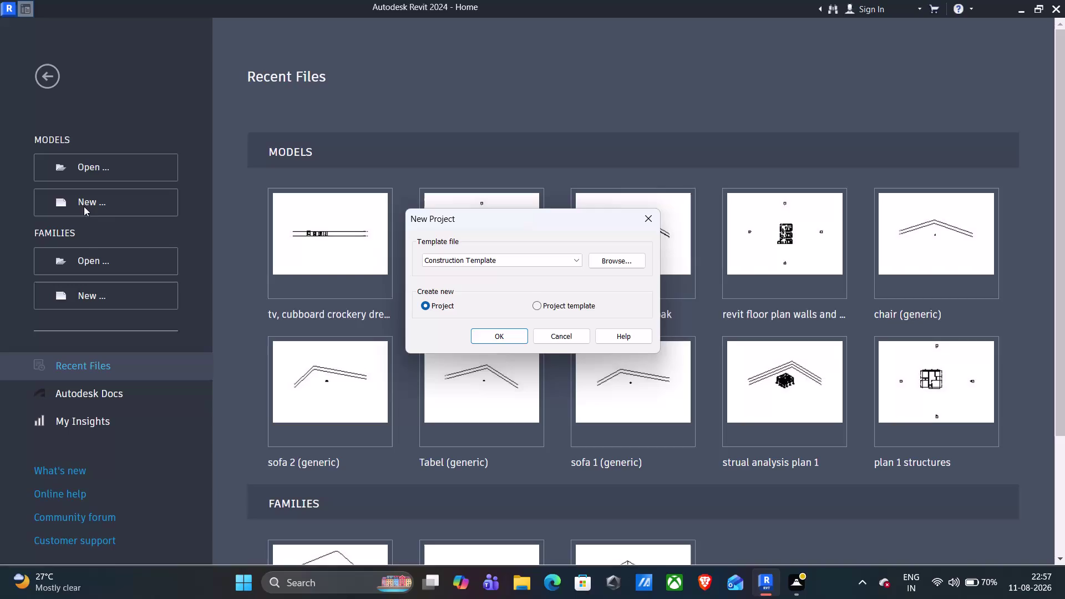
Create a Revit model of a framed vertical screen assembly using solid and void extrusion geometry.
Create a new project from the default template on the Level 1 plan.
click(551, 257)
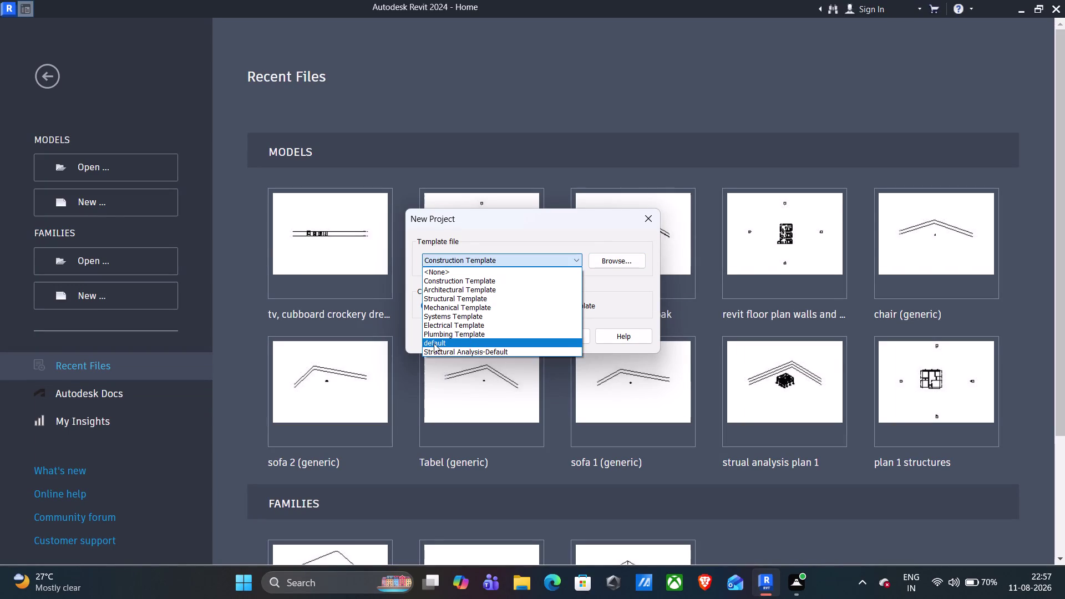
click(434, 344)
click(513, 337)
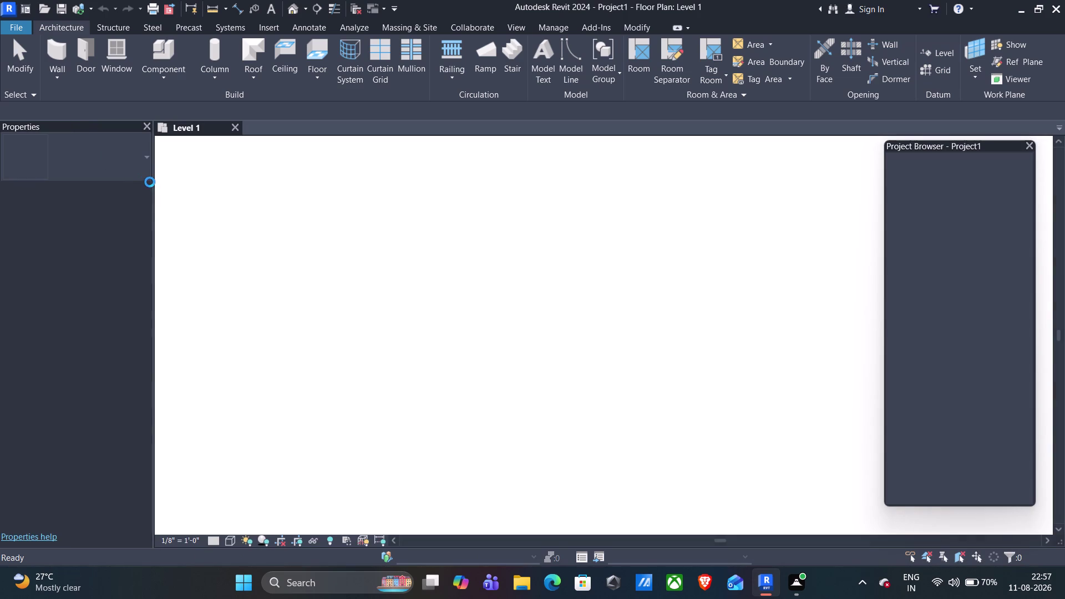
click(171, 73)
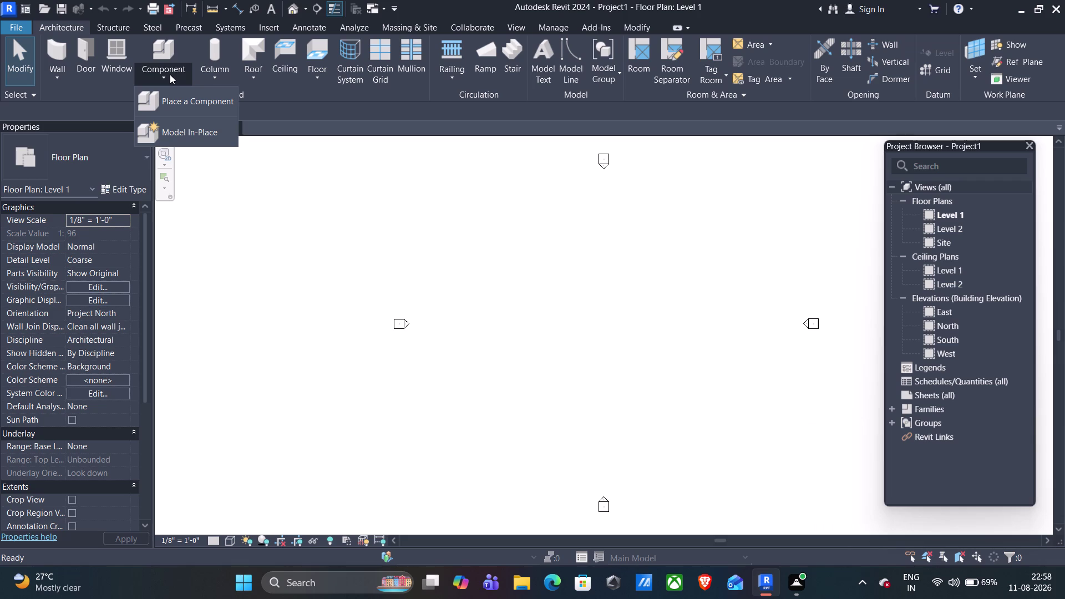
Start a Model In-Place component in Generic Models named 'frame'.
click(184, 138)
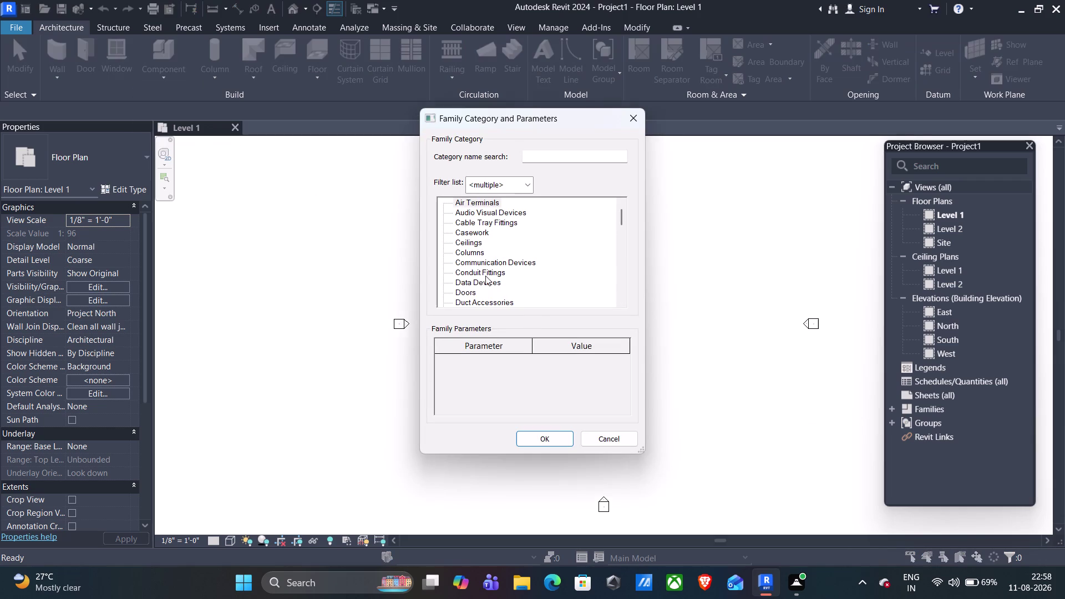
click(559, 156)
key(g)
key(e)
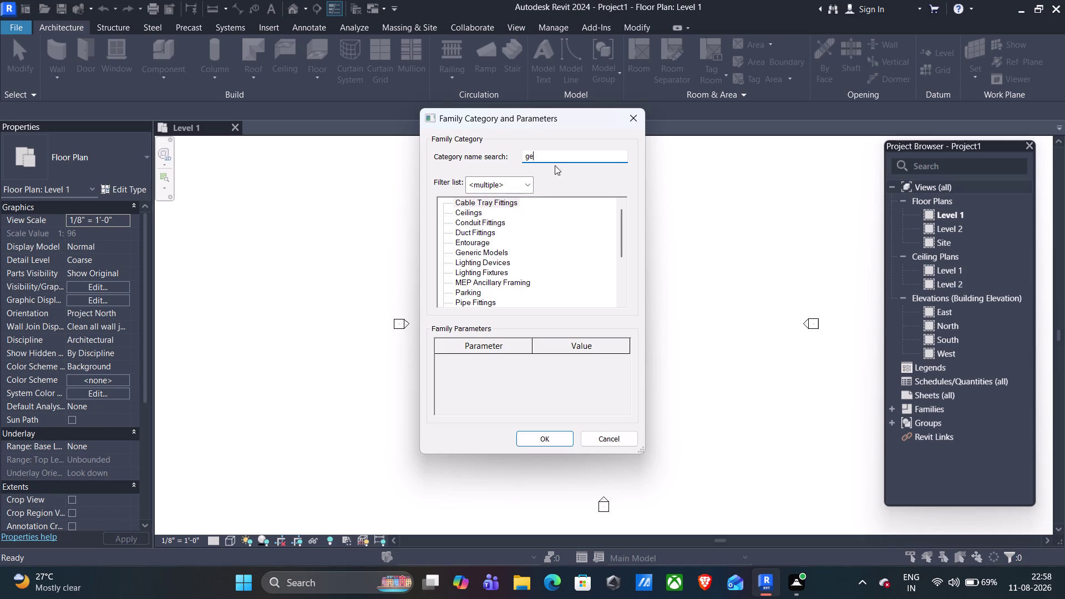
click(500, 213)
click(549, 430)
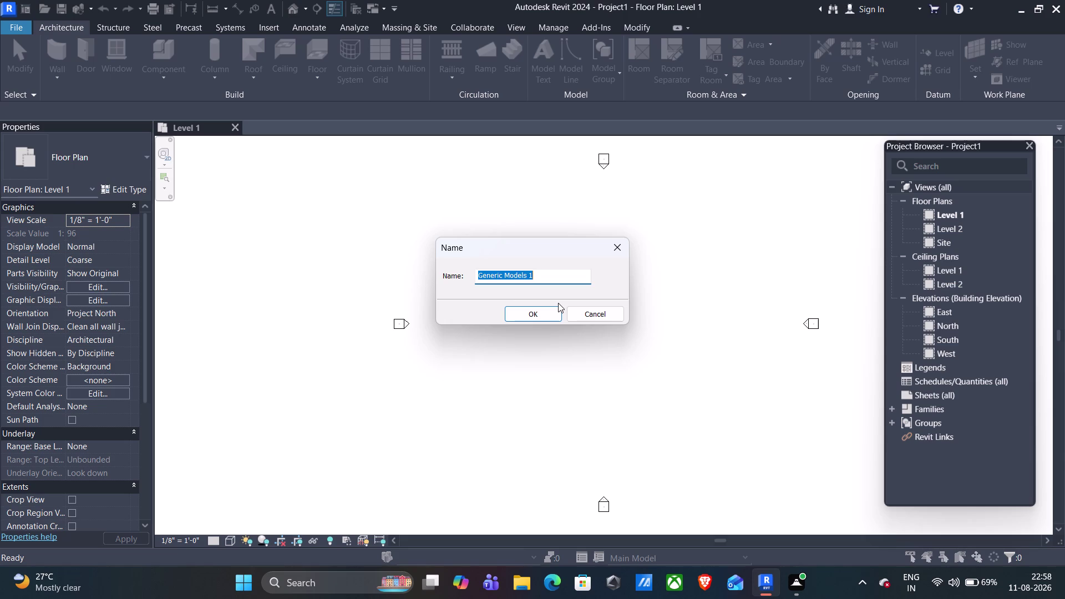
text(frame)
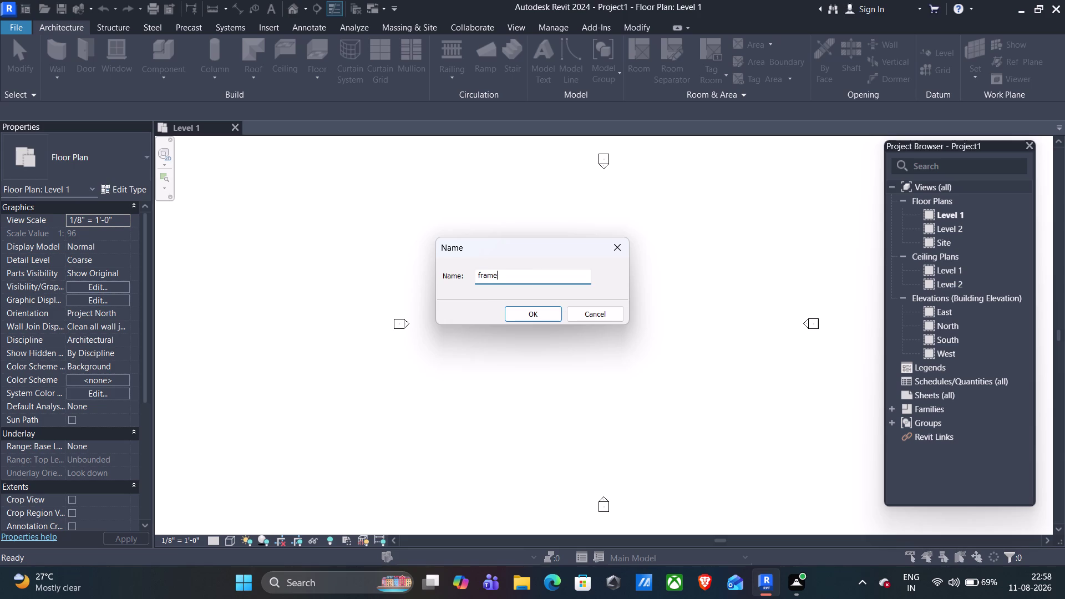
click(544, 320)
click(546, 317)
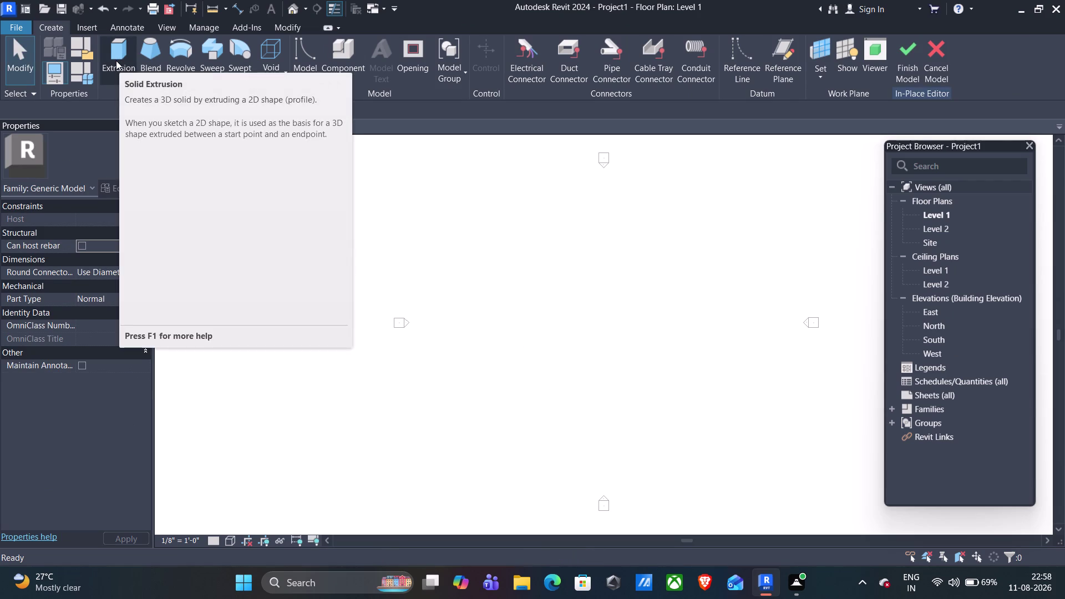
Sketch a 5" by 4" rectangular post profile for a new extrusion.
click(116, 61)
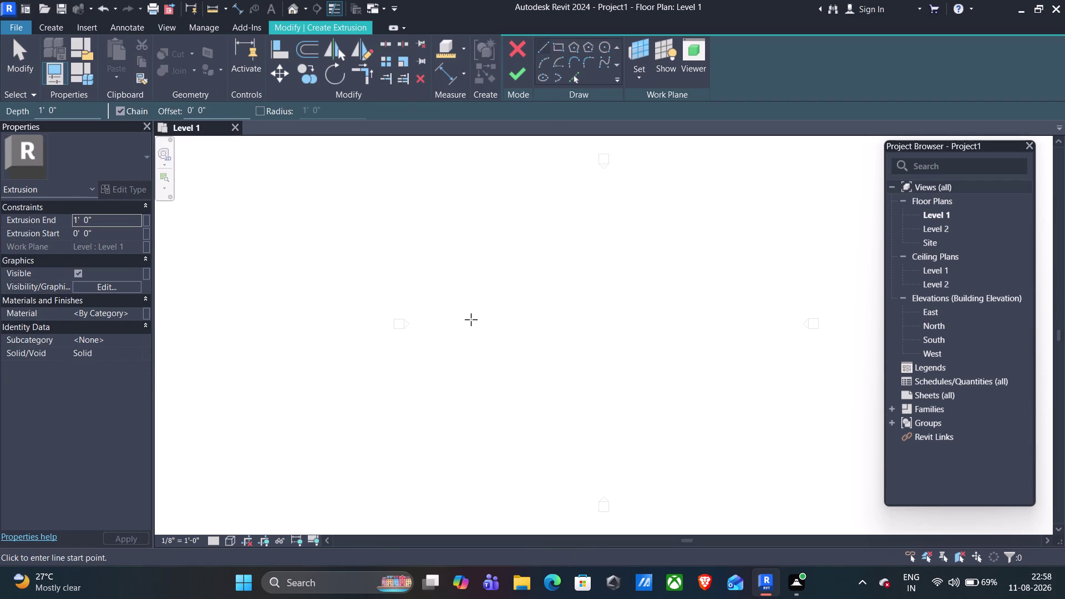
scroll(up, 3)
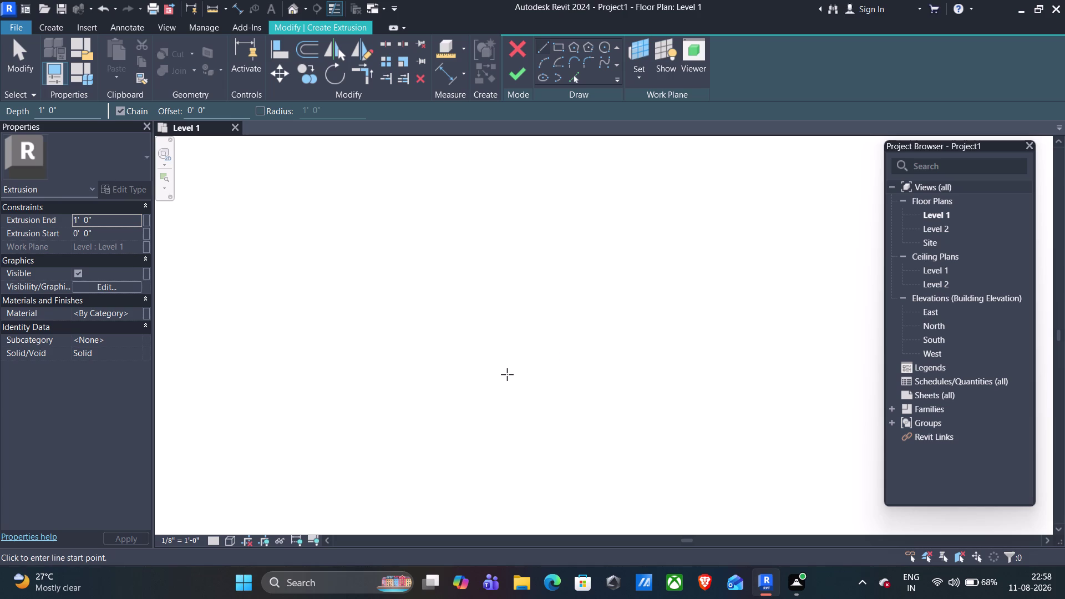
click(509, 373)
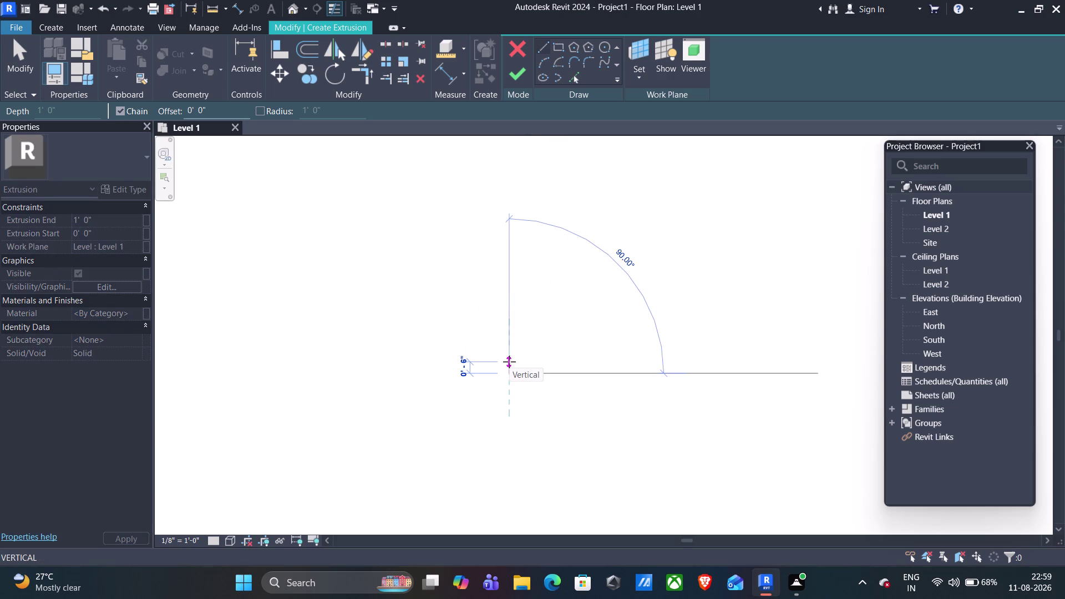
text(5")
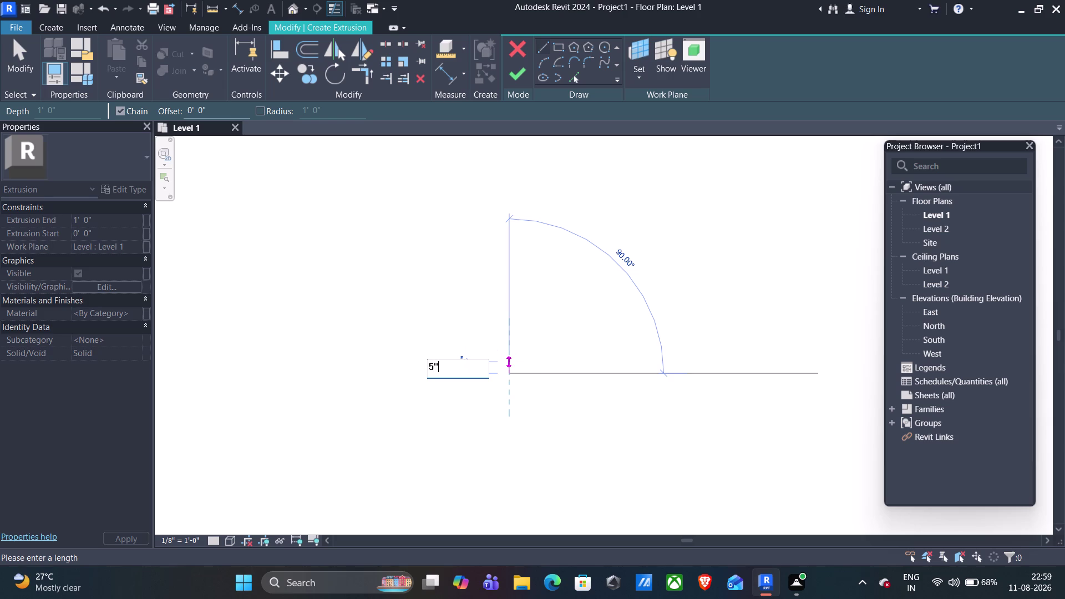
key(Return)
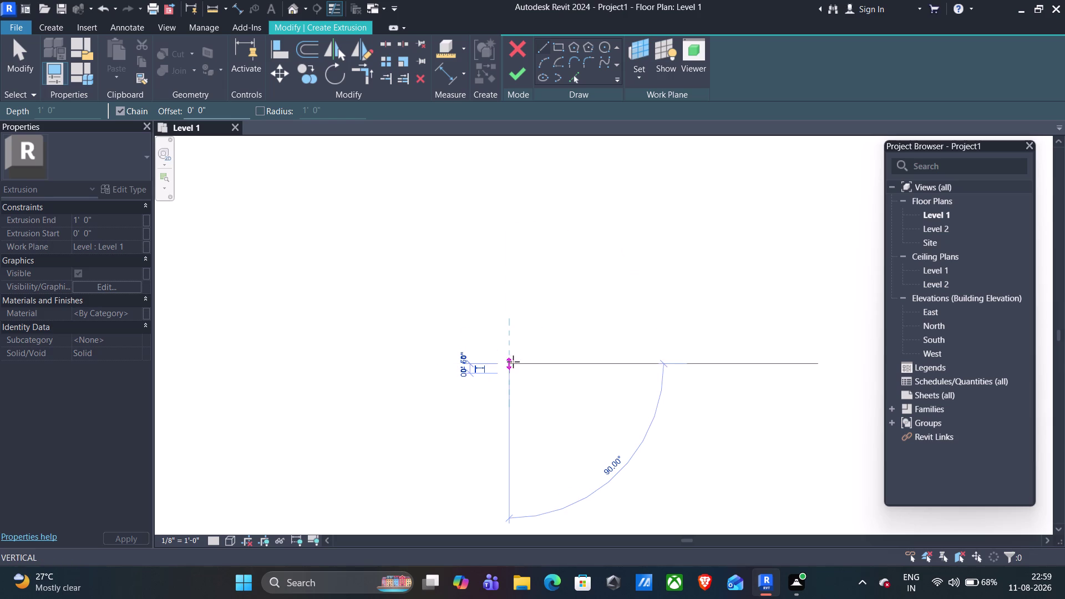
scroll(up, 3)
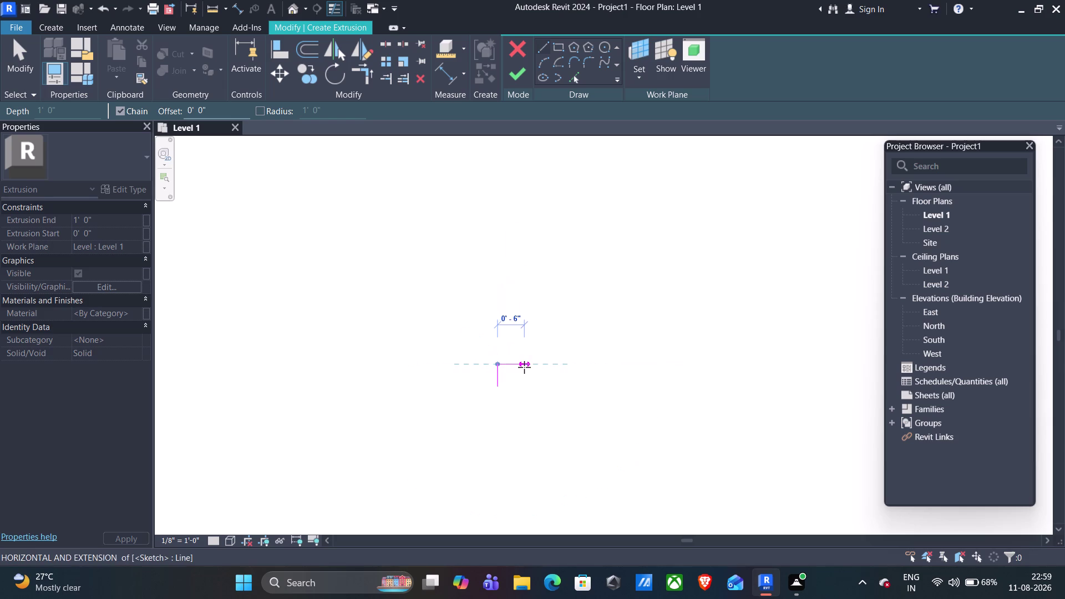
text(4")
key(Return)
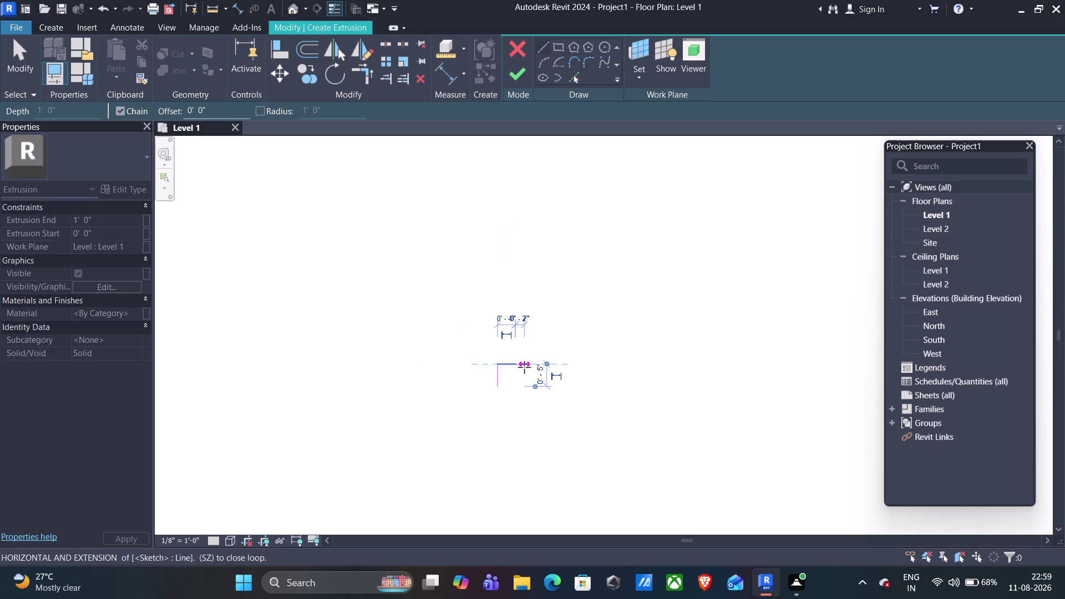
click(516, 386)
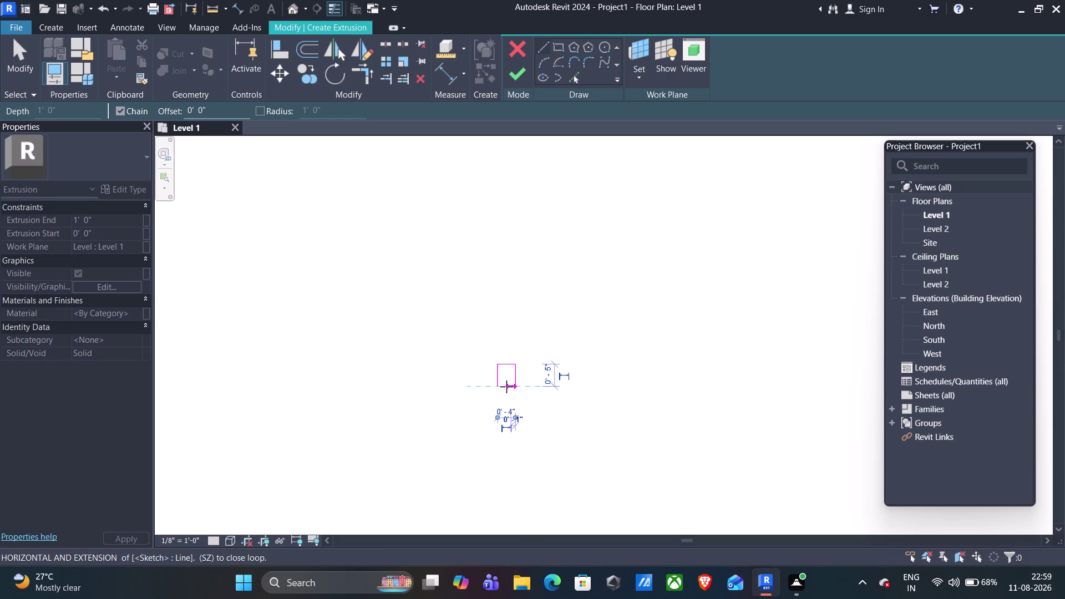
click(502, 387)
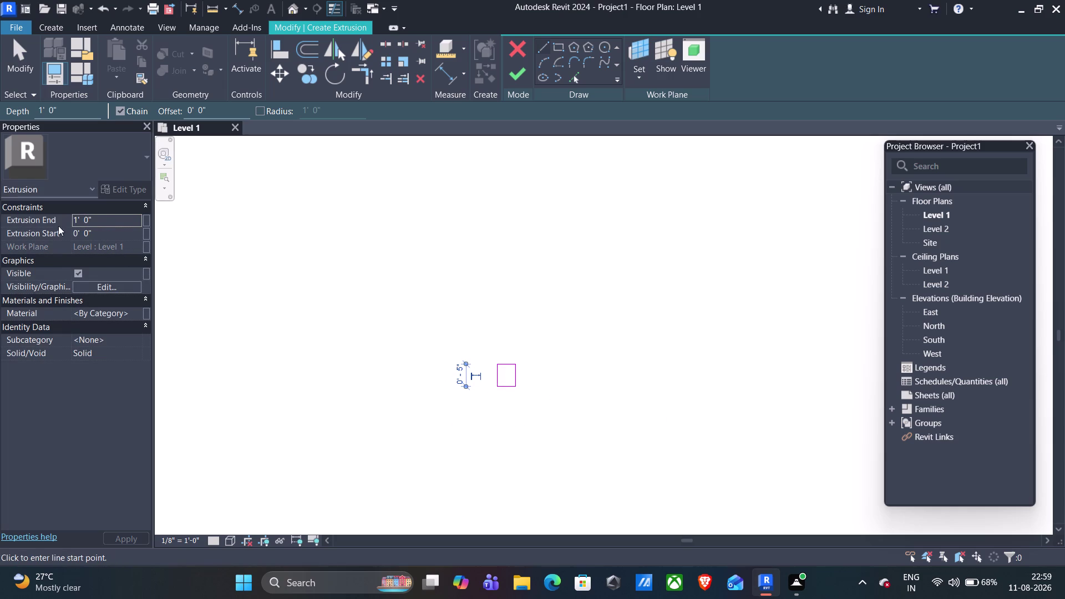
Set Extrusion End to 10' 0" and finish the post extrusion.
click(77, 219)
click(77, 221)
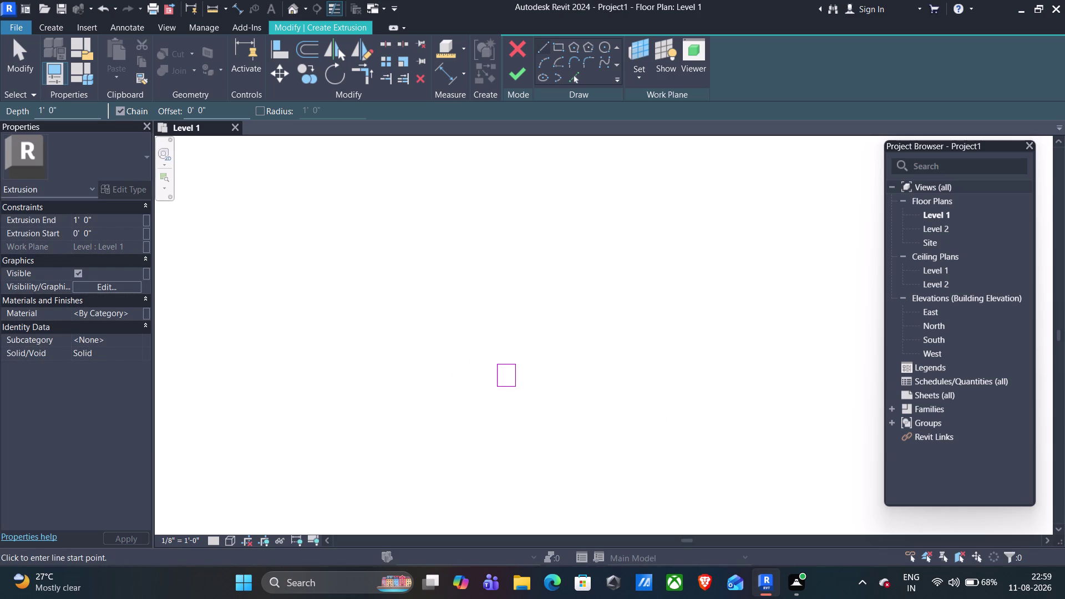
key(0)
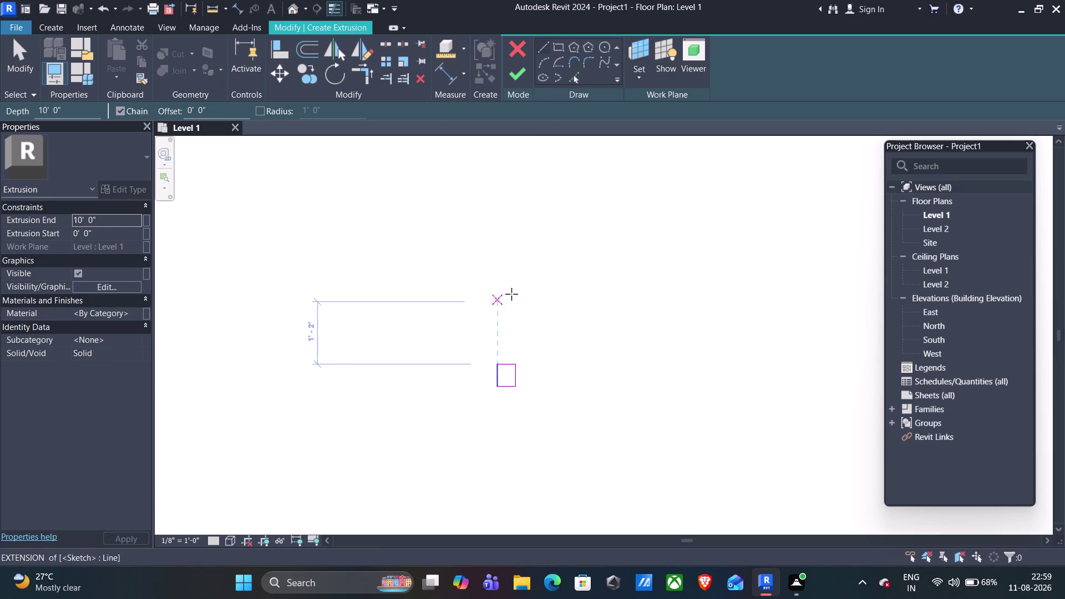
click(523, 78)
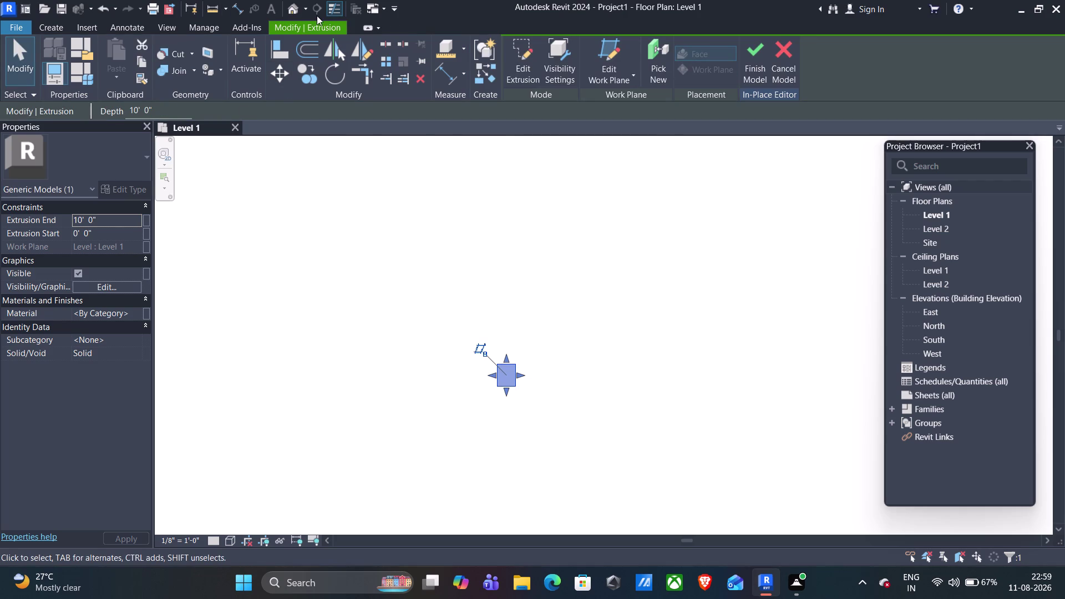
click(293, 12)
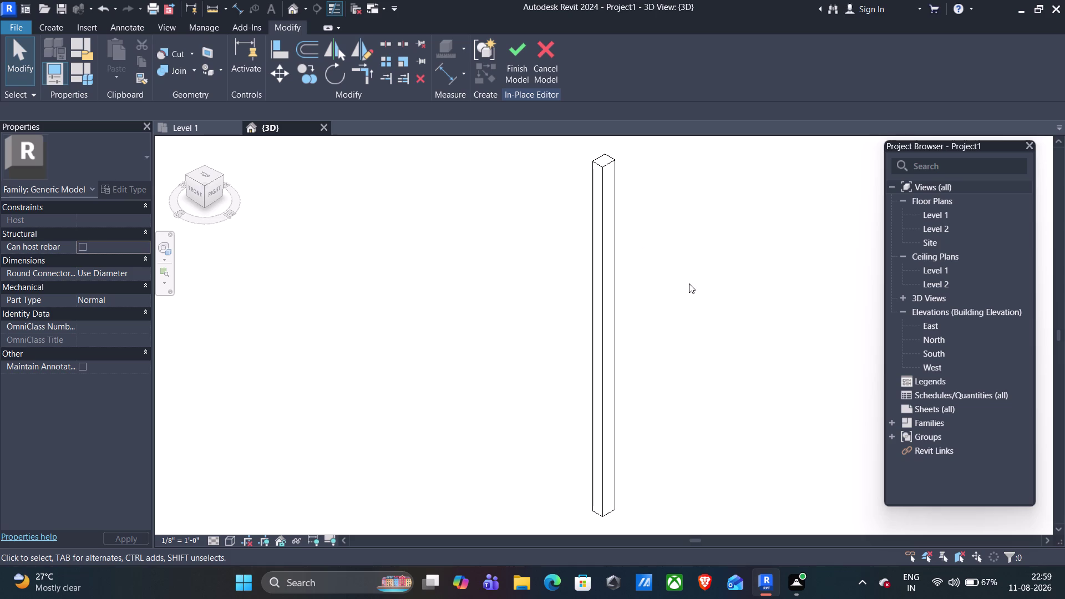
Open the South and then East elevations and zoom in on the post.
middle_drag(702, 327, 689, 332)
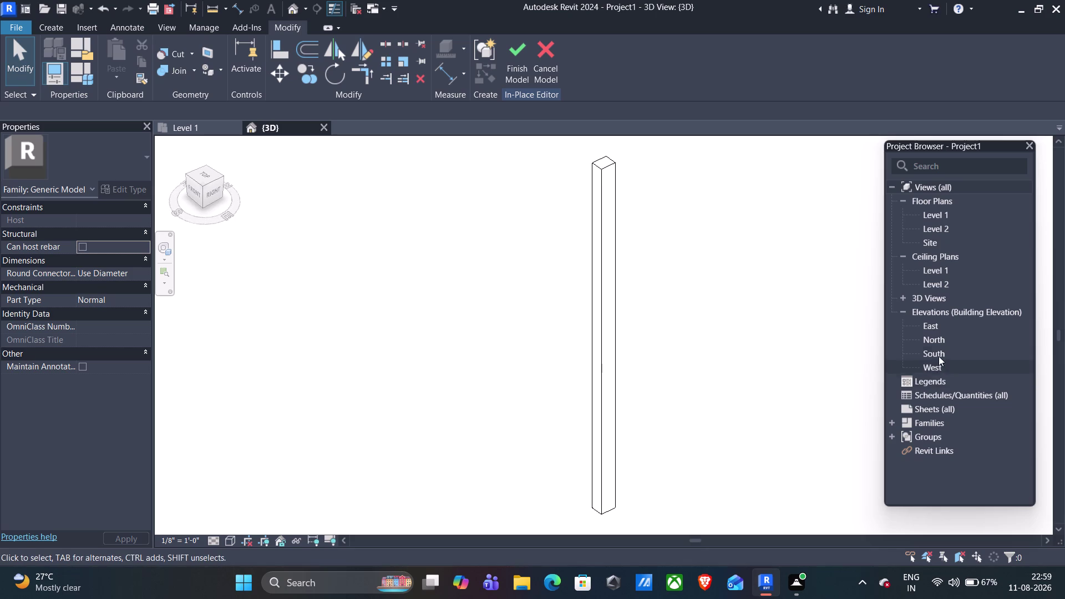
double_click(937, 356)
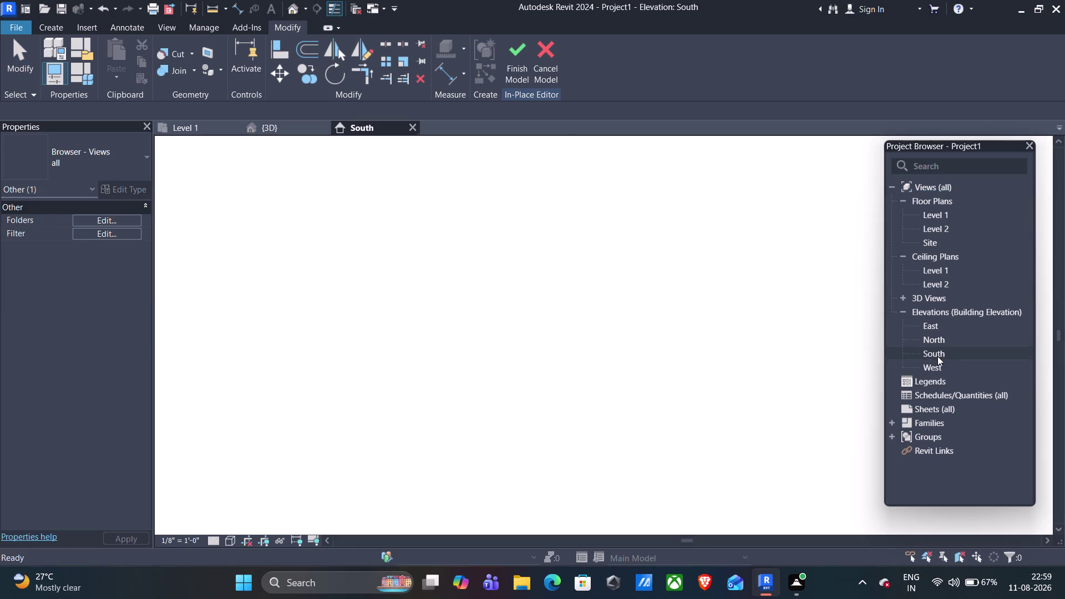
scroll(up, 3)
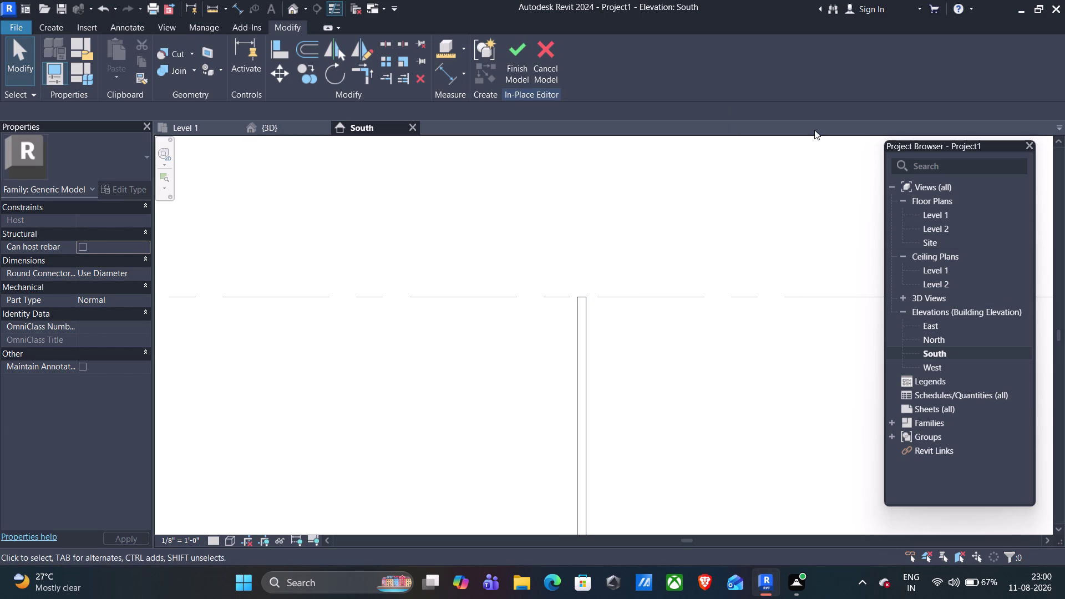
double_click(938, 324)
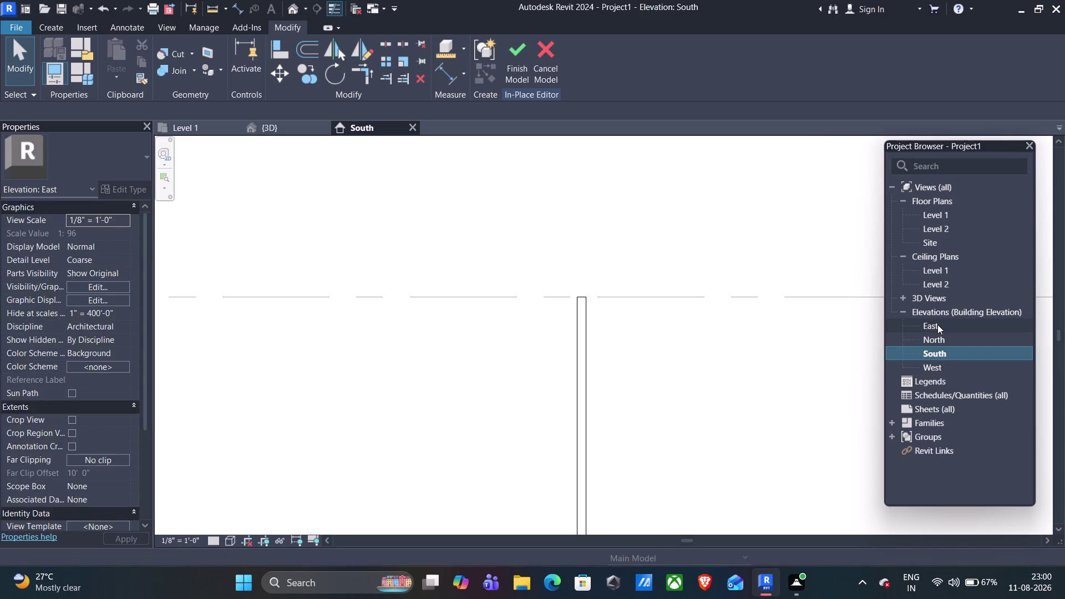
scroll(up, 3)
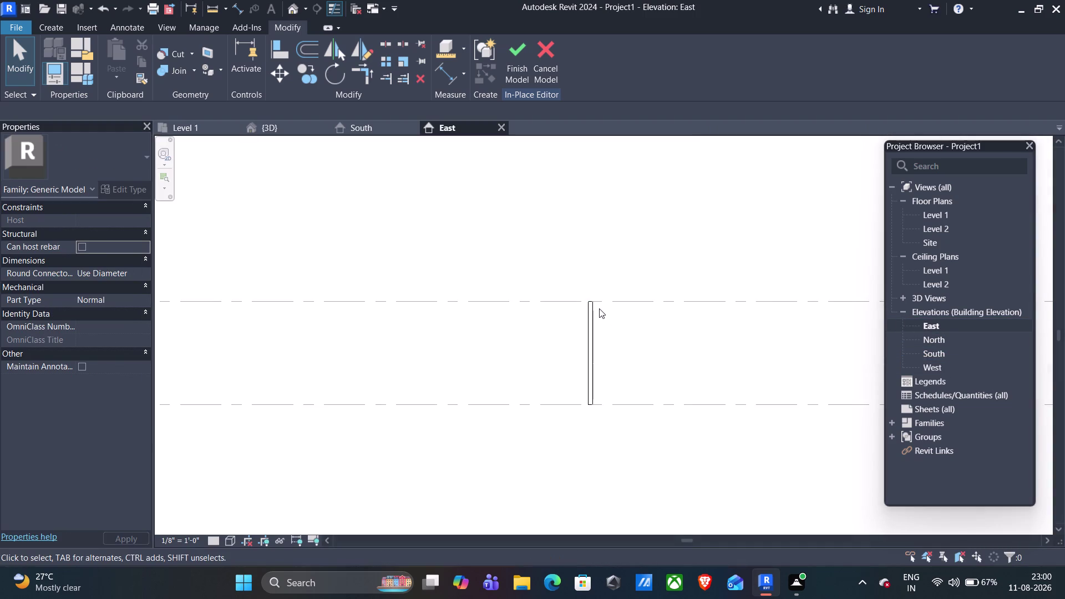
scroll(up, 3)
scroll(up, 3)
scroll(up, 3)
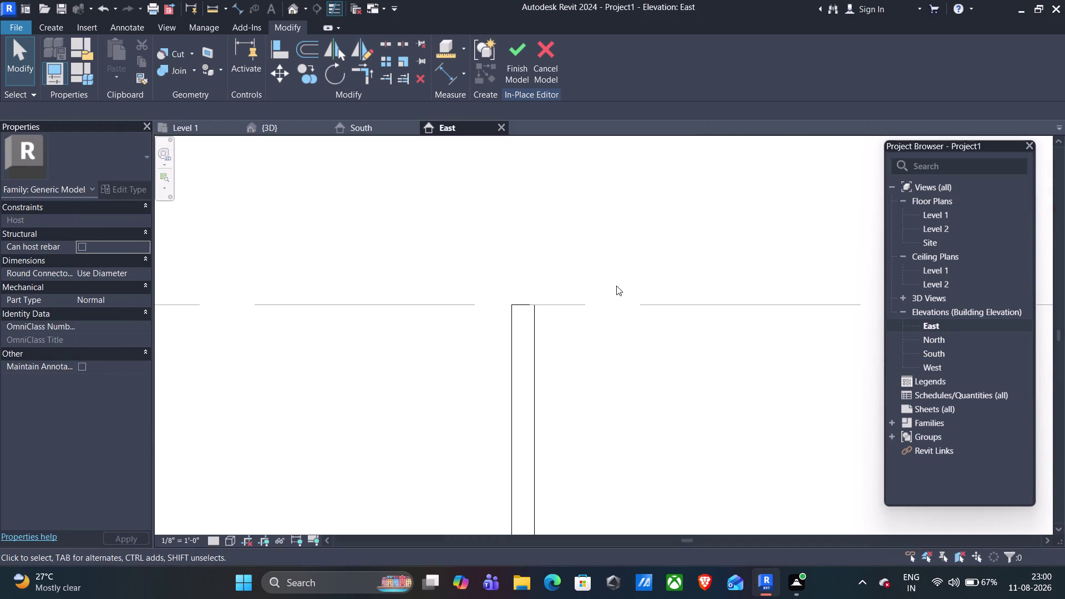
scroll(up, 3)
click(46, 24)
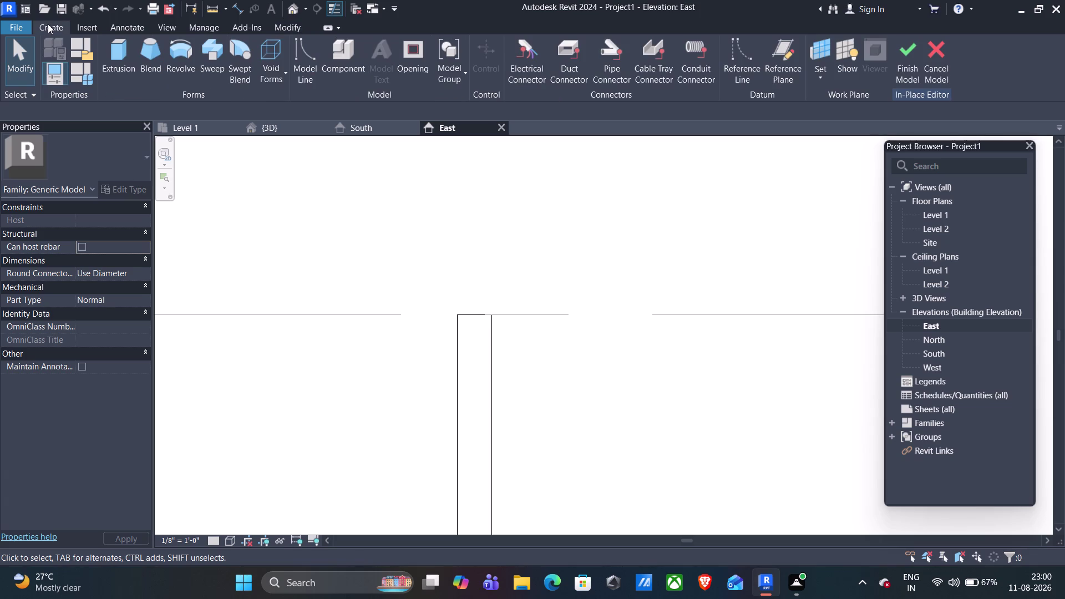
Start a new extrusion with the post's face picked as the work plane.
click(121, 62)
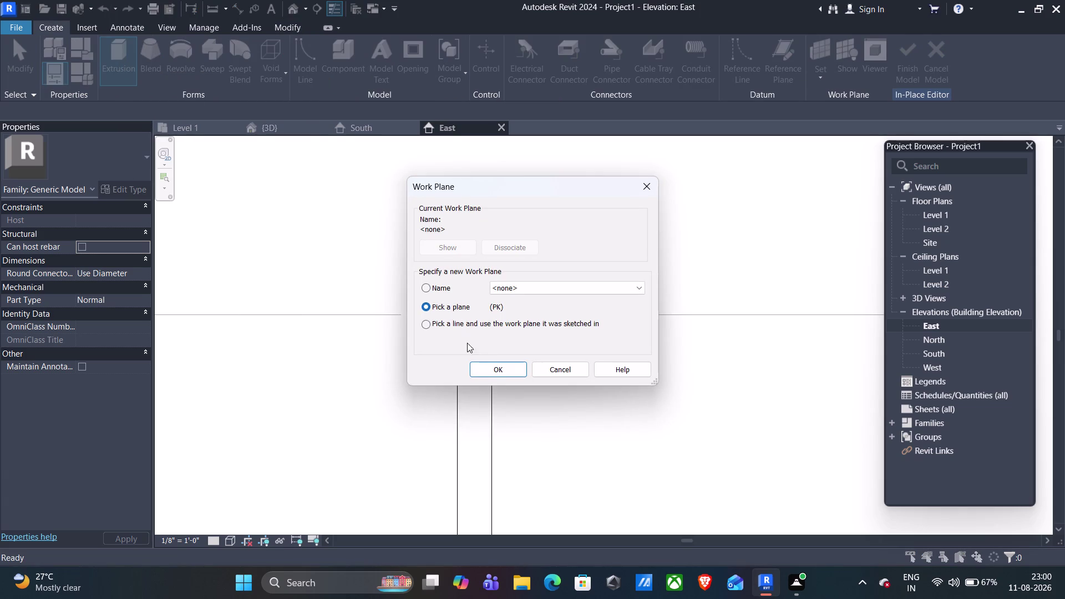
click(492, 369)
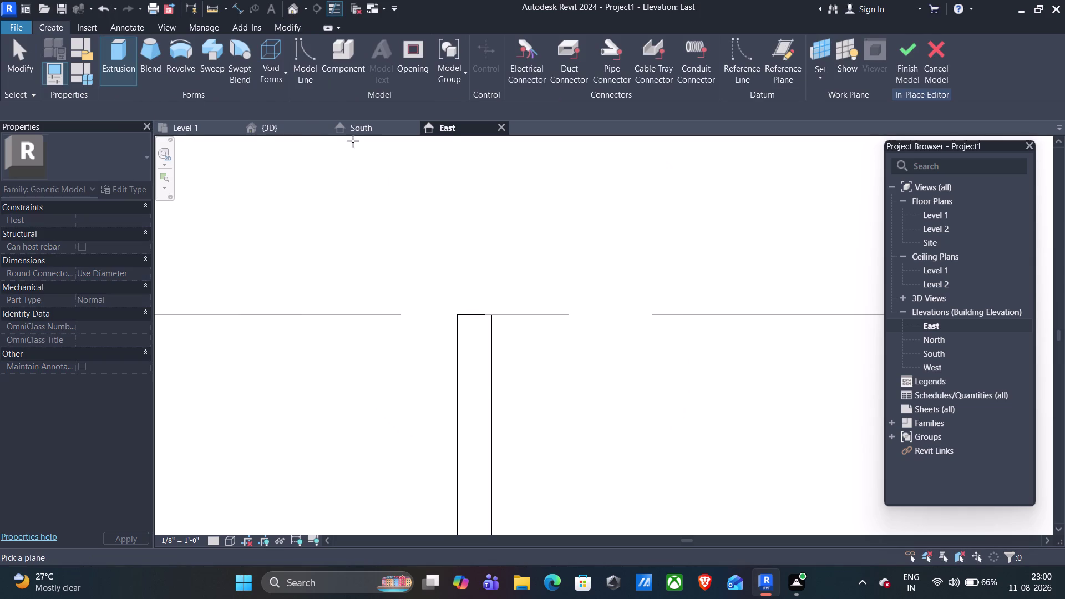
click(275, 128)
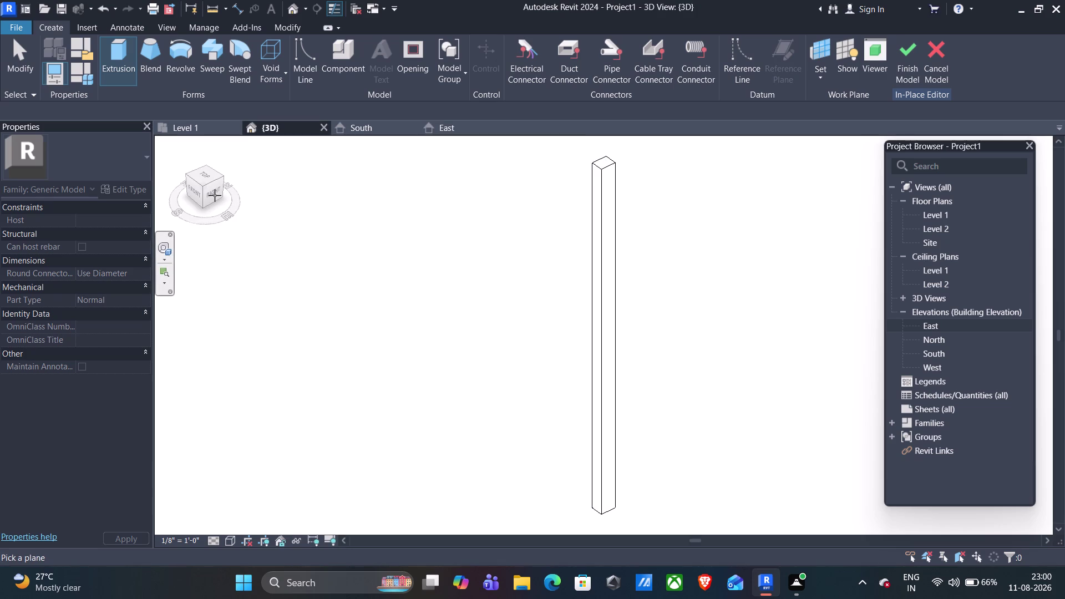
click(229, 216)
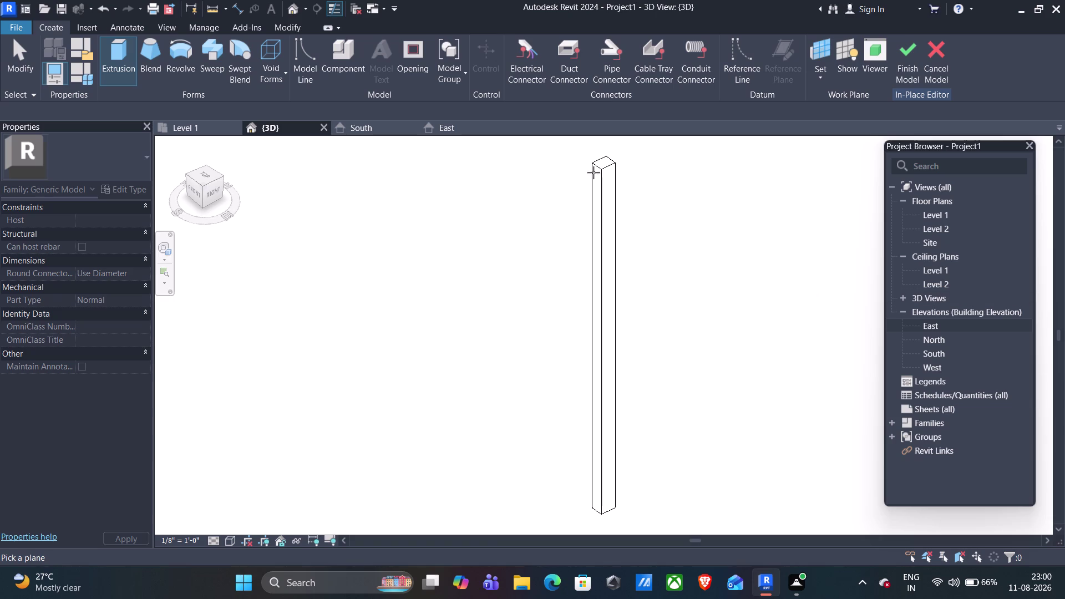
scroll(up, 3)
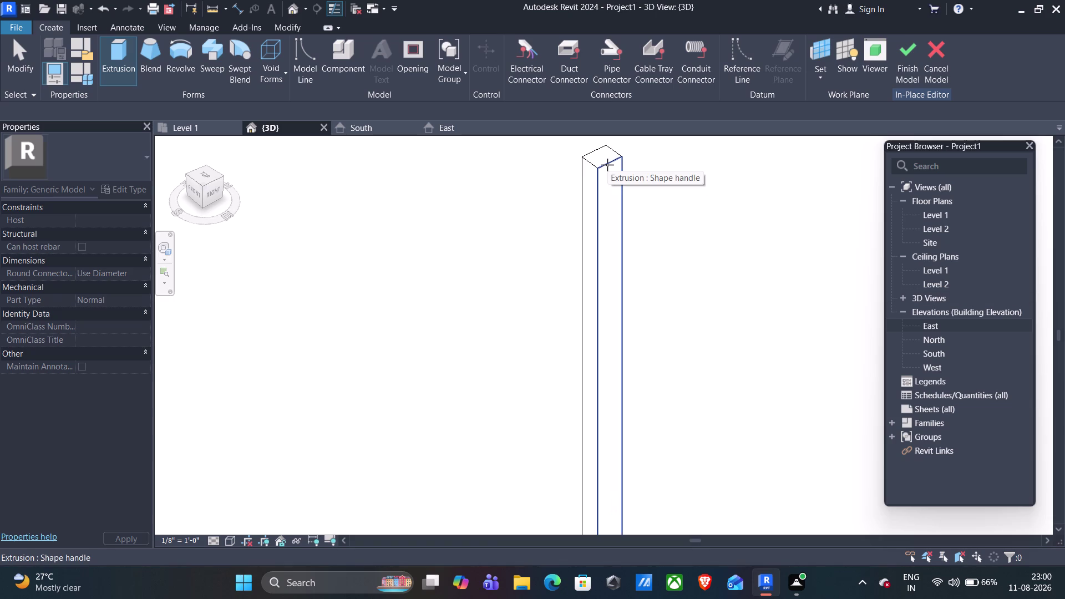
click(607, 165)
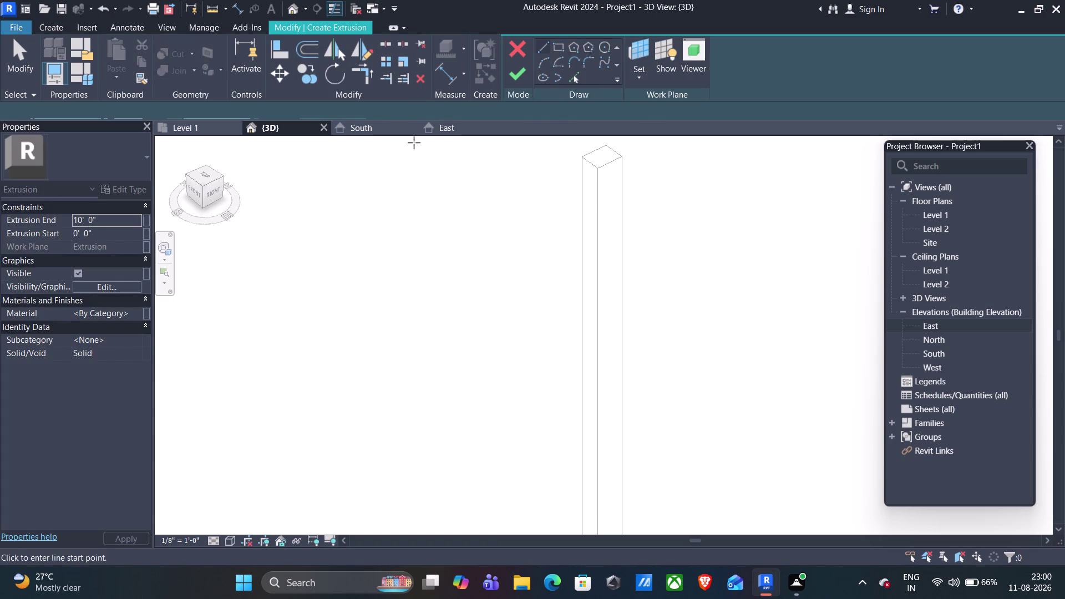
In the East elevation, draw a rectangle at the post top with 6" height.
click(456, 121)
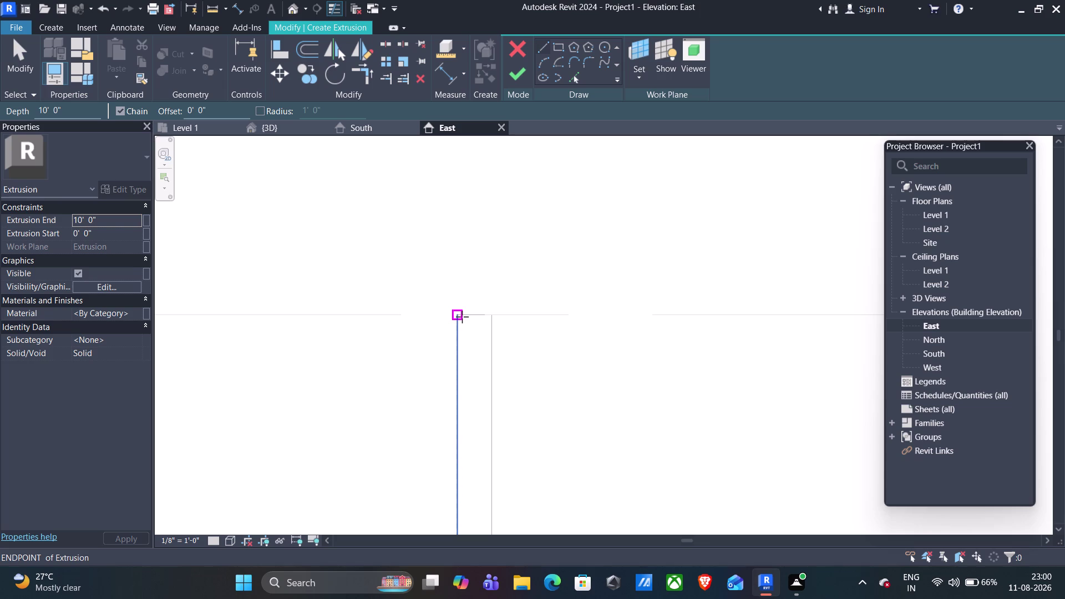
click(558, 46)
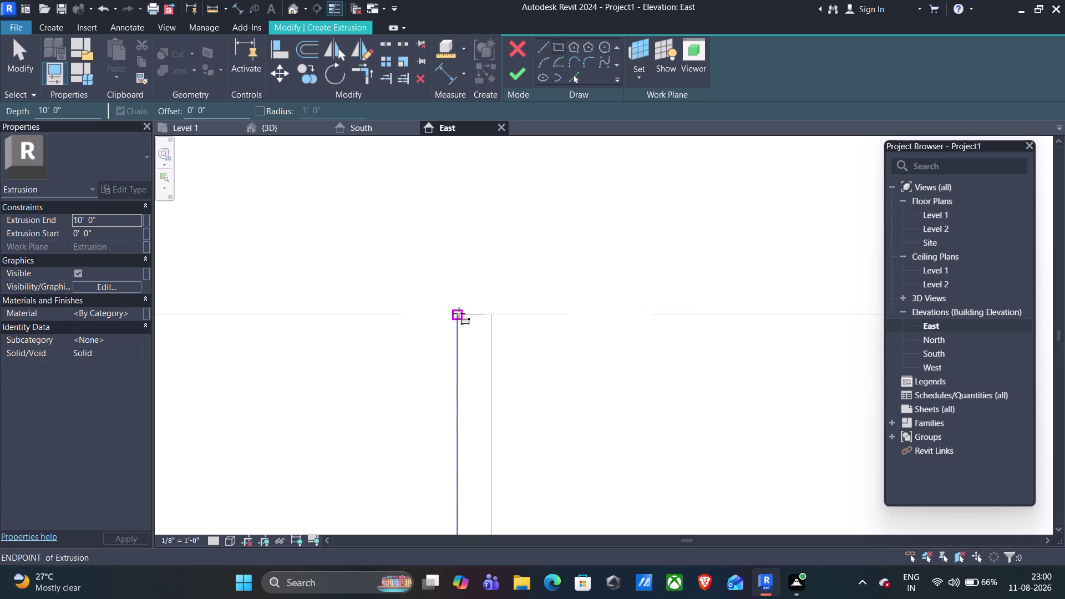
click(458, 315)
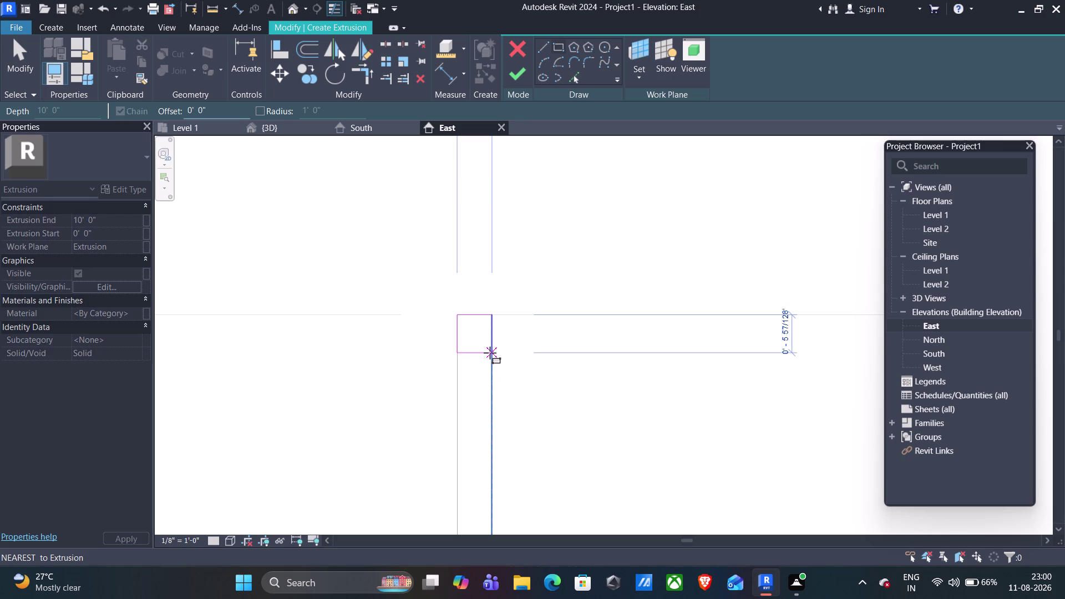
click(490, 353)
click(518, 330)
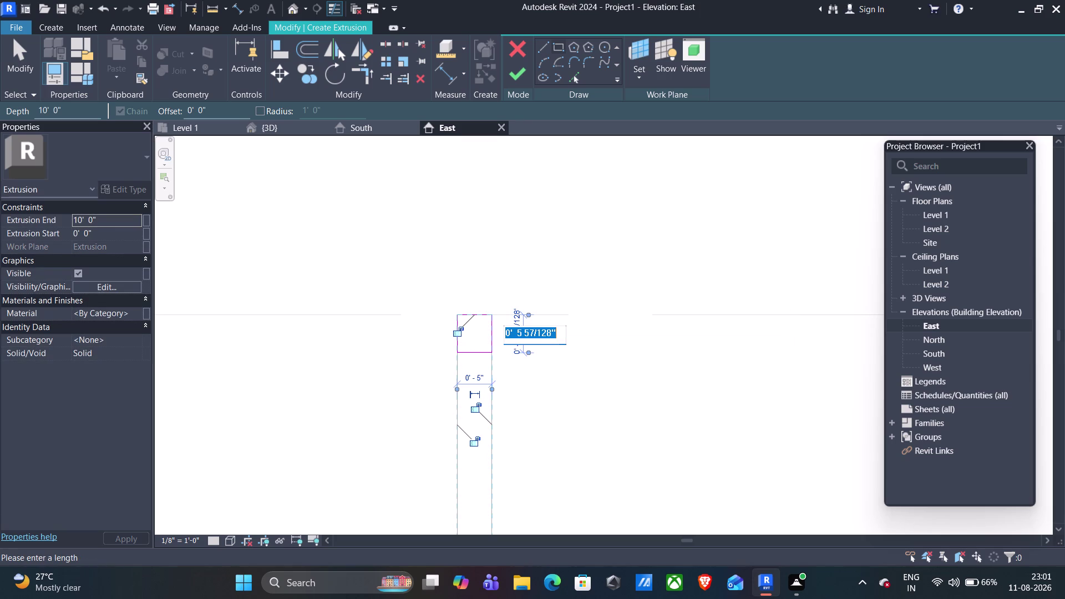
text(6")
key(Return)
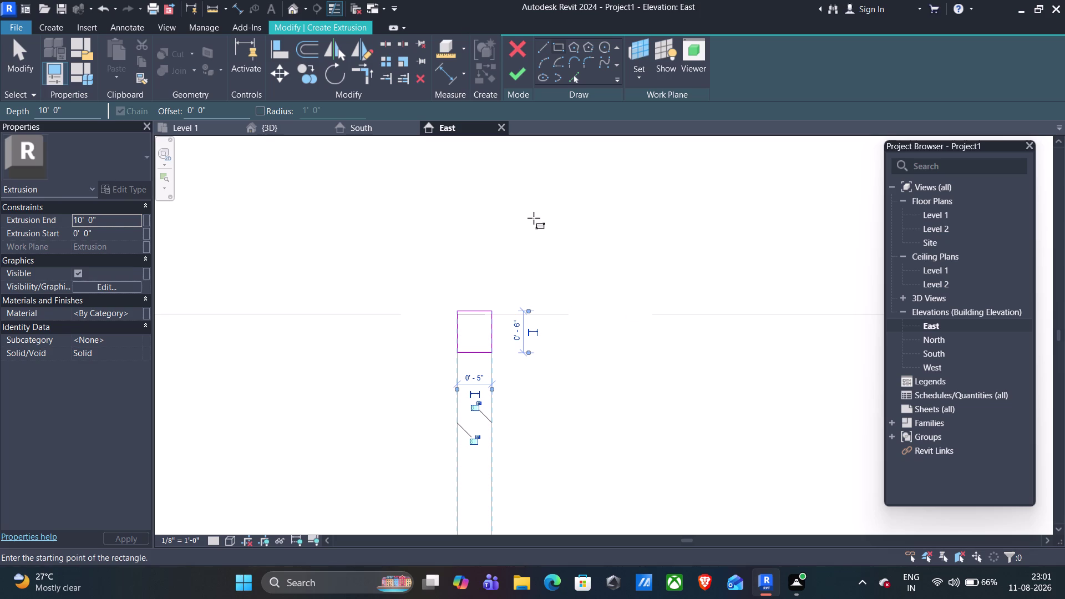
Select the four profile lines and move them flush with the post's top.
key(Escape)
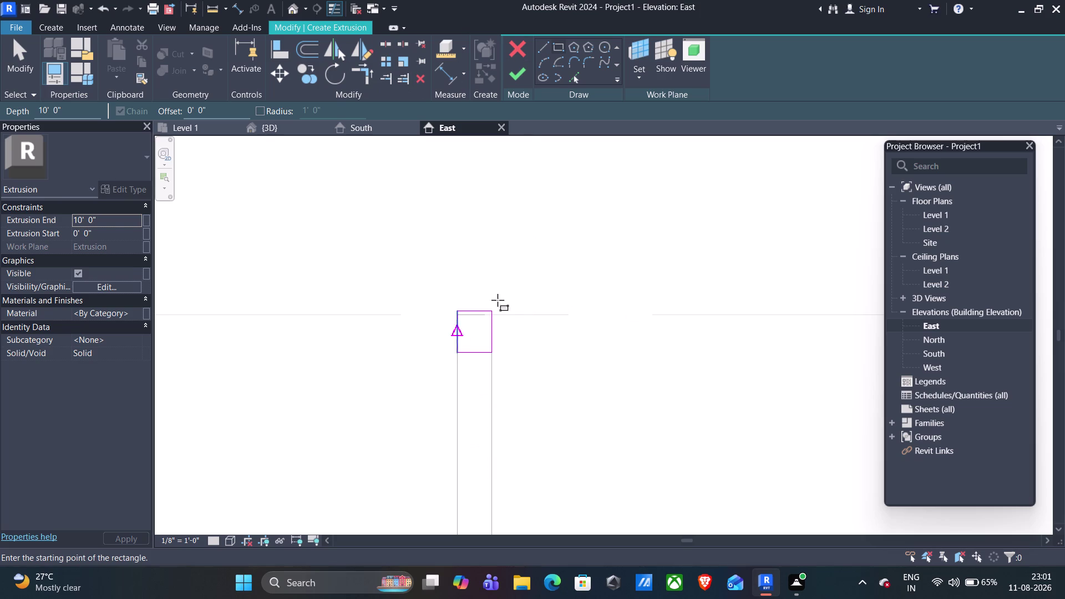
key(Escape)
drag(521, 289, 491, 326)
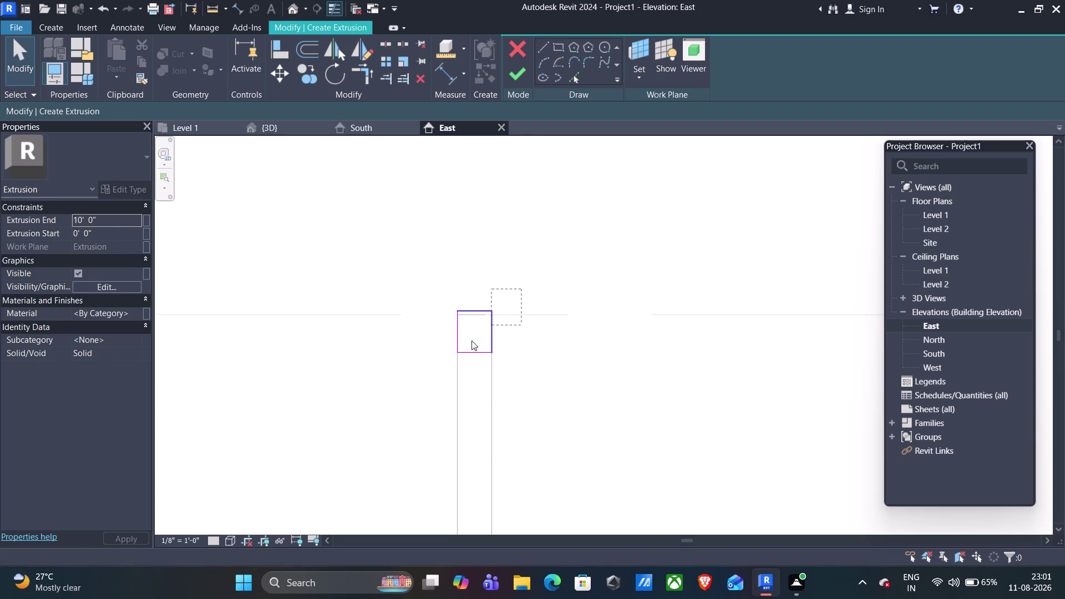
drag(491, 326, 431, 361)
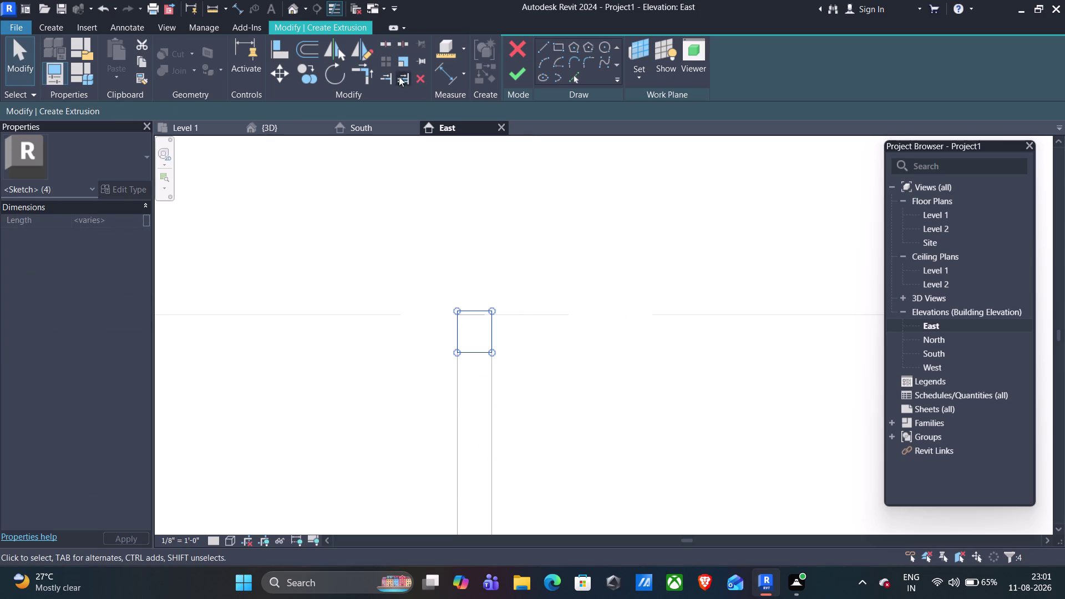
click(276, 73)
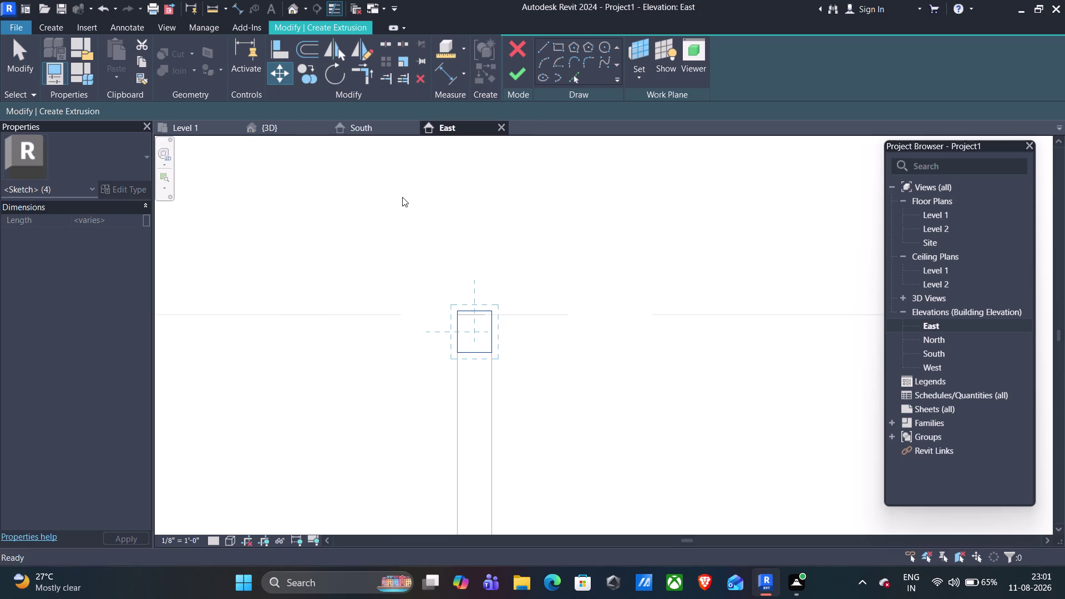
scroll(up, 3)
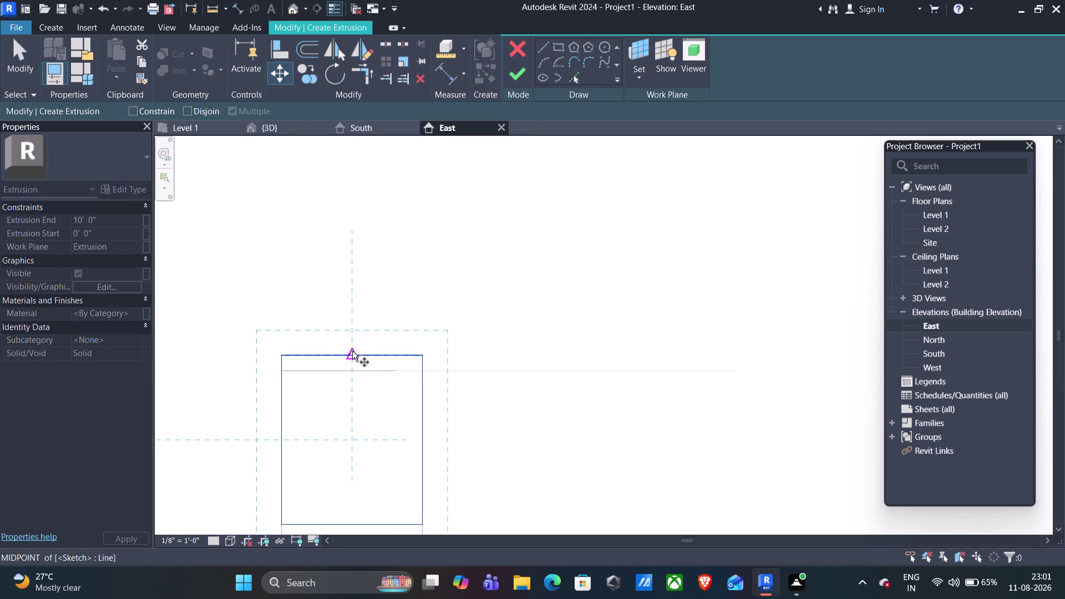
click(351, 351)
click(350, 370)
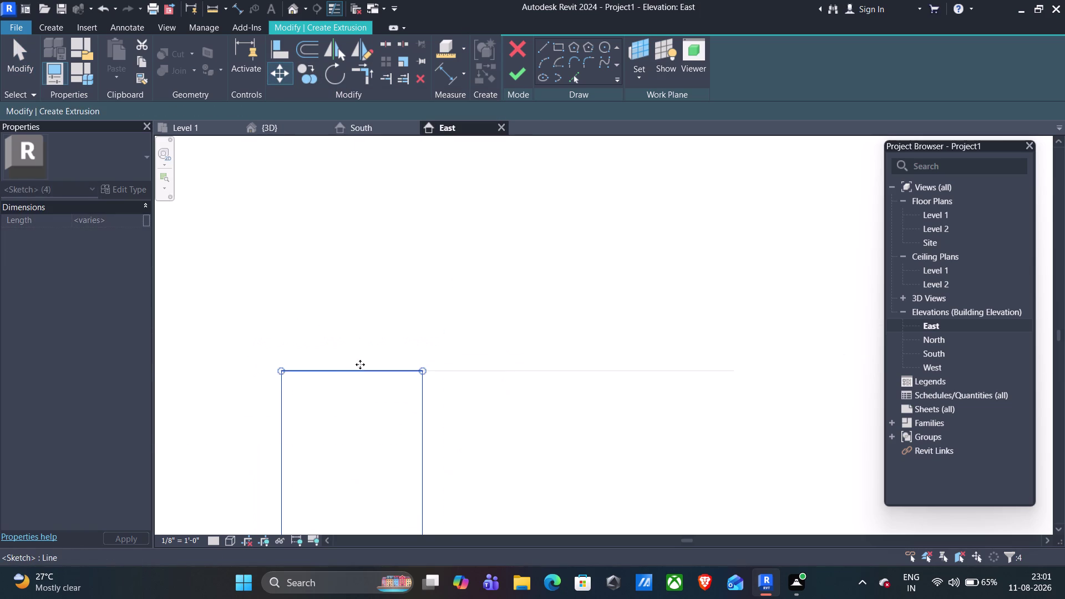
key(Escape)
scroll(down, 3)
scroll(down, 3)
scroll(down, 3)
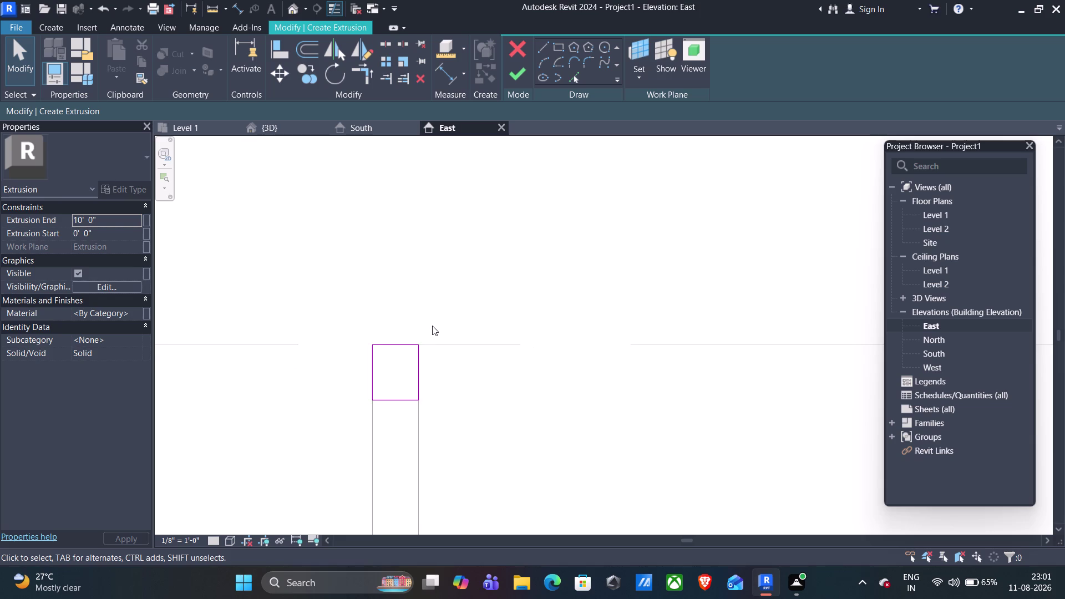
scroll(down, 3)
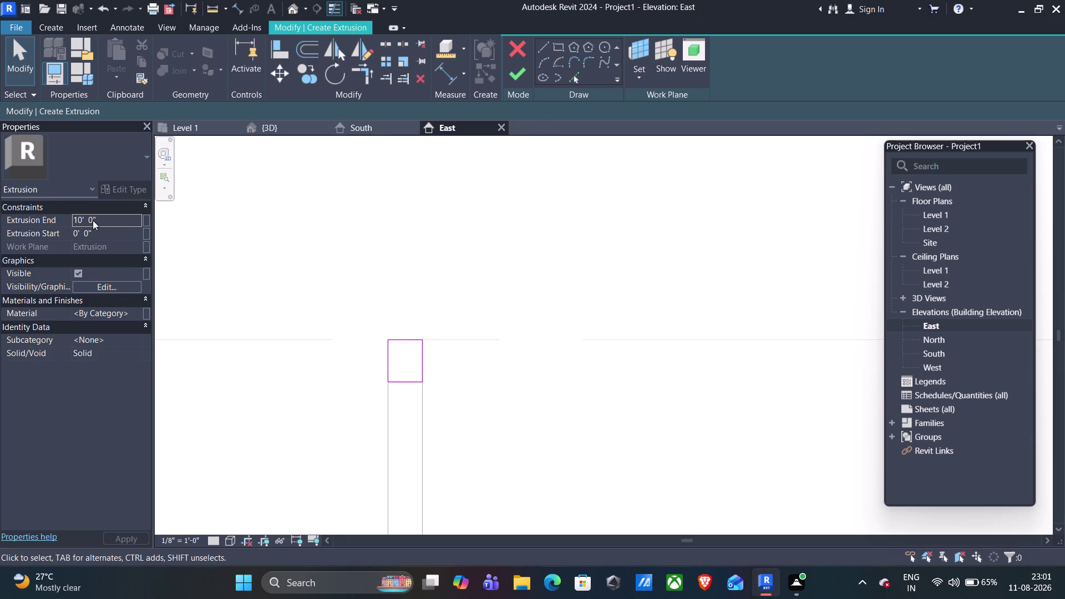
Set Extrusion End to 16' 0" and finish the rail extrusion in 3D.
click(81, 217)
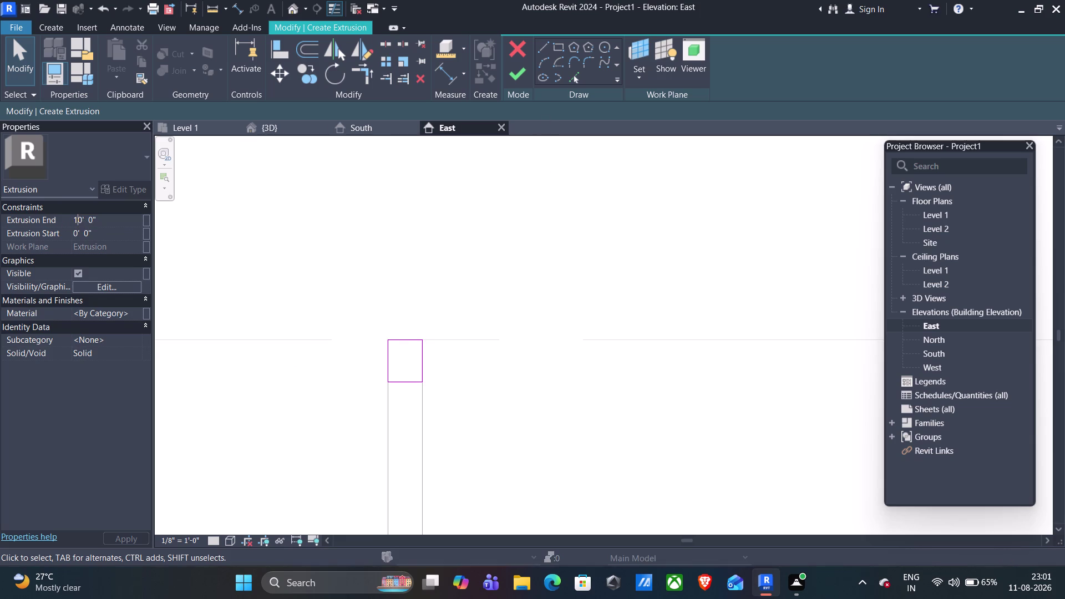
key(Right)
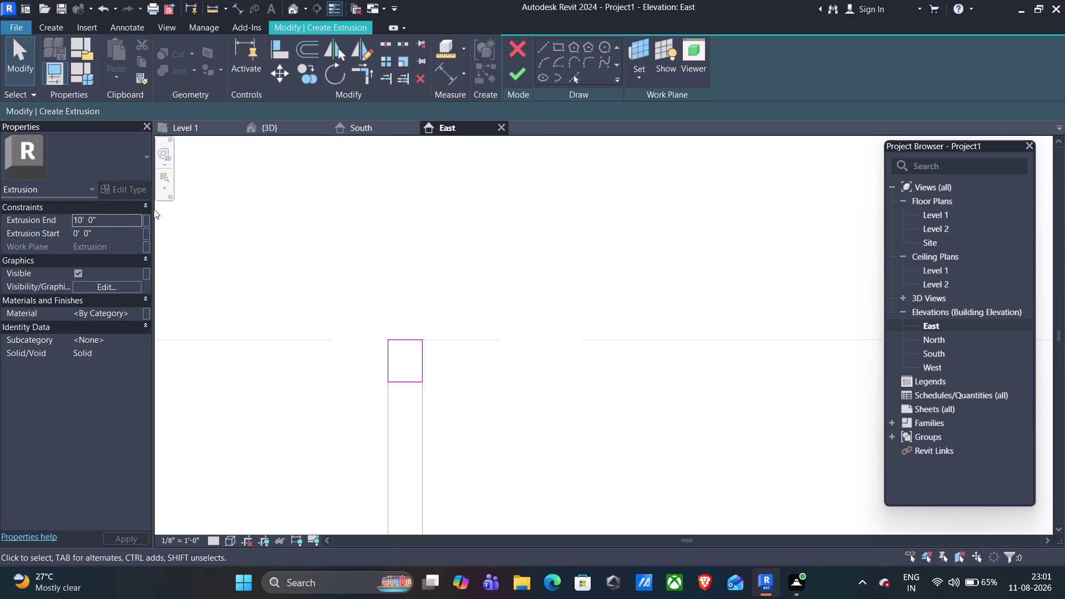
key(BackSpace)
key(6)
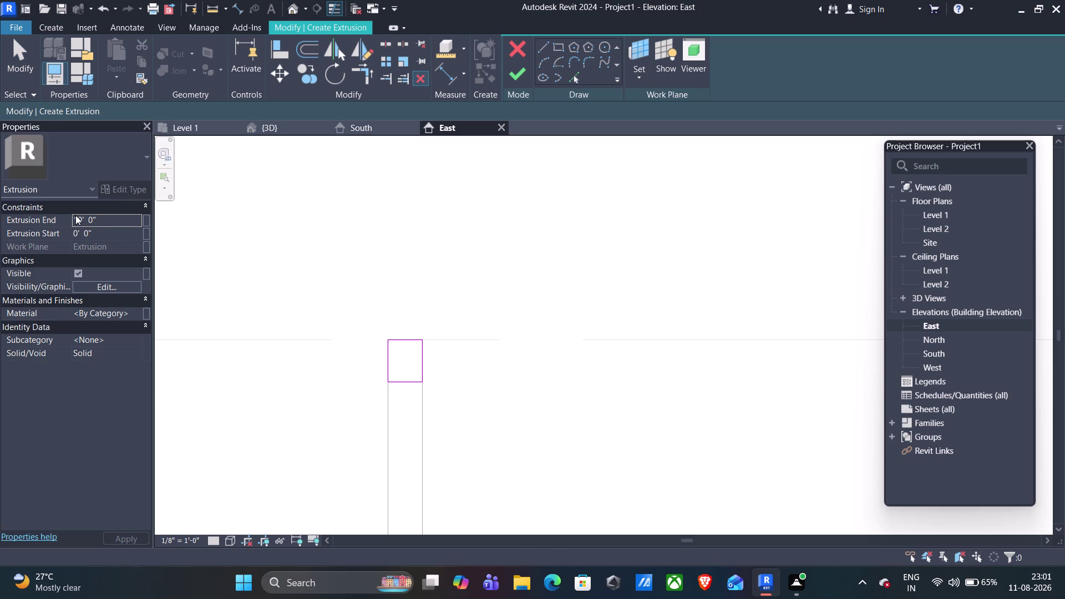
click(80, 217)
key(Right)
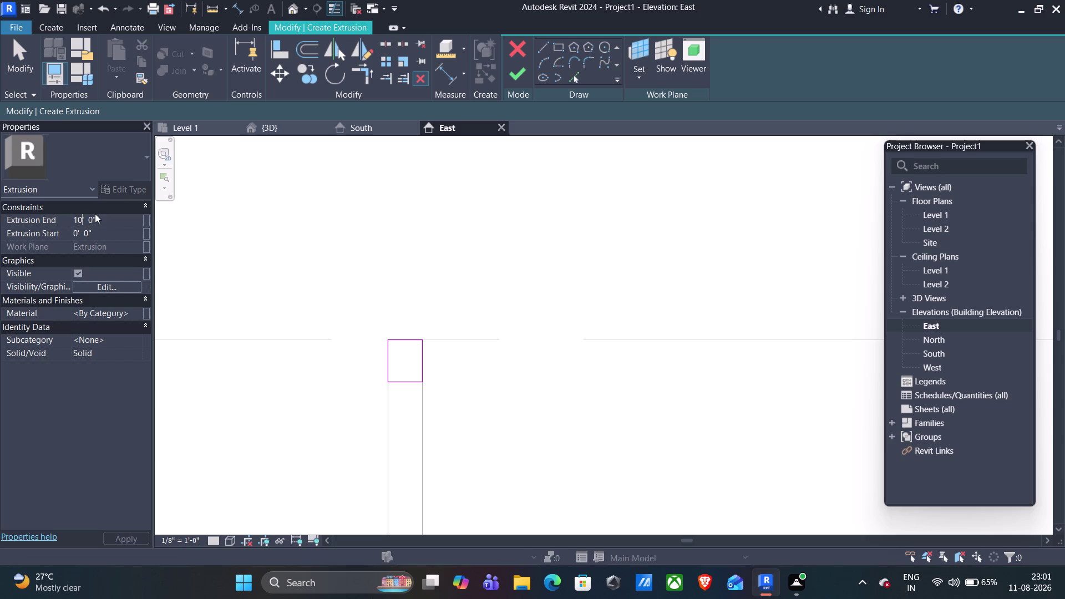
key(BackSpace)
key(6)
click(139, 538)
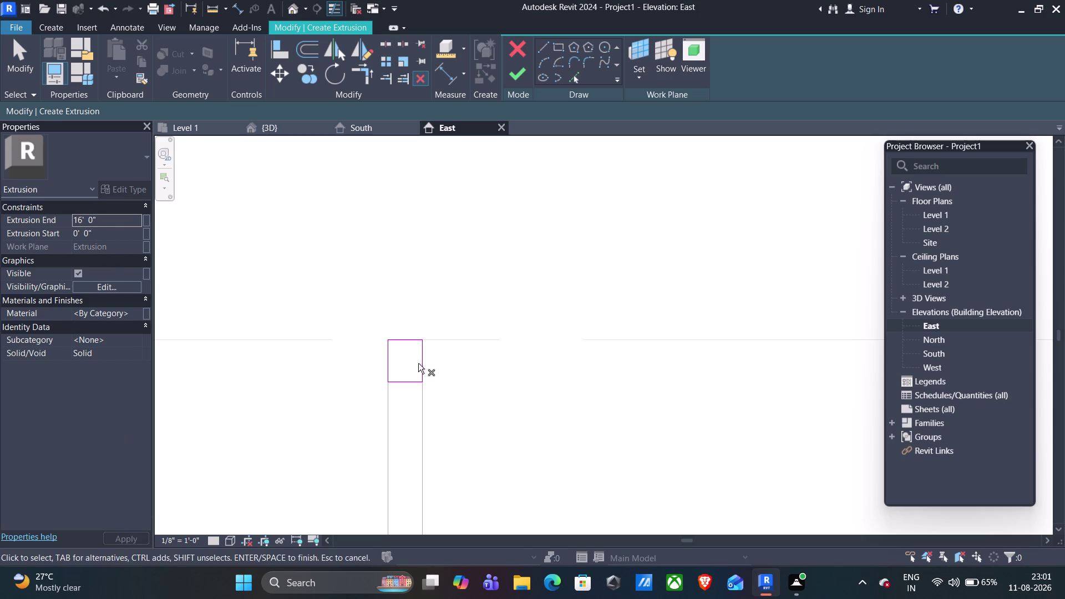
click(288, 135)
click(285, 129)
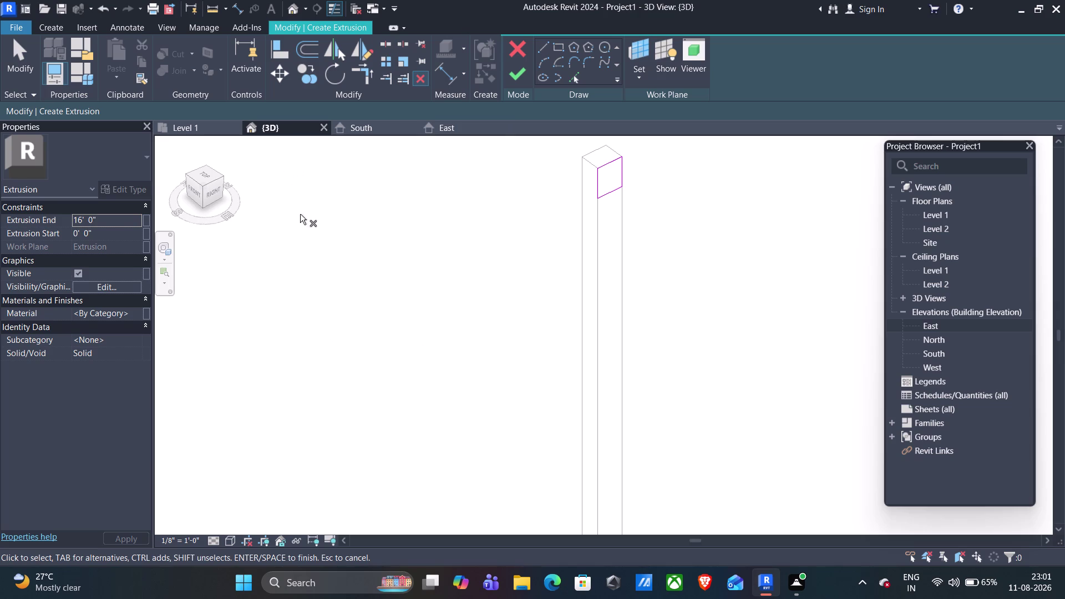
click(515, 71)
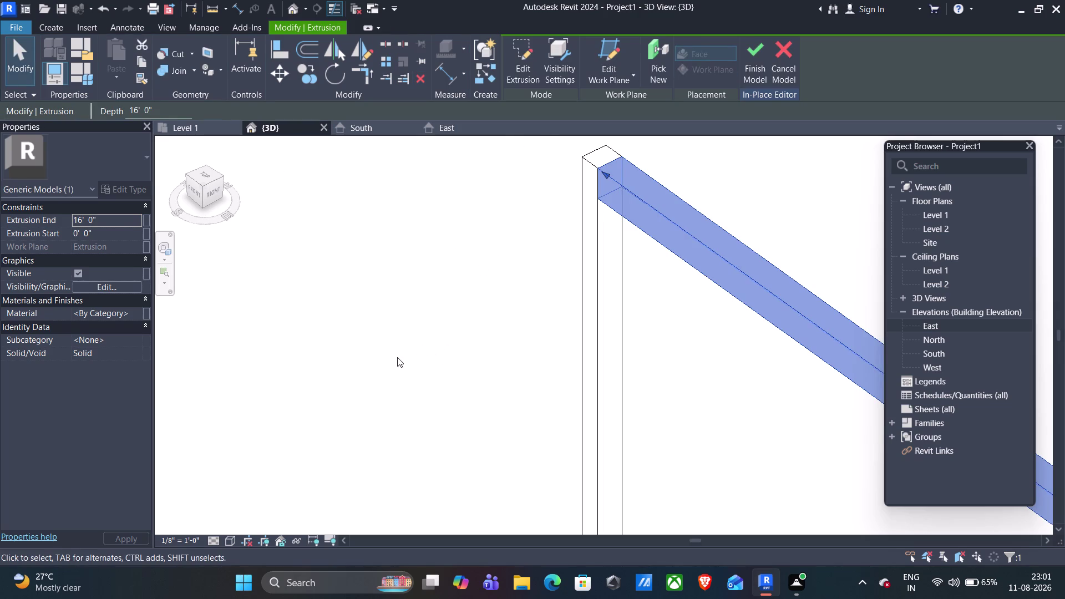
Pan and zoom the 3D view to see the whole rail, then deselect it.
middle_drag(398, 357, 438, 332)
scroll(down, 3)
middle_drag(612, 456, 611, 454)
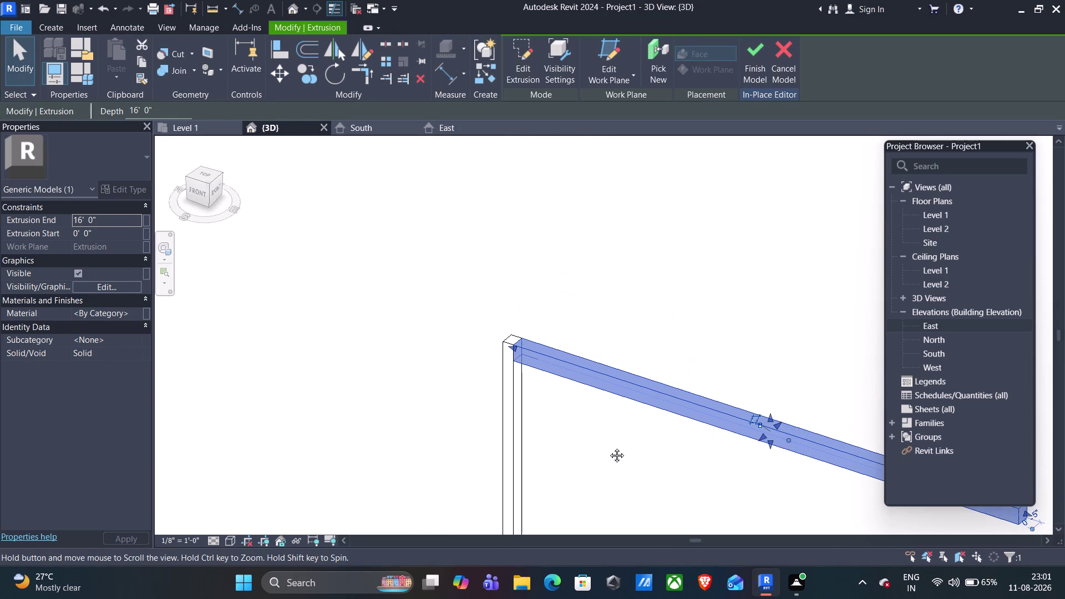
middle_drag(611, 454, 493, 325)
scroll(down, 3)
middle_drag(641, 456, 530, 437)
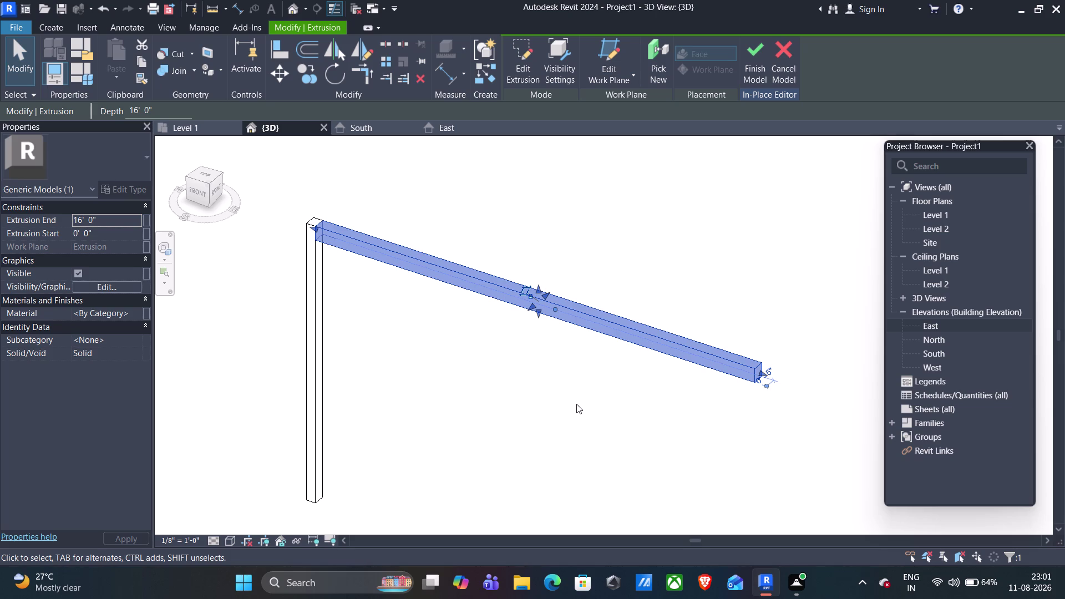
key(Escape)
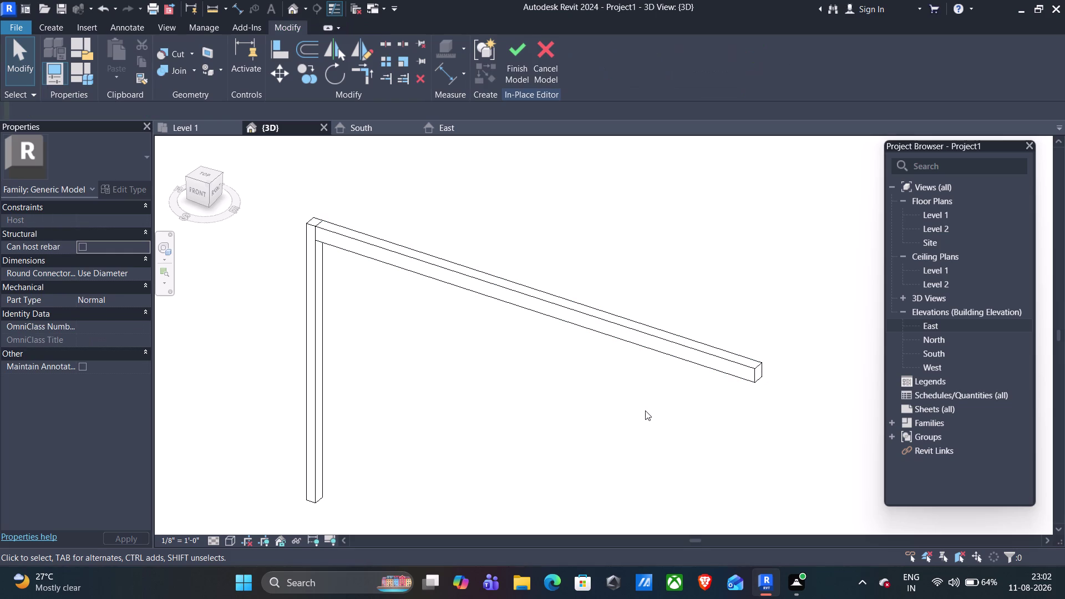
Orbit toward the front of the frame and open the South elevation.
drag(617, 447, 624, 440)
drag(624, 441, 647, 425)
middle_drag(382, 381, 383, 382)
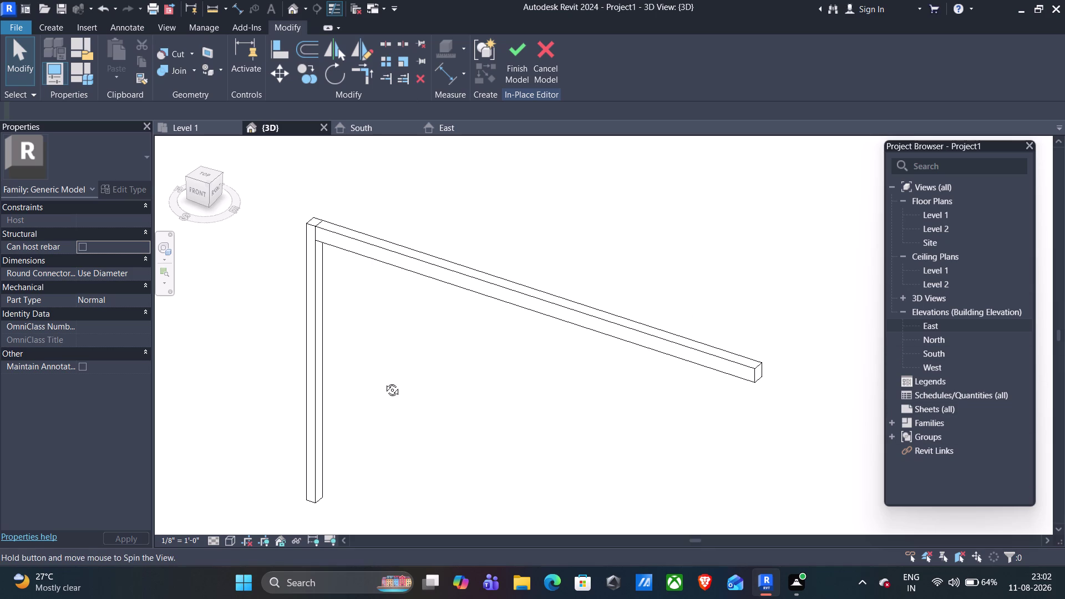
middle_drag(382, 381, 410, 296)
scroll(down, 3)
middle_drag(463, 403, 472, 357)
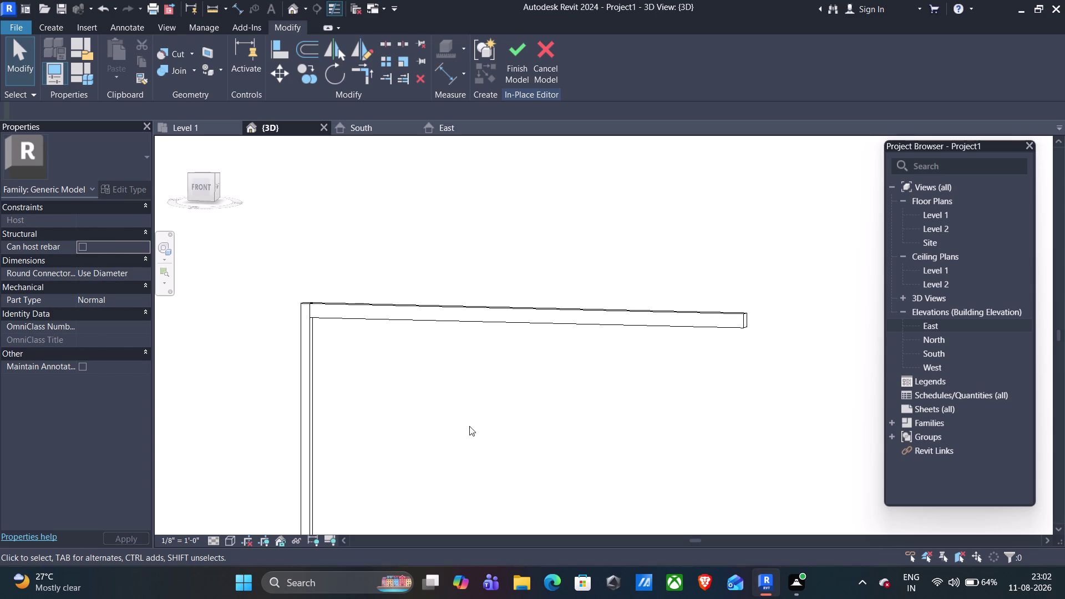
click(380, 127)
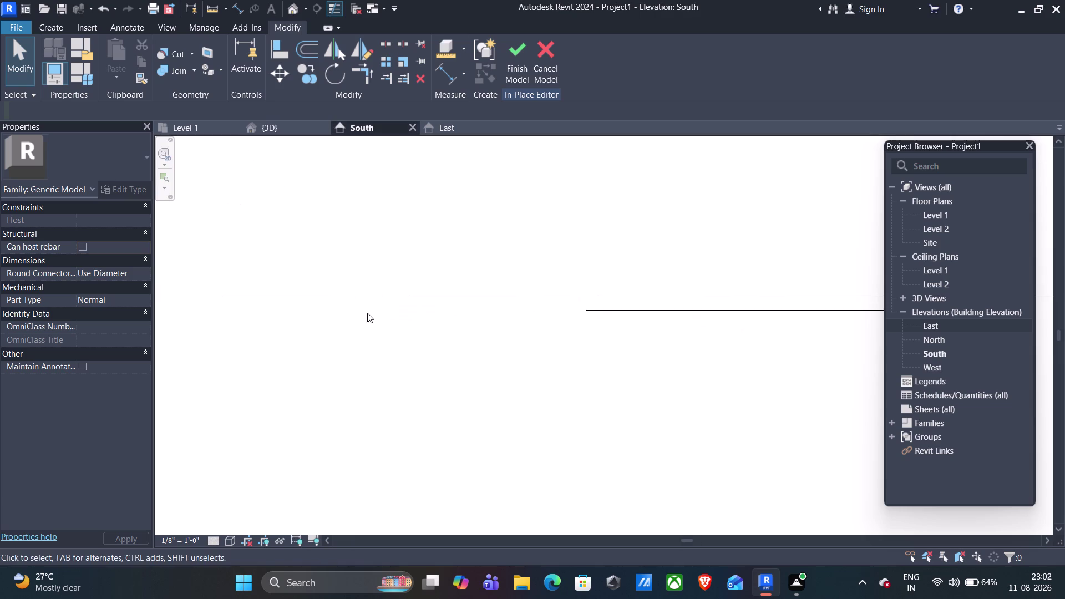
middle_drag(665, 382, 624, 375)
scroll(down, 3)
middle_drag(645, 376, 489, 374)
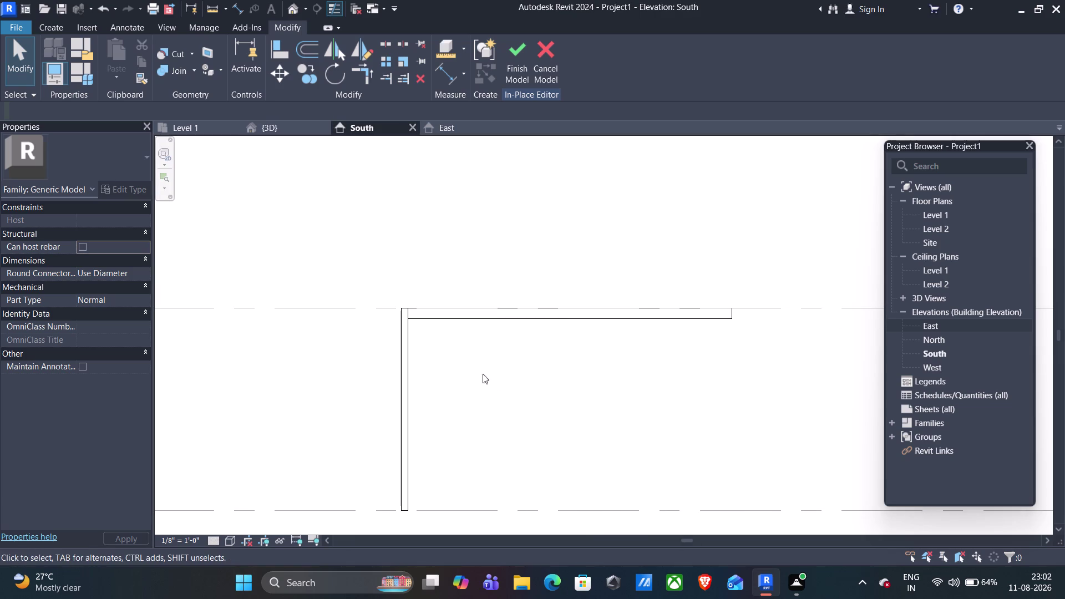
scroll(up, 3)
scroll(up, 3)
scroll(up, 3)
middle_drag(391, 265, 375, 316)
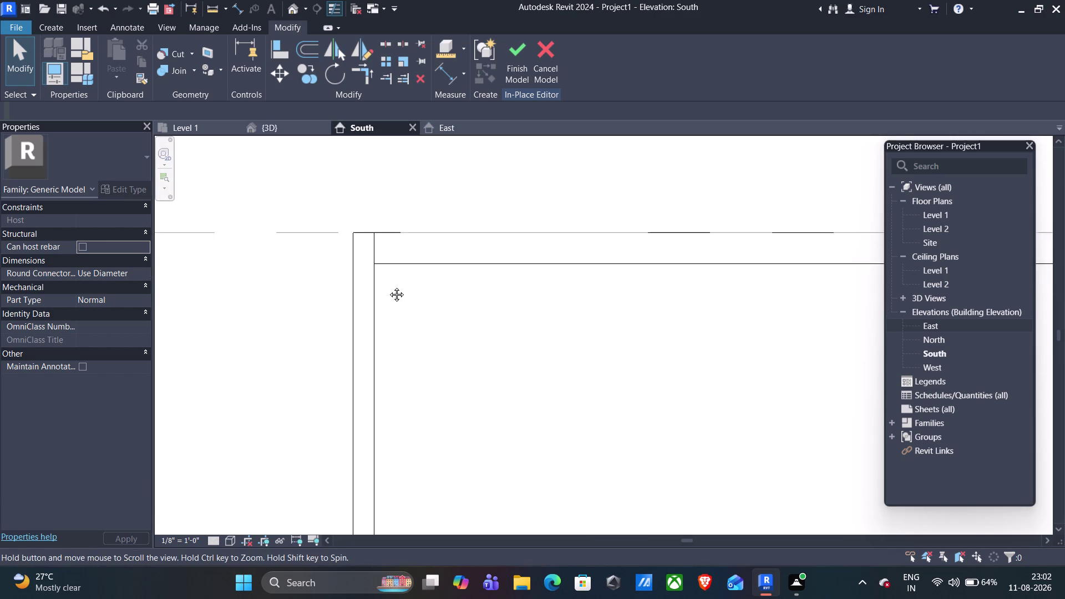
middle_drag(375, 316, 372, 322)
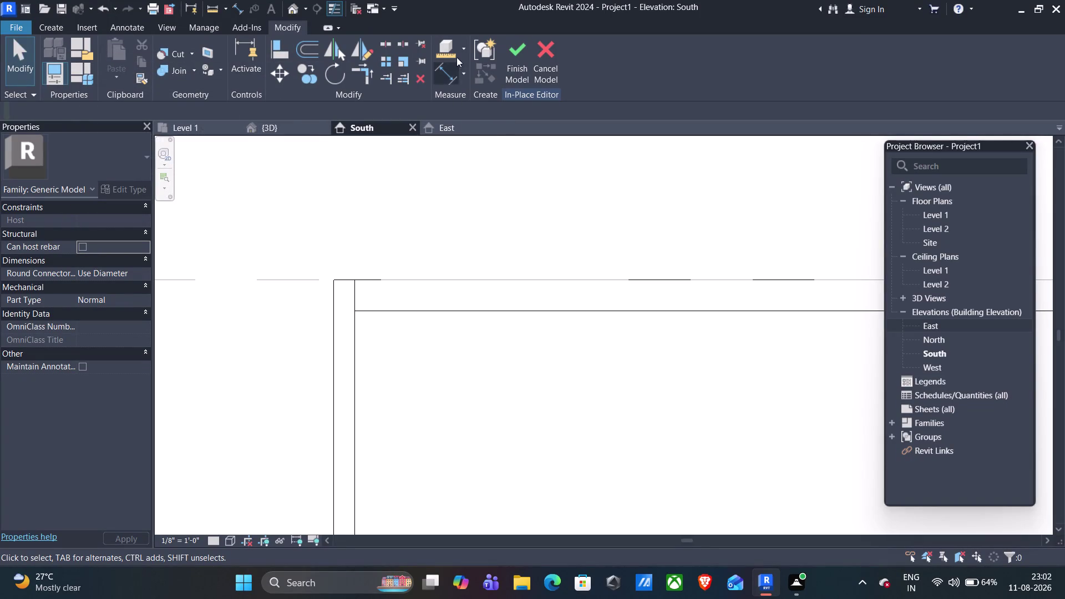
click(61, 25)
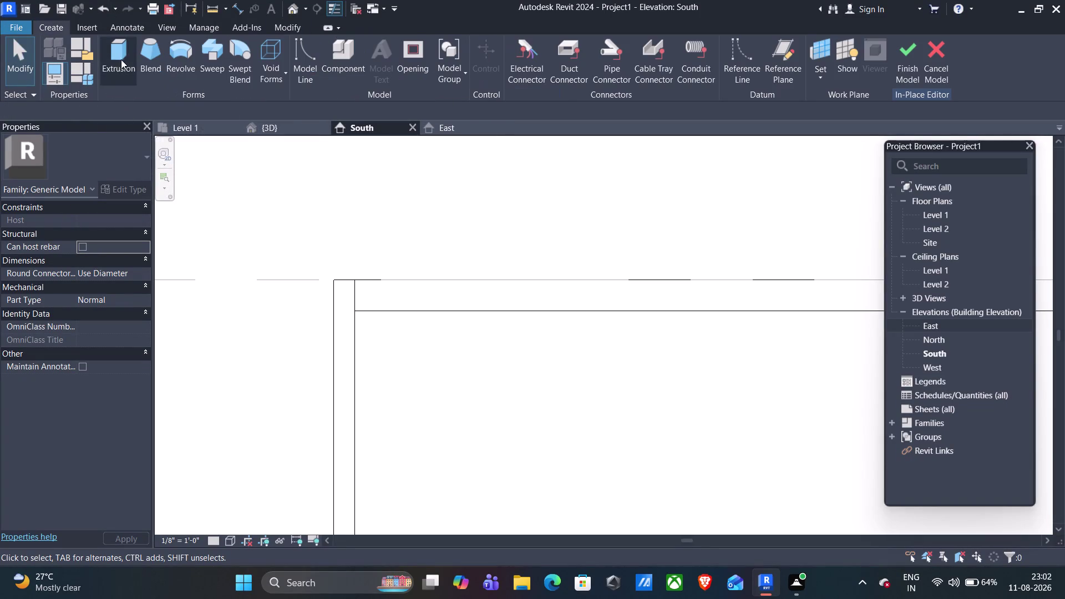
Start a new extrusion, picking the existing frame's face in 3D as the plane.
click(120, 55)
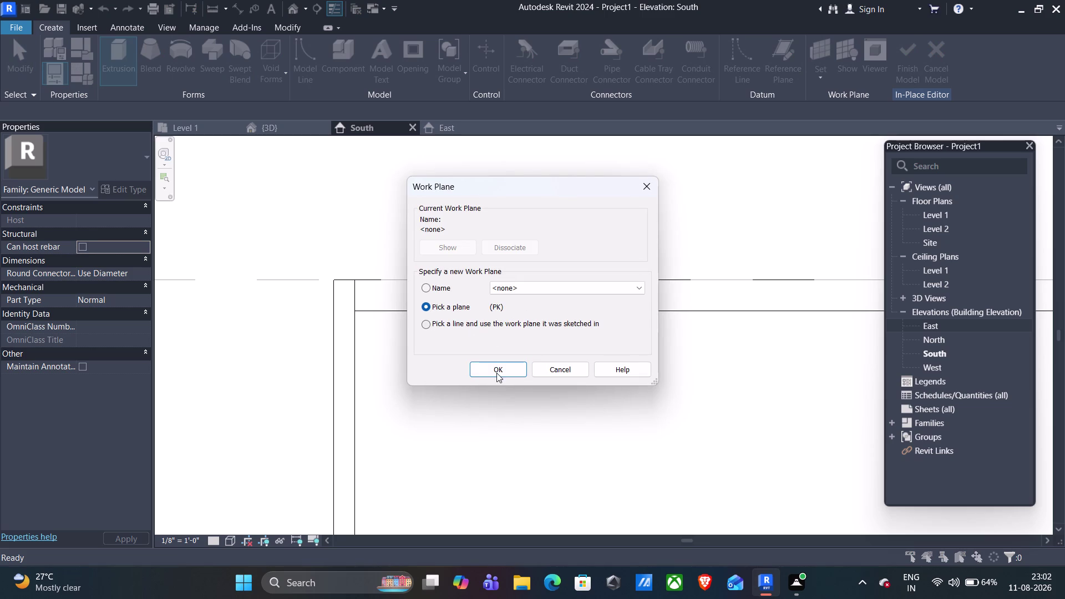
click(496, 372)
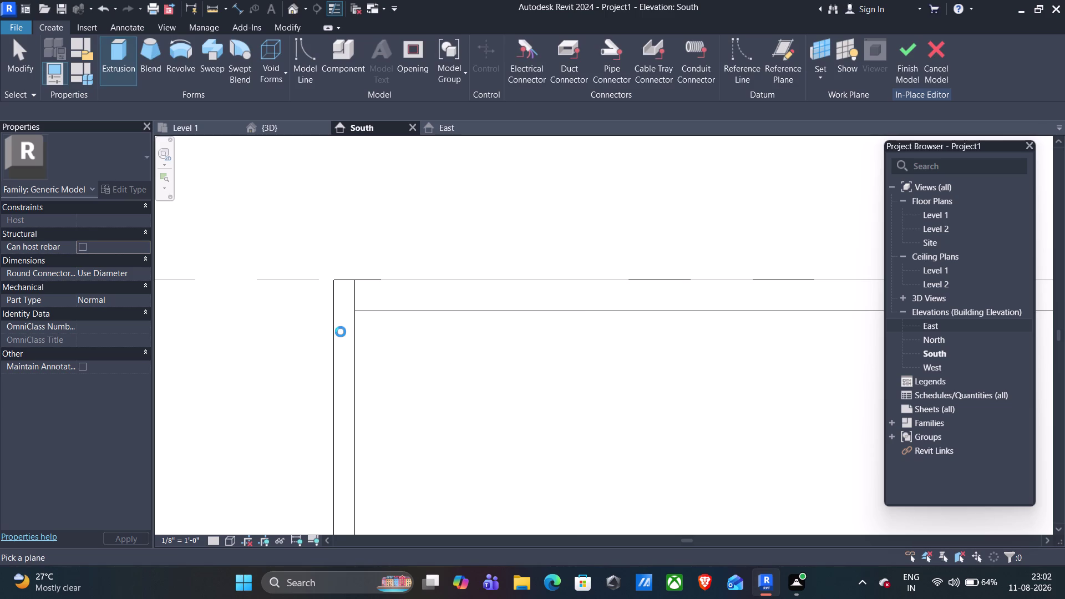
click(274, 131)
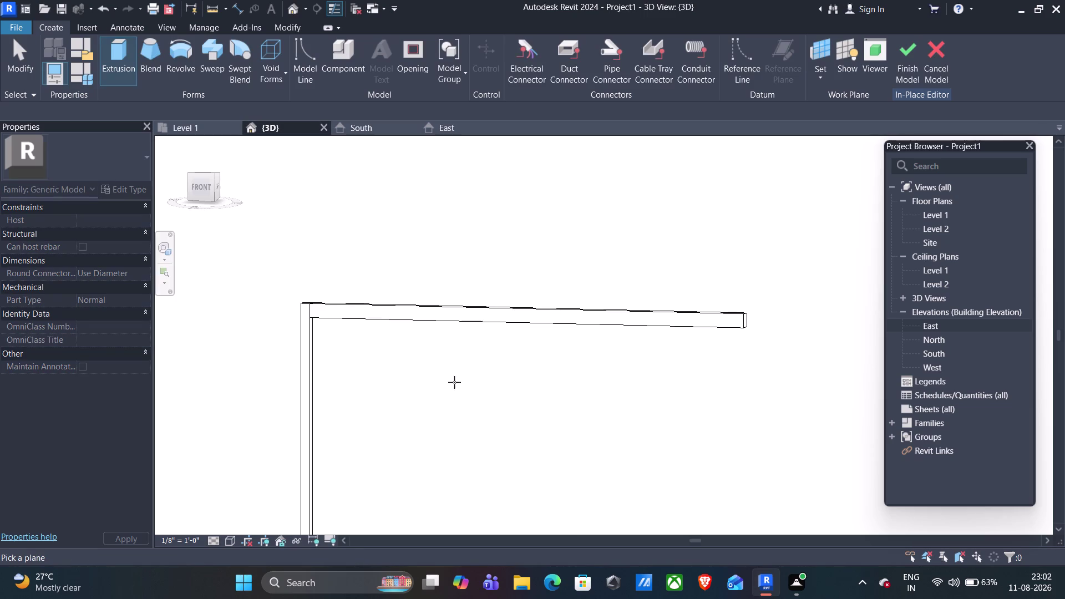
scroll(up, 3)
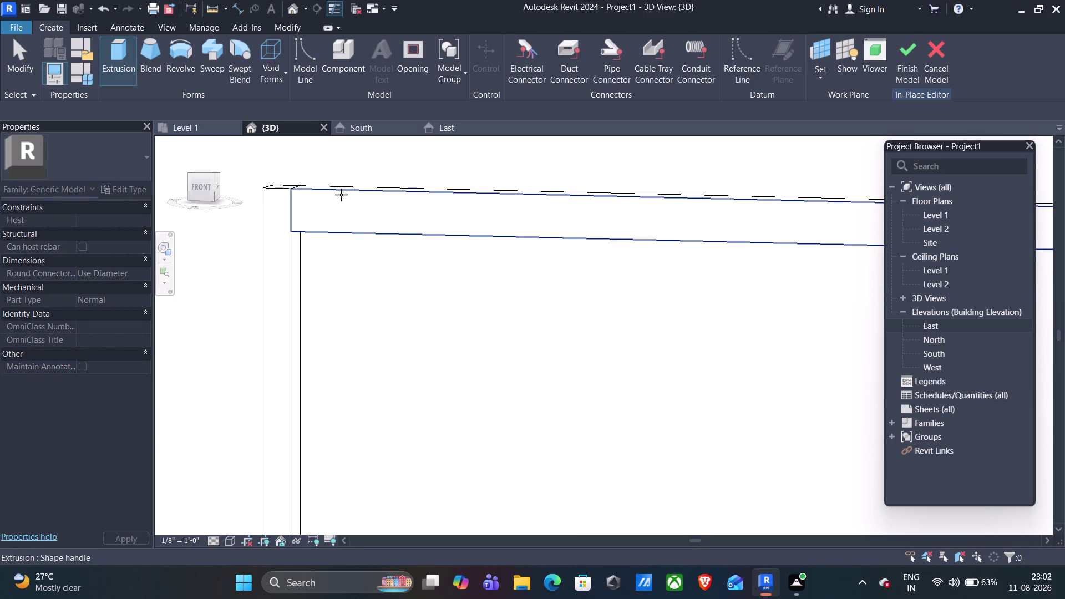
click(341, 194)
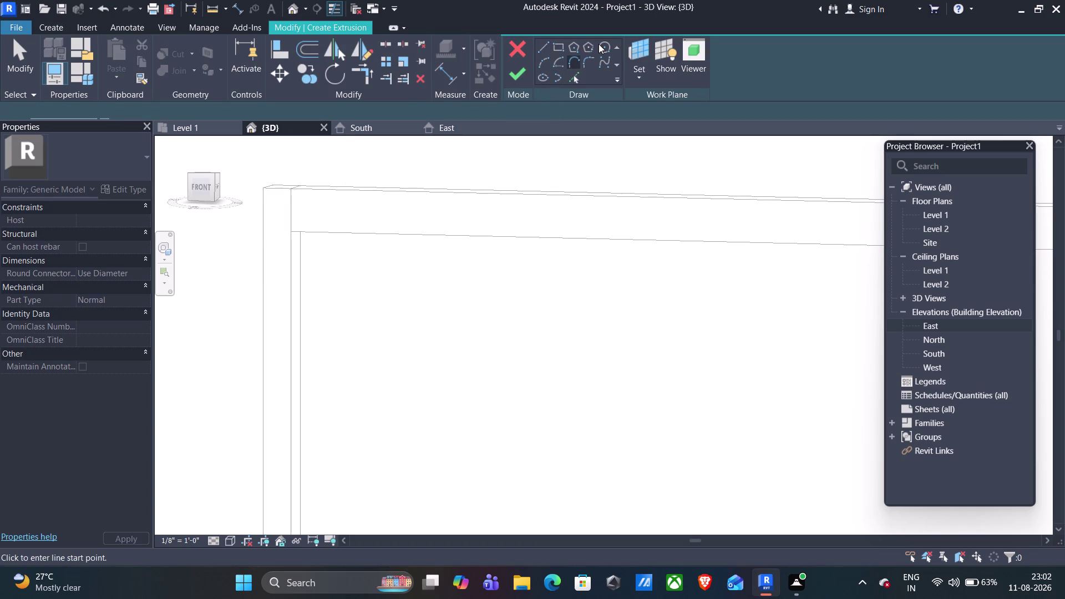
Choose straight-line sketching and return to the South elevation.
click(657, 59)
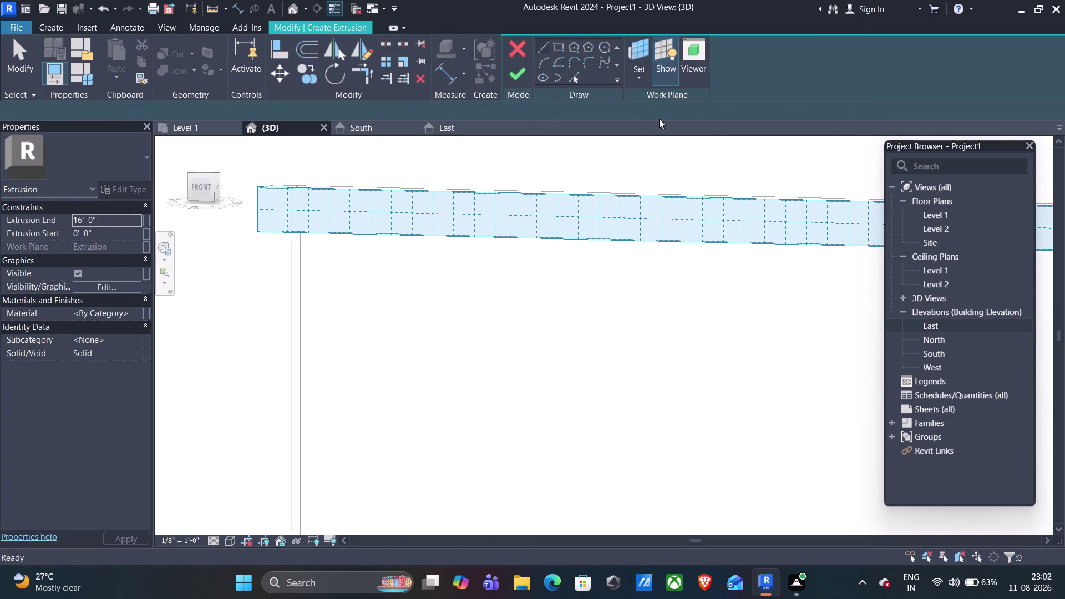
scroll(down, 3)
scroll(down, 3)
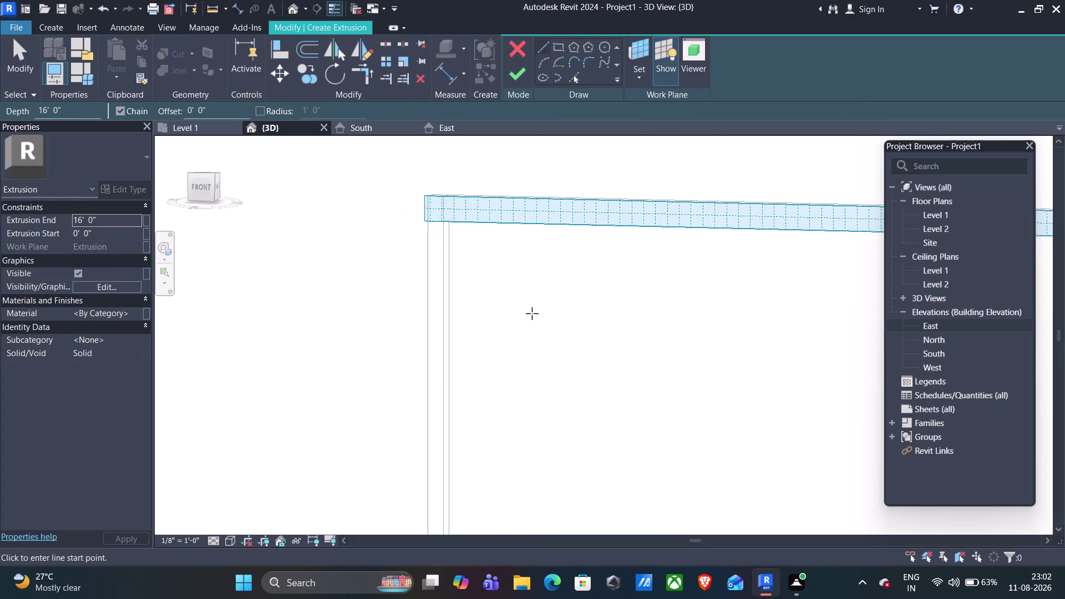
middle_drag(532, 313, 554, 315)
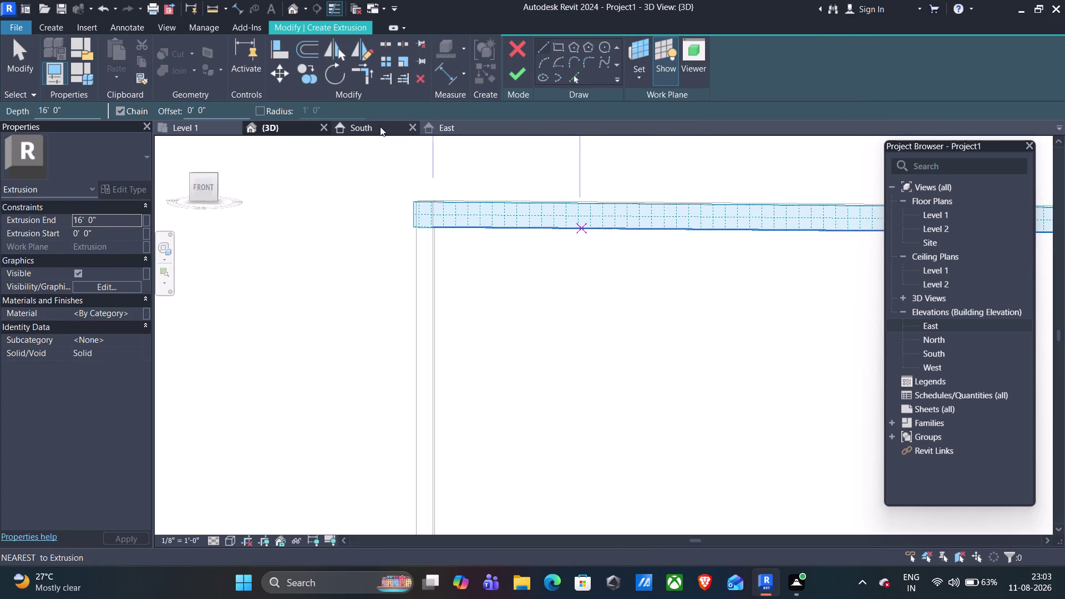
click(378, 126)
click(499, 126)
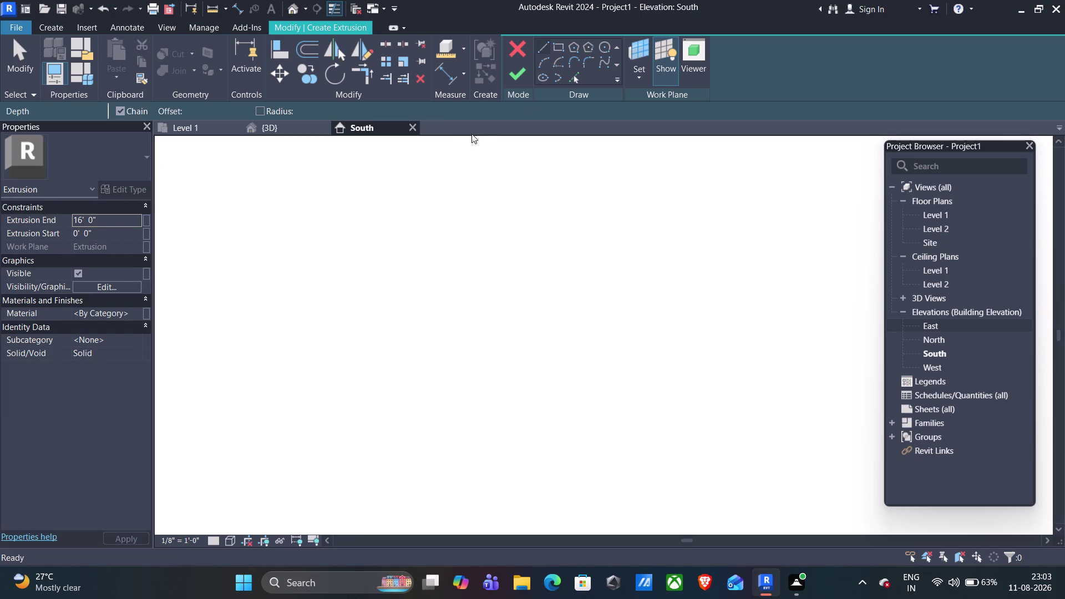
click(658, 59)
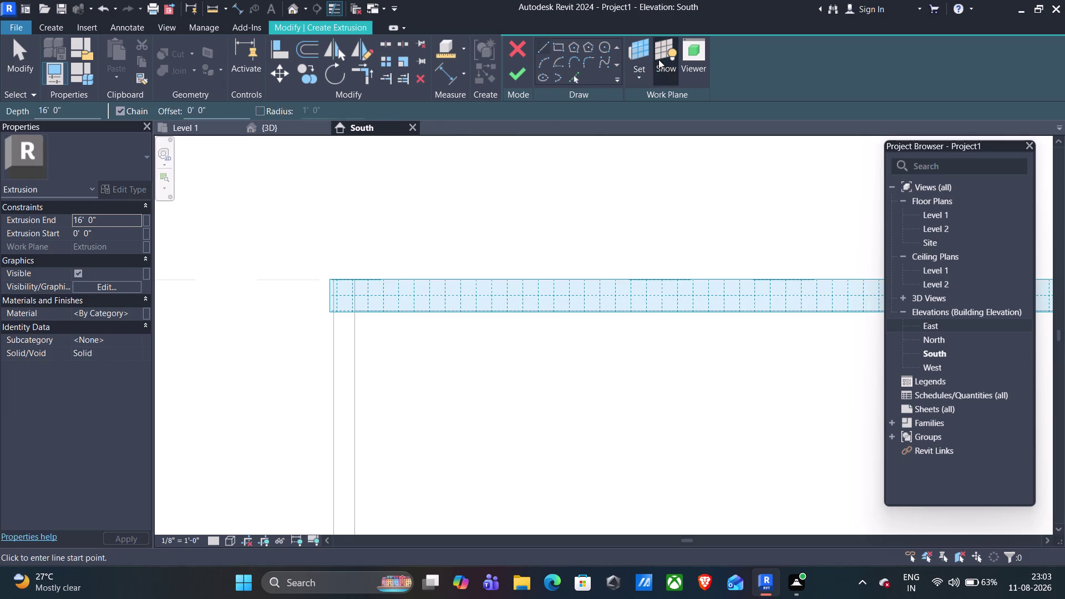
scroll(down, 3)
scroll(down, 3)
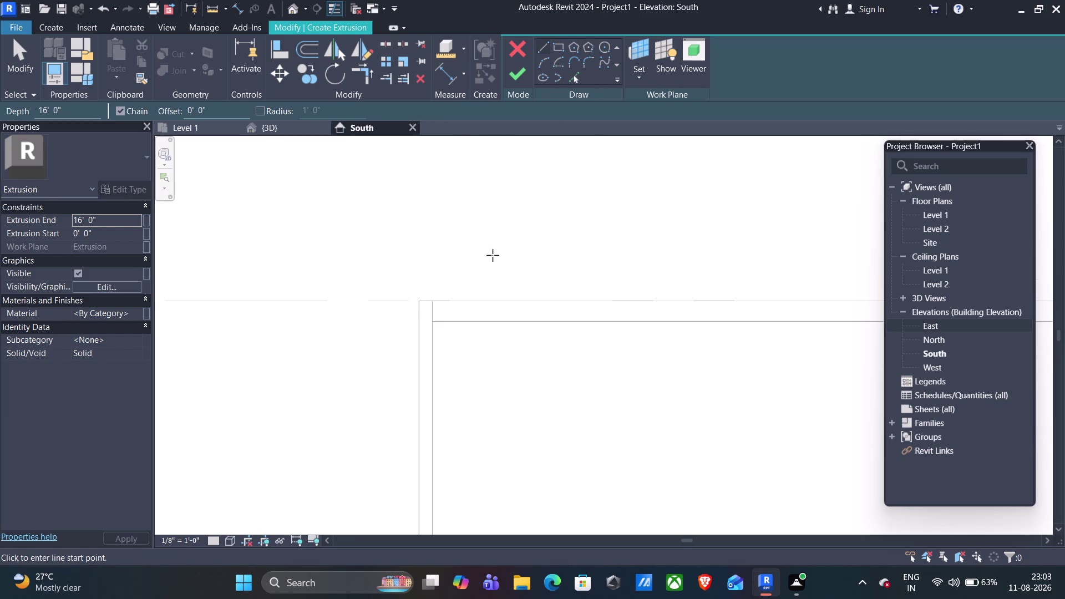
click(542, 46)
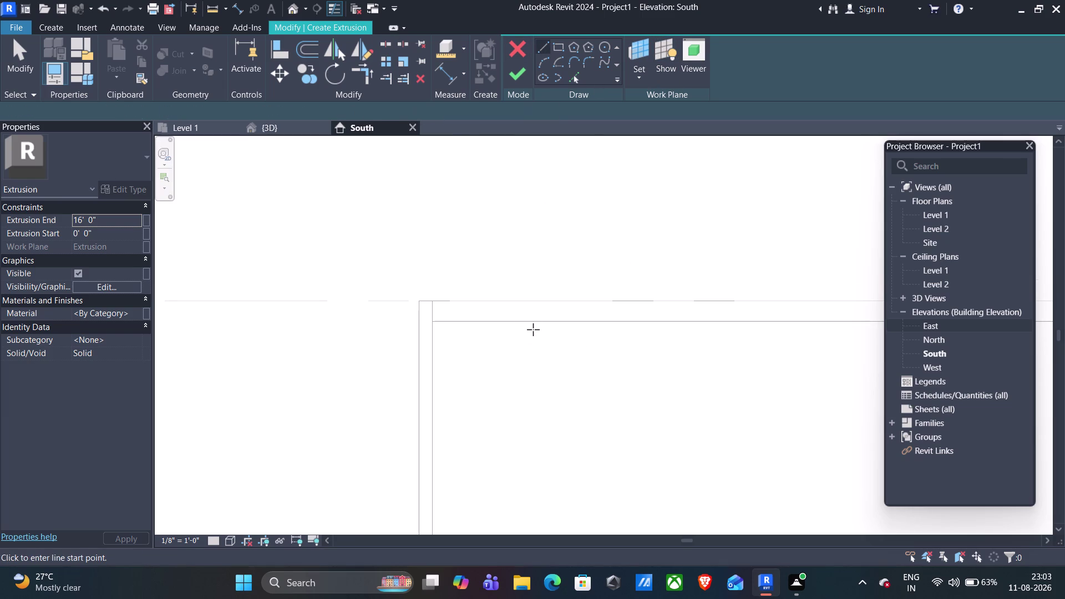
Sketch a 6' rail from the left post and a 6'6" vertical line.
middle_drag(536, 391, 383, 326)
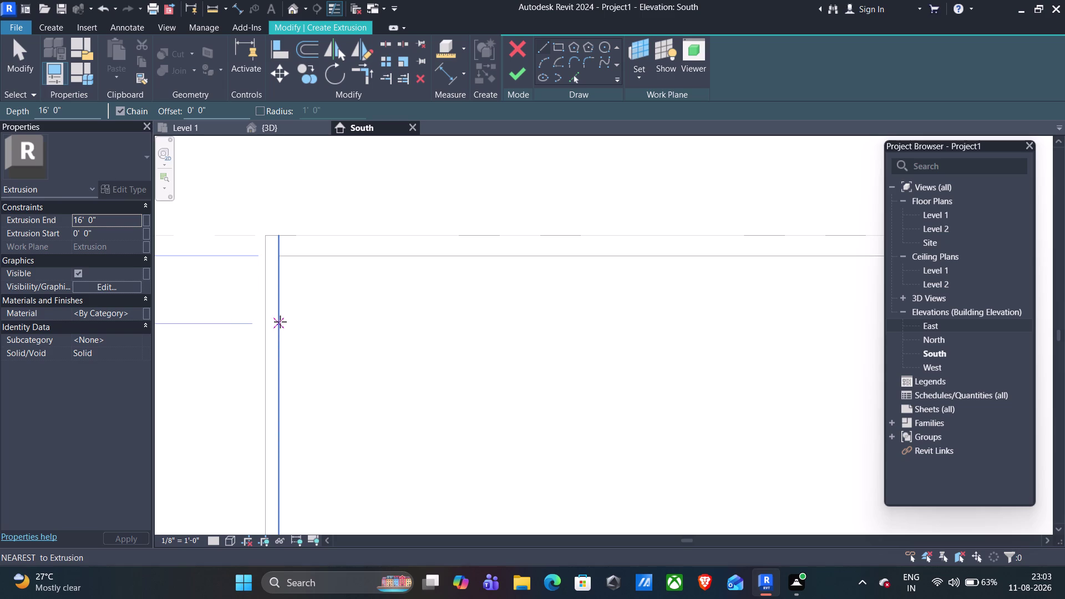
click(278, 321)
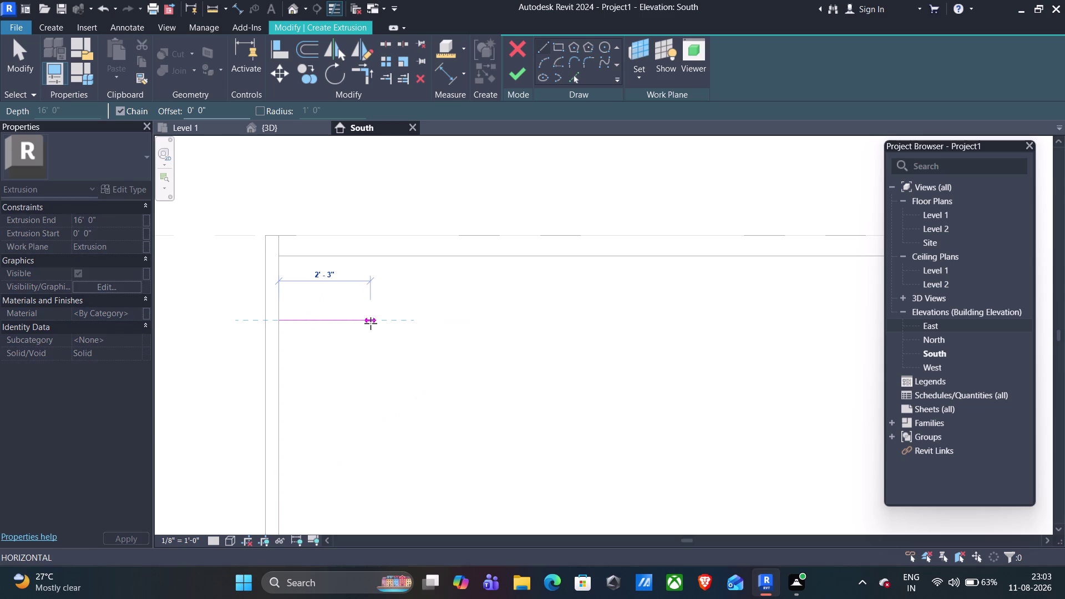
text(6')
key(Return)
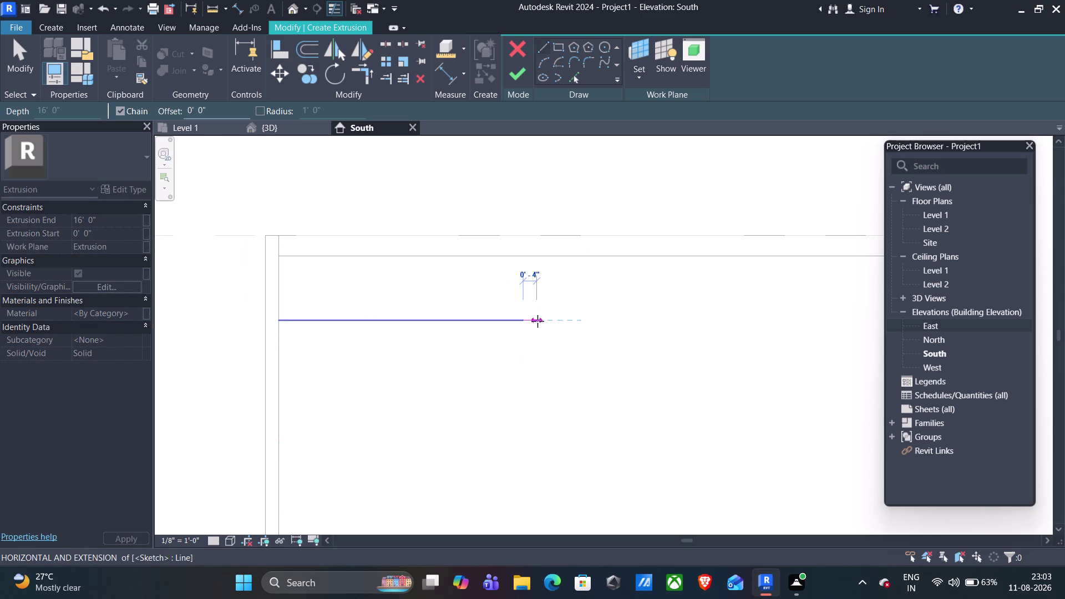
key(Escape)
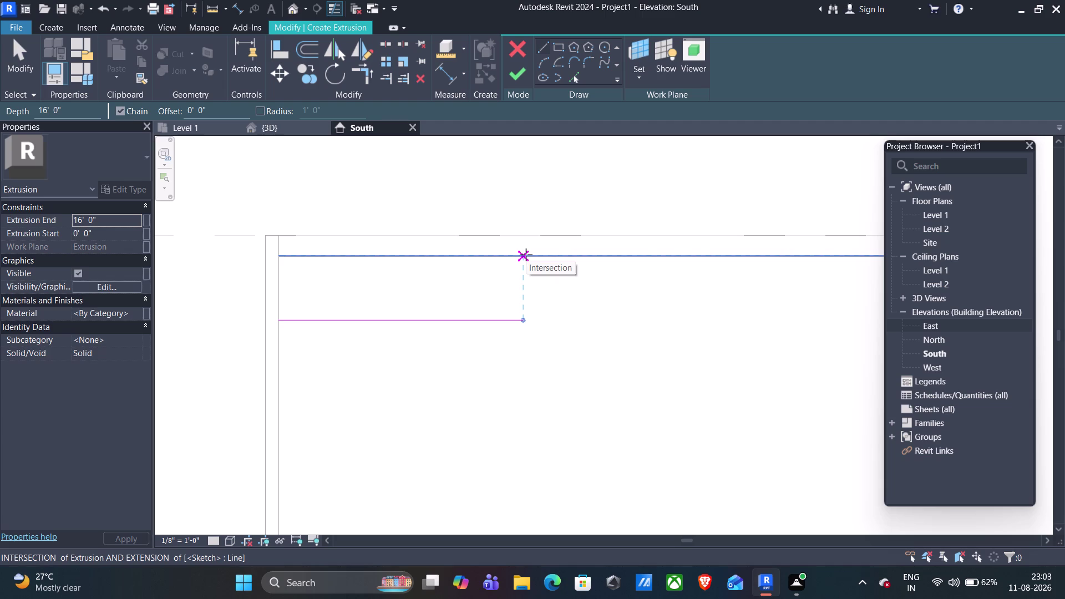
click(526, 255)
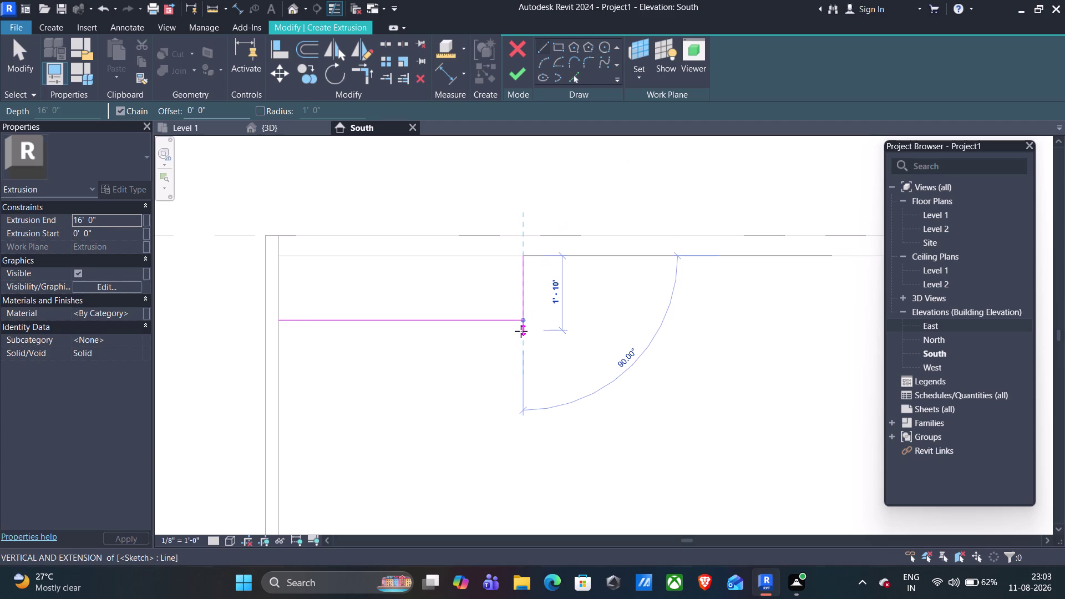
text(6'6)
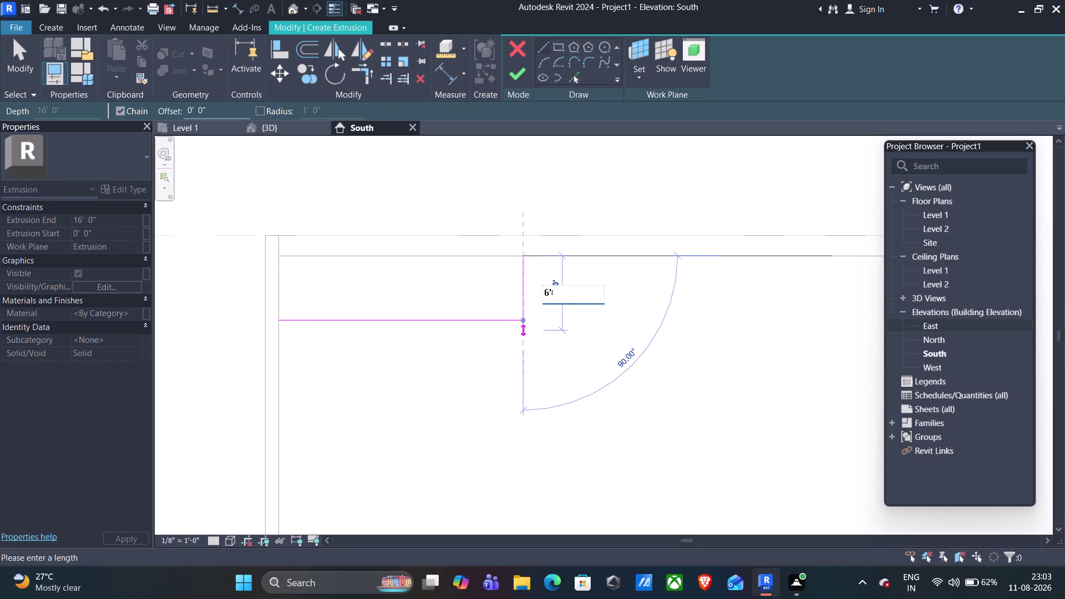
key(shift+quotedbl)
key(Return)
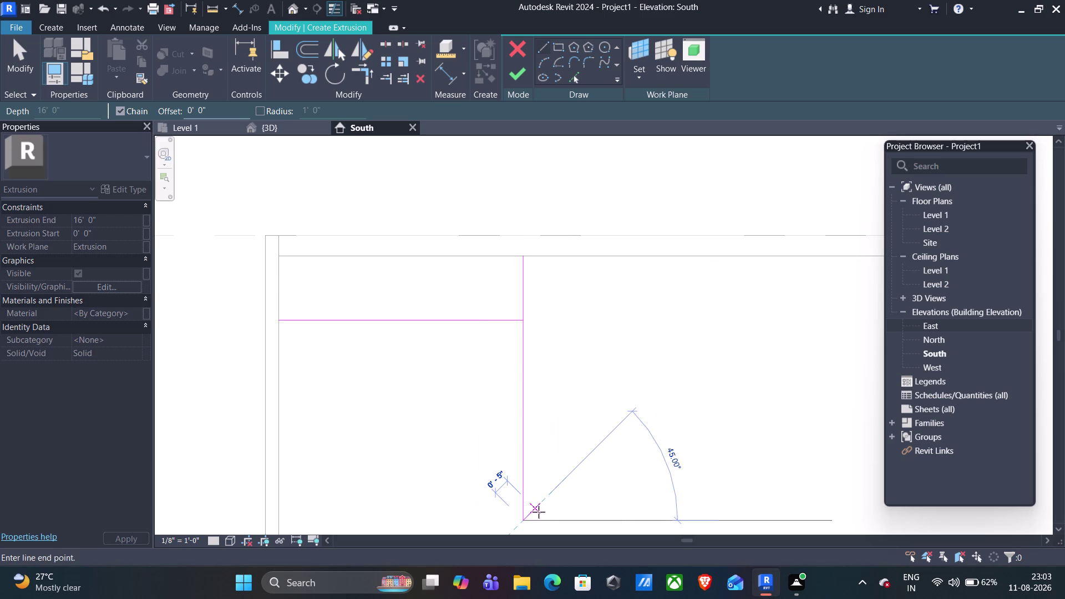
Draw the right vertical and the bottom line to close the bay outline.
scroll(down, 3)
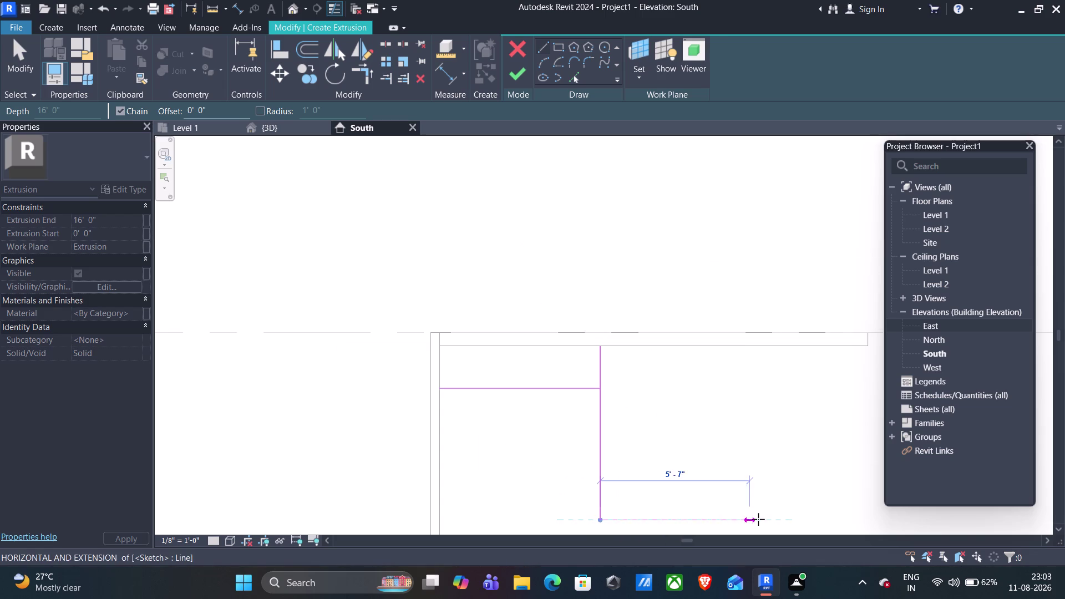
middle_drag(759, 519, 621, 511)
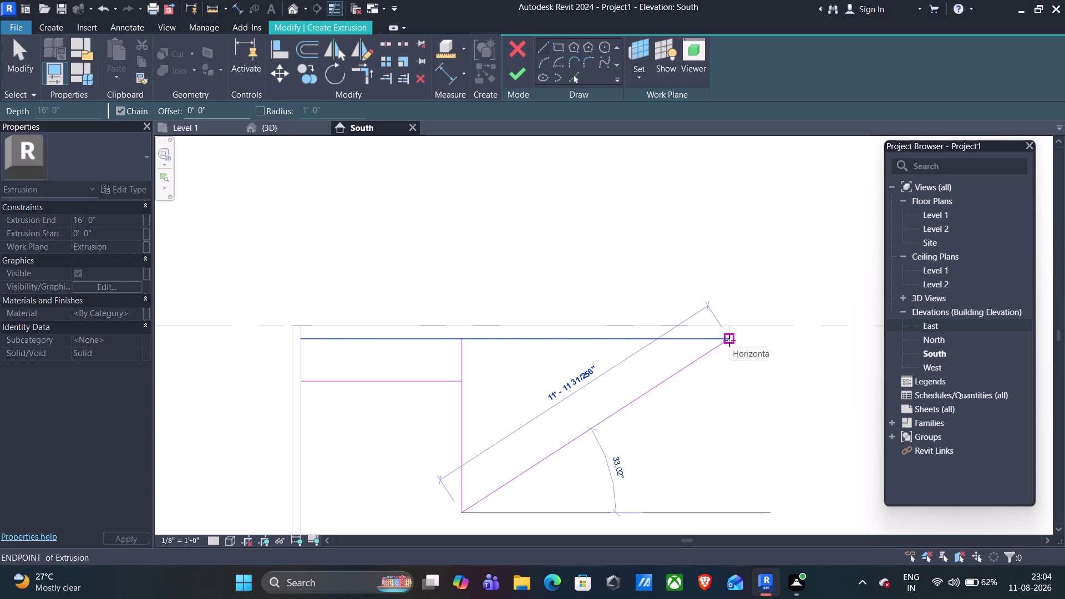
key(Escape)
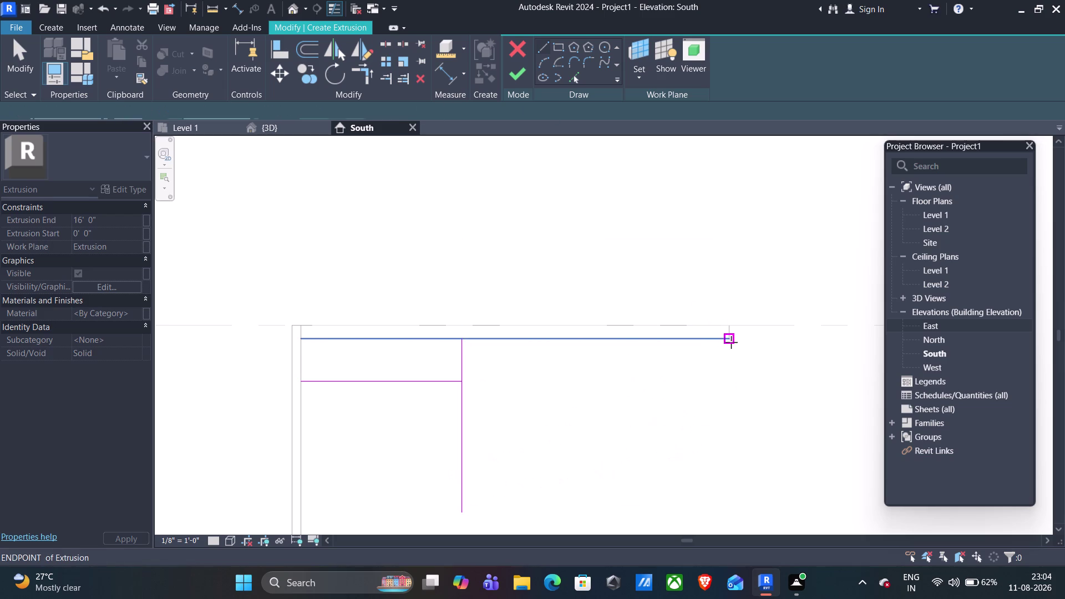
click(728, 340)
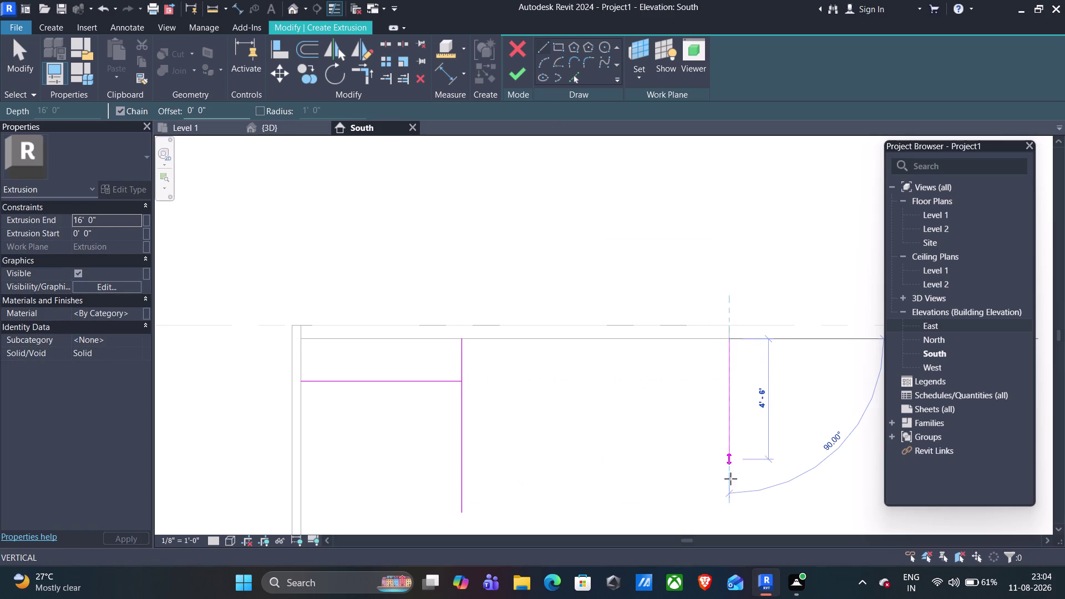
click(730, 513)
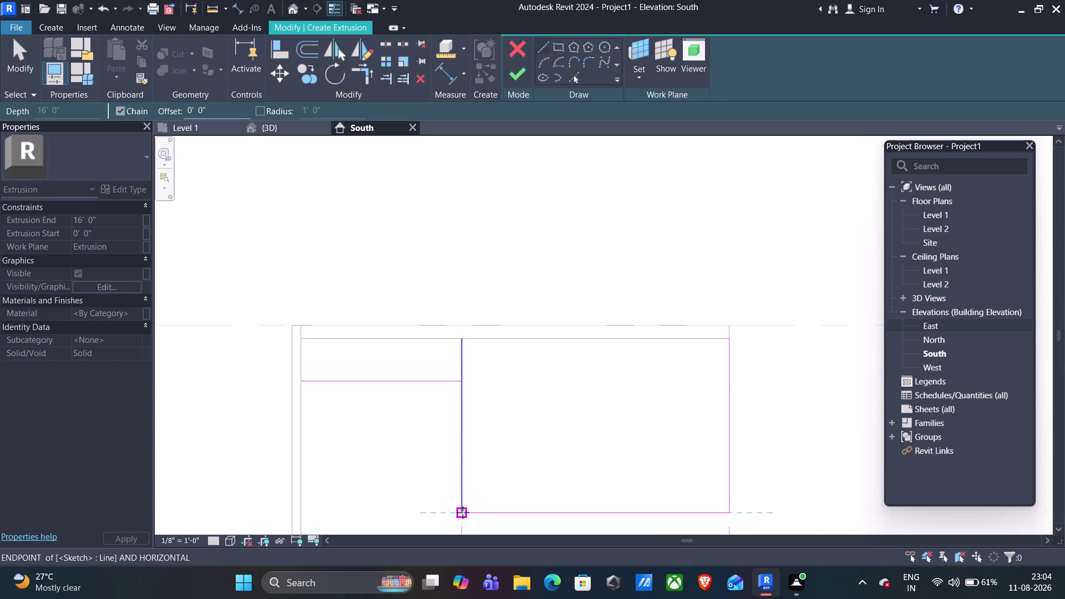
click(463, 512)
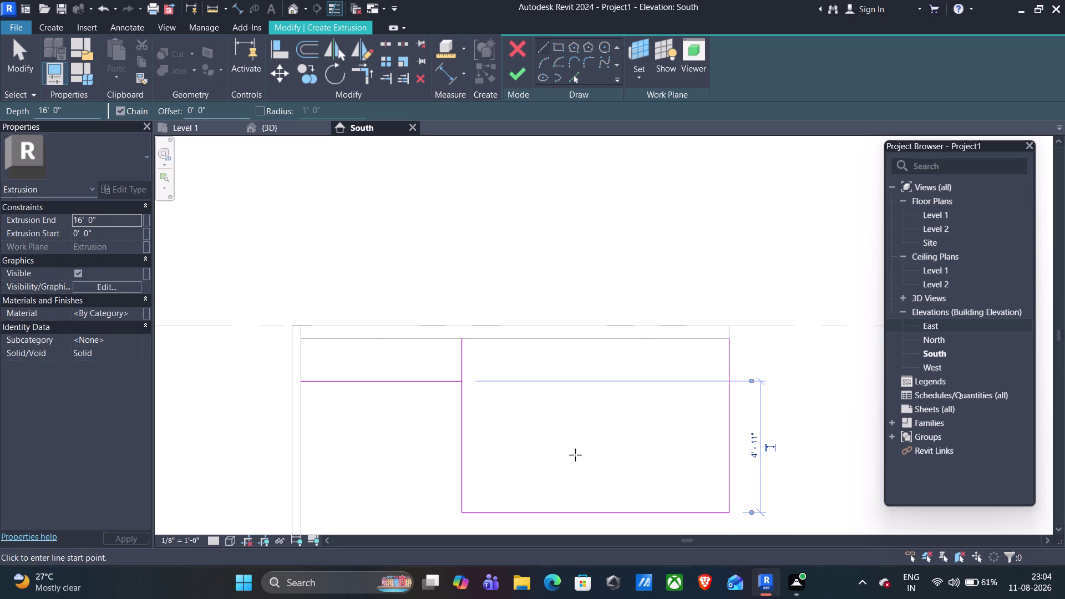
key(grave)
key(Escape)
key(Escape)
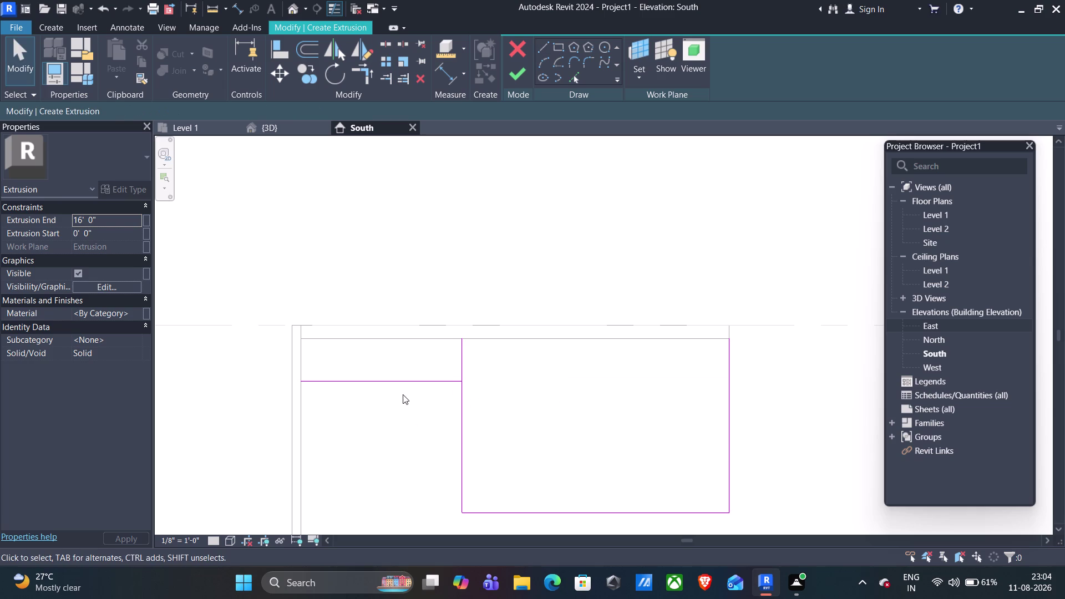
Delete the short mid-height rail line, leaving only the rectangular bay outline.
click(406, 383)
key(Delete)
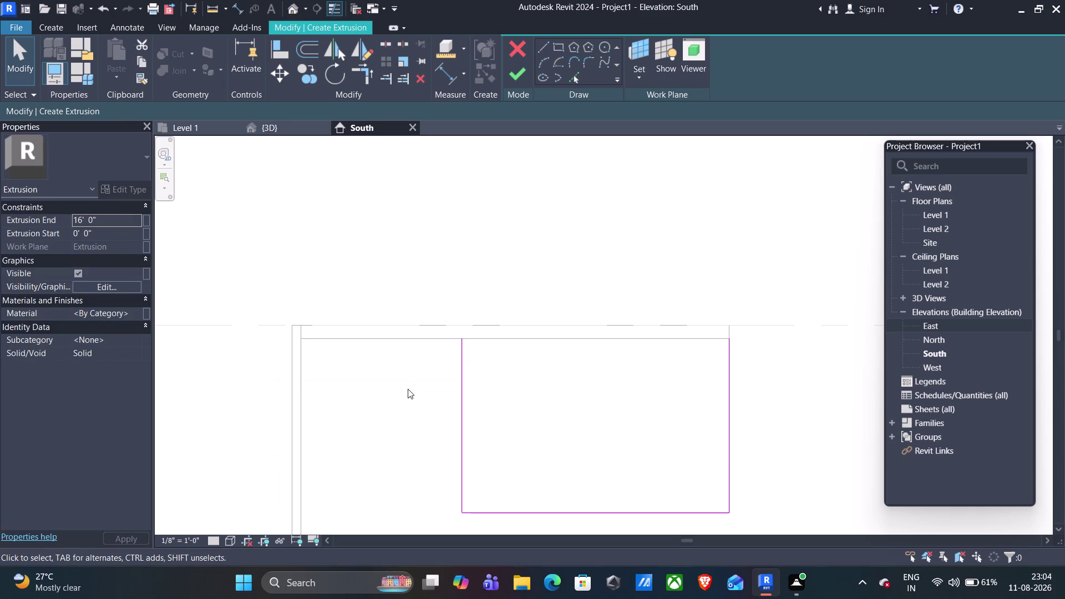
scroll(down, 3)
scroll(up, 3)
middle_drag(498, 403, 484, 360)
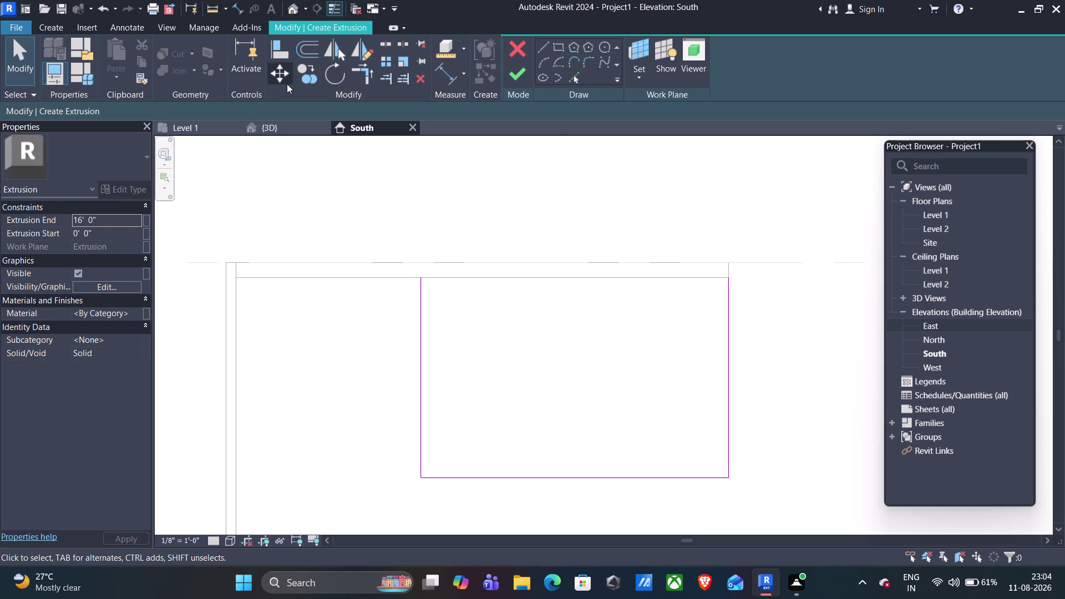
click(547, 47)
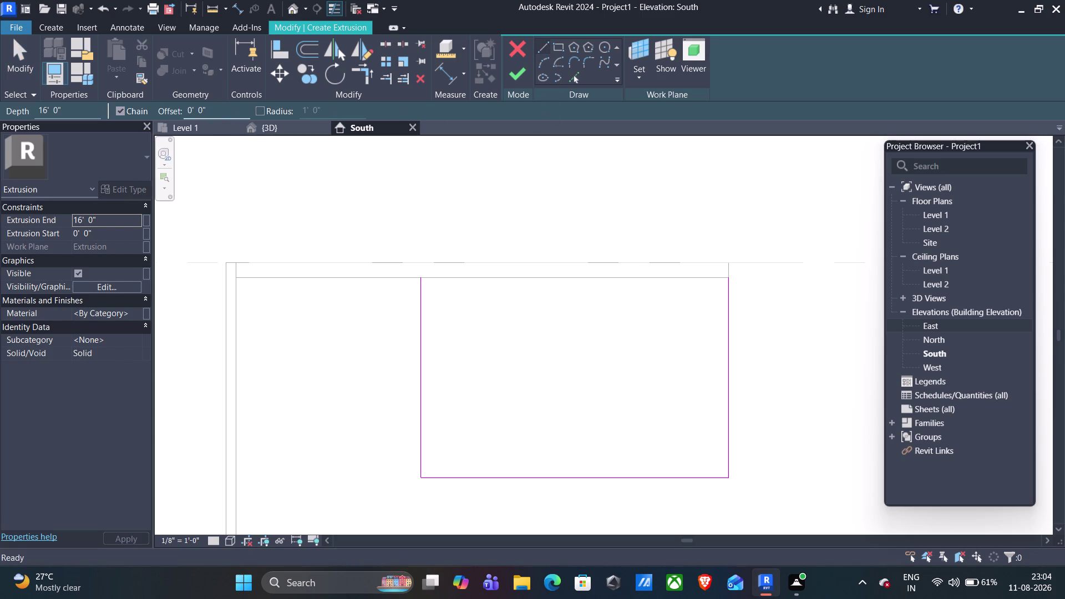
click(206, 108)
Trace the rectangle's left edge with a 5-inch offset, making a full-height vertical line.
key(Left)
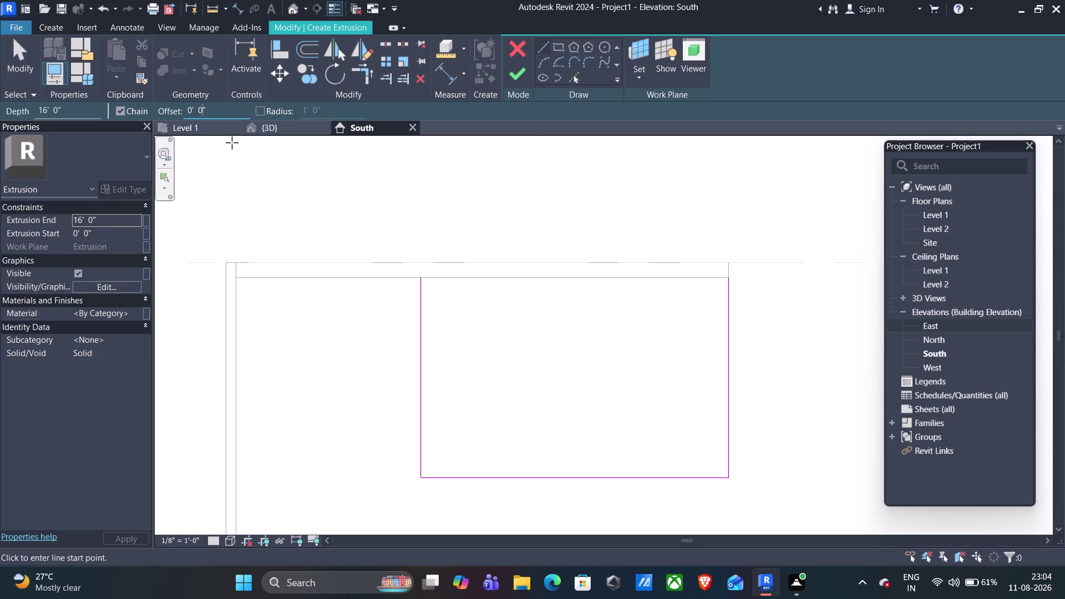
key(BackSpace)
key(5)
click(420, 280)
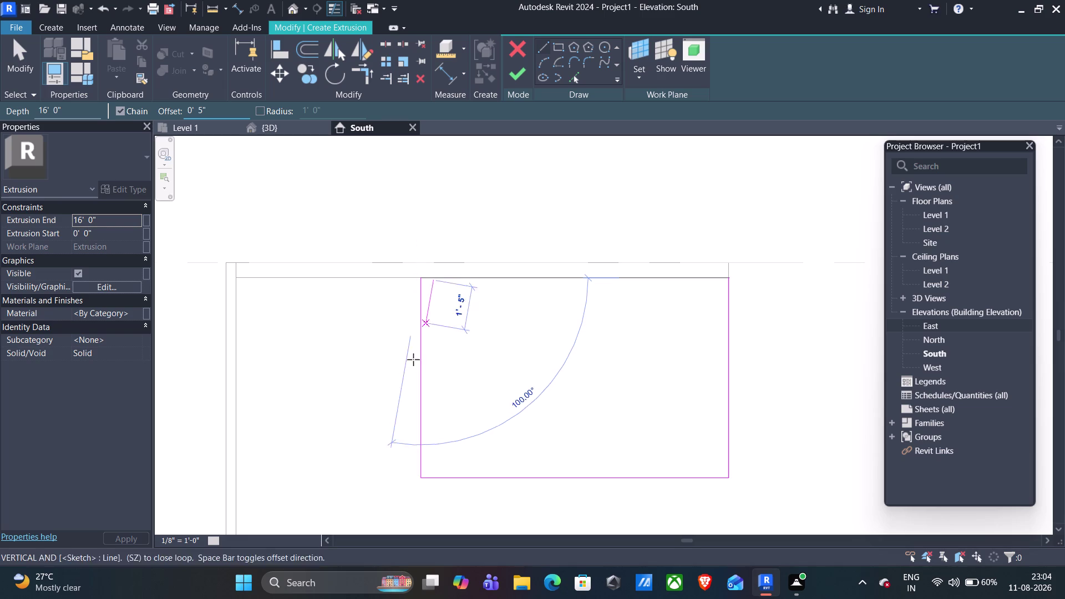
click(420, 476)
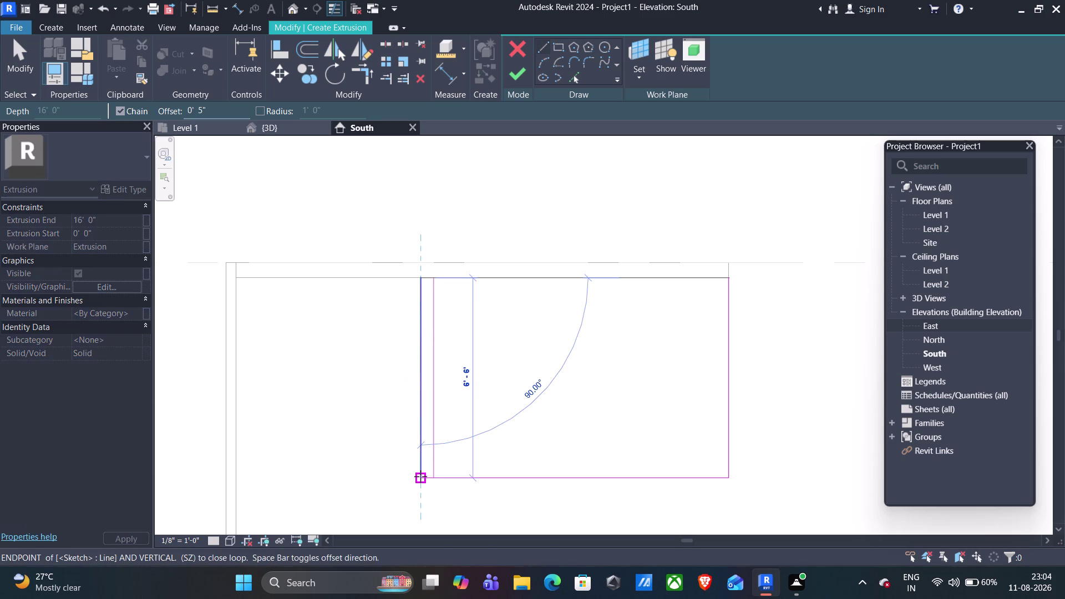
key(Escape)
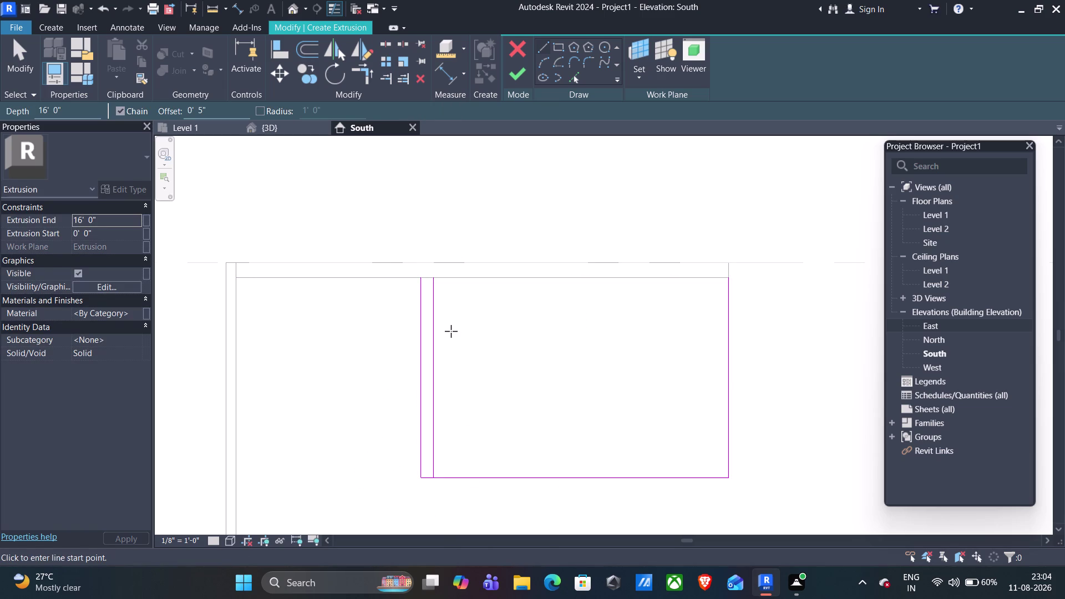
Set the offset to 7.5 inches and draw a second full-height vertical line.
click(205, 109)
key(Left)
key(BackSpace)
text(7)
text(.5)
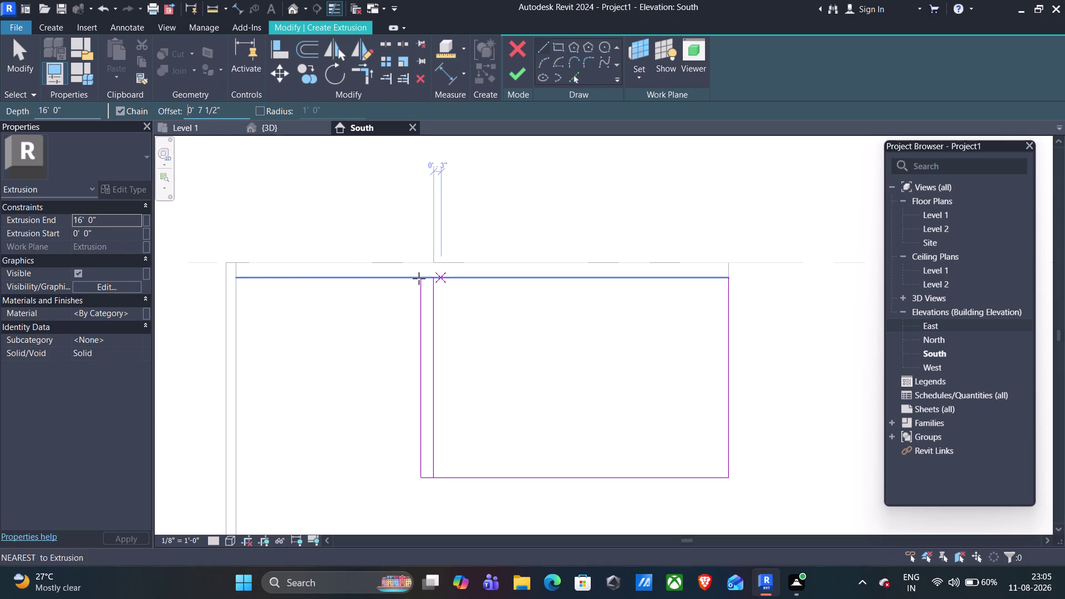
click(432, 278)
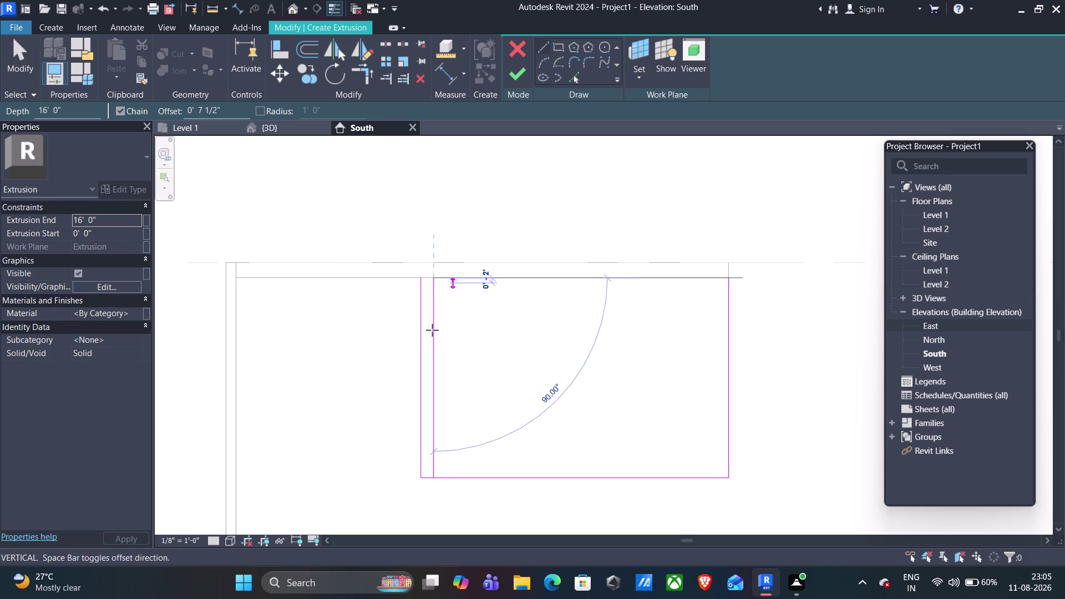
click(435, 472)
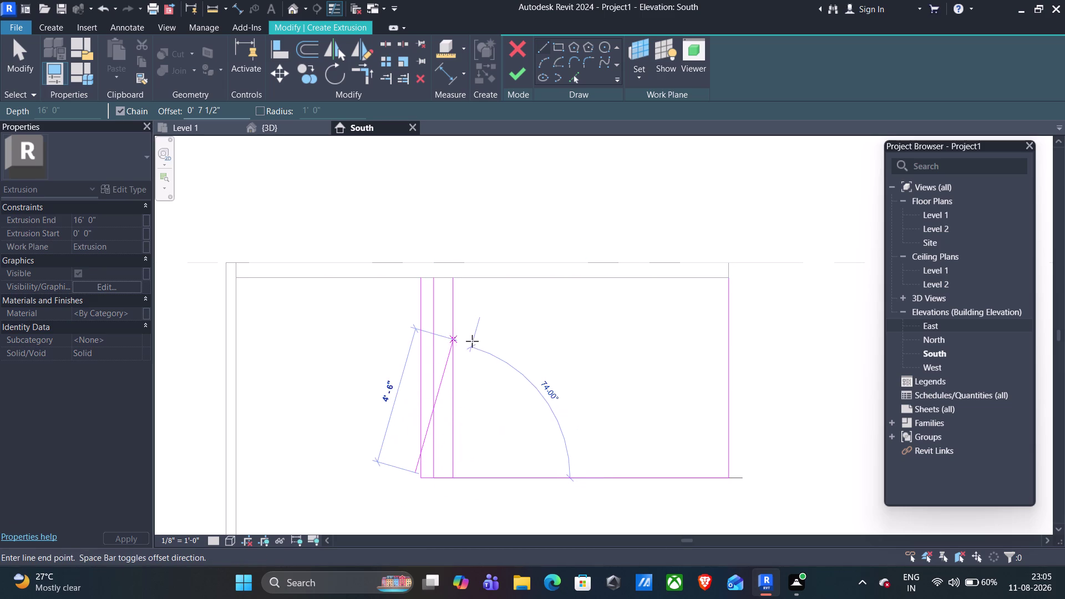
key(Escape)
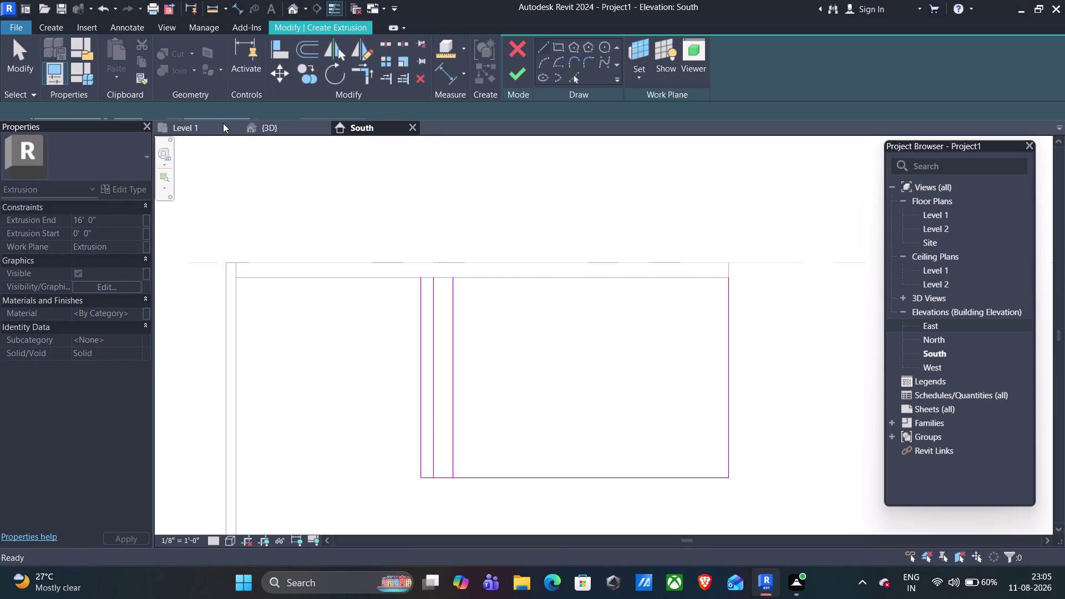
Change the Options Bar offset from 7½ inches back to 0' 5".
drag(220, 108, 214, 111)
drag(192, 114, 182, 114)
click(183, 114)
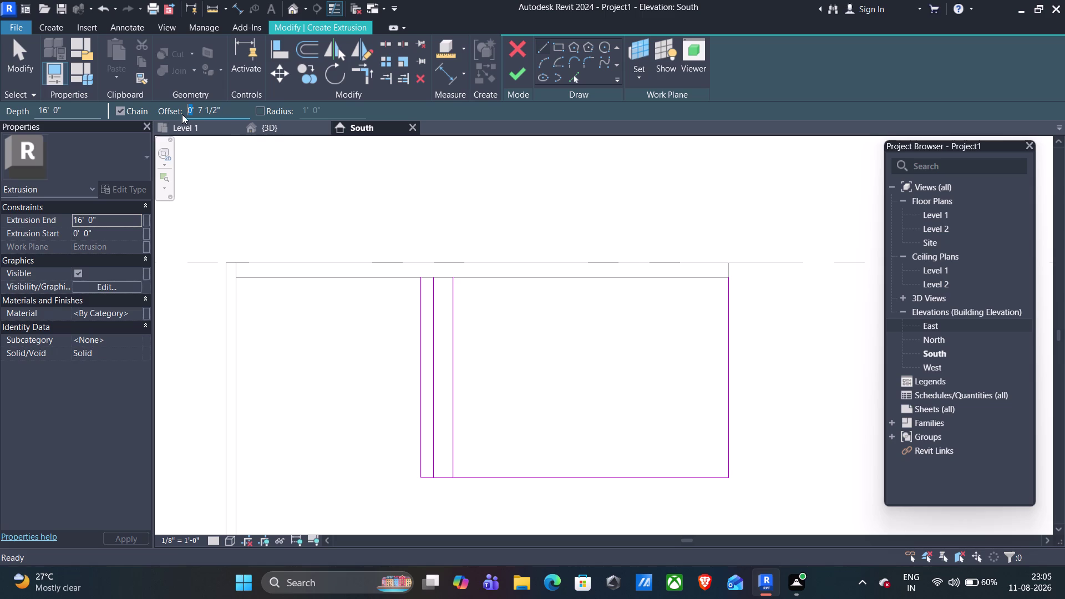
click(215, 110)
key(BackSpace)
key(BackSpace)
key(BackSpace)
key(BackSpace)
key(BackSpace)
key(5)
Draw a full-height vertical line along the third line, 5 inches to its right.
click(453, 278)
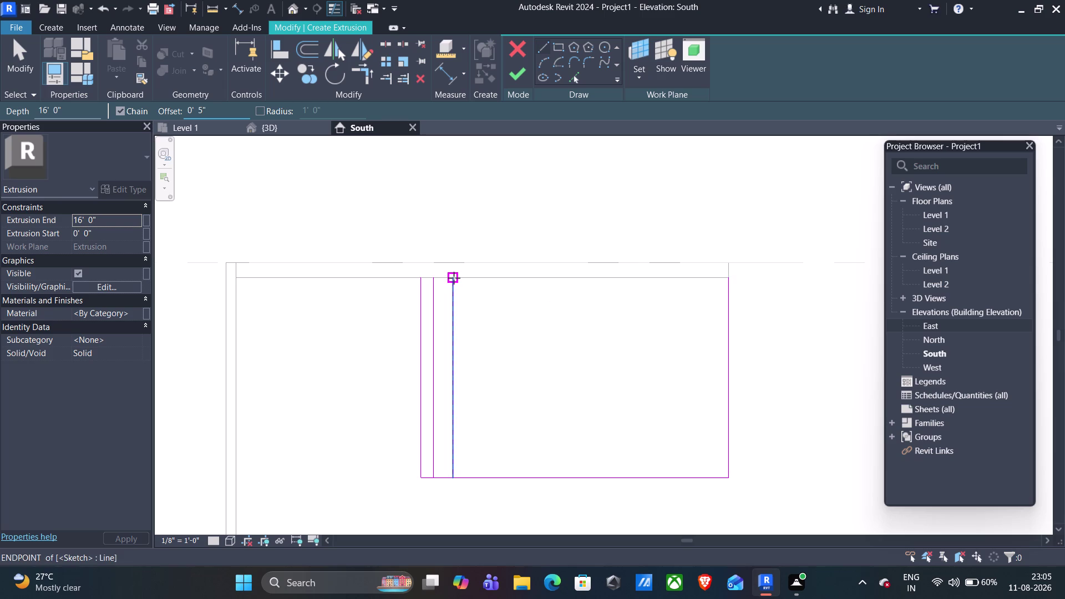
click(451, 475)
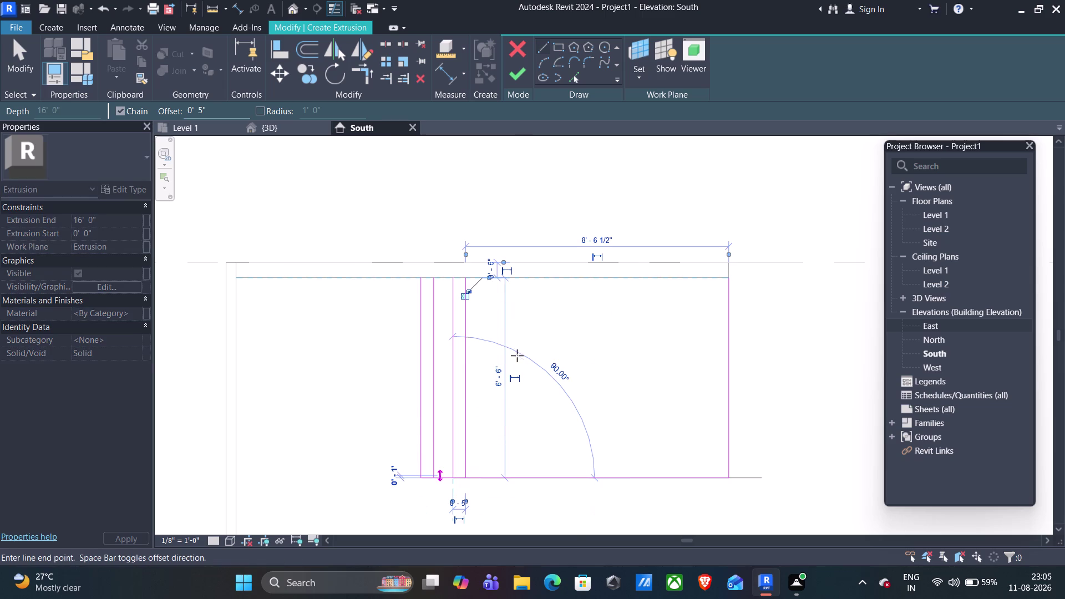
key(Escape)
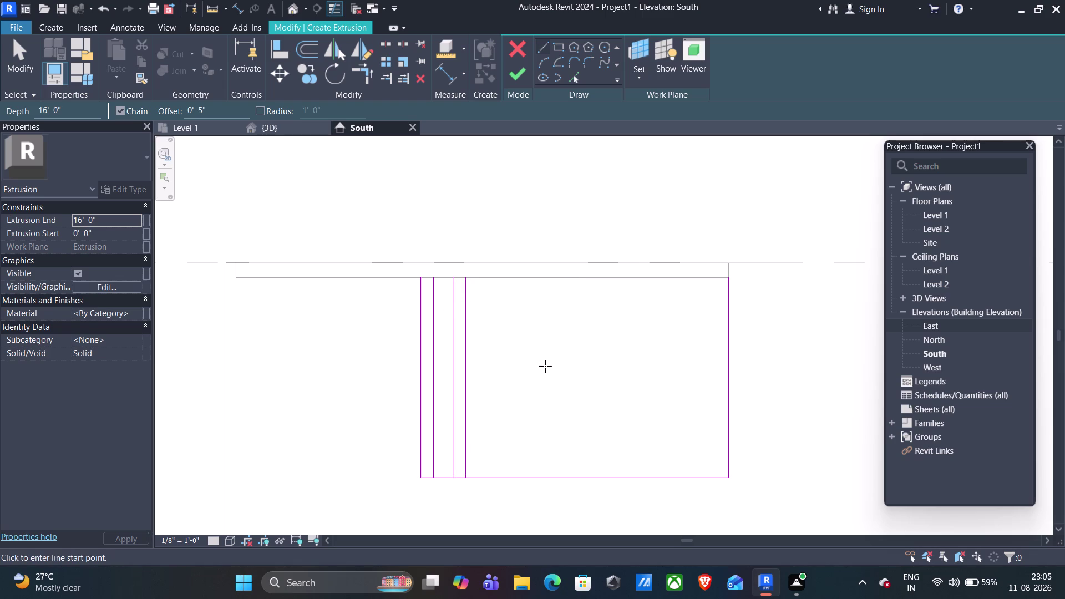
scroll(up, 3)
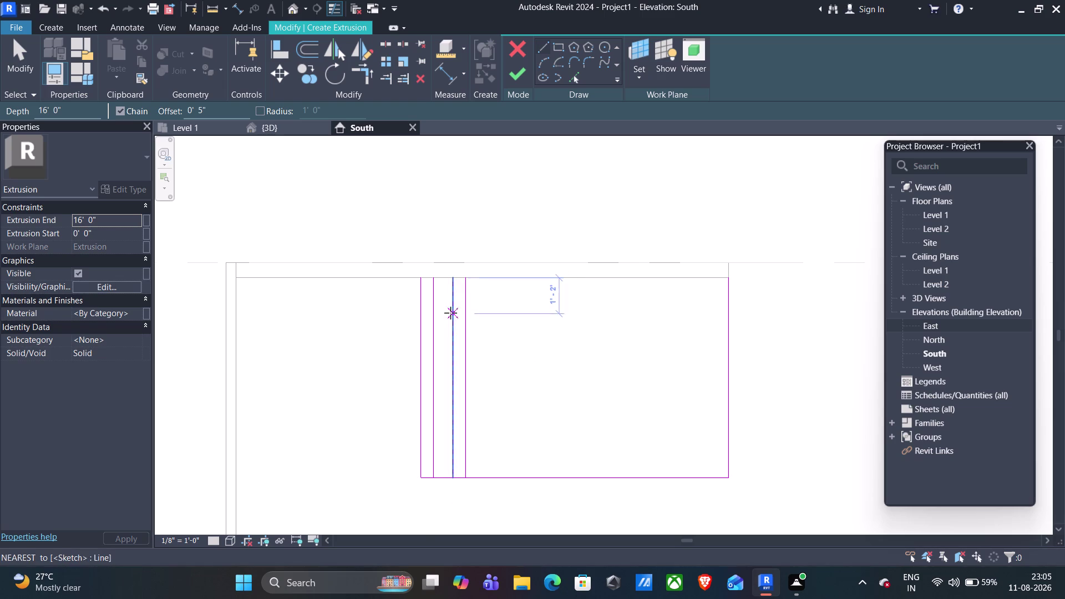
Zoom to the post lines, sketch a trial rail between them, then undo it.
scroll(up, 3)
scroll(up, 3)
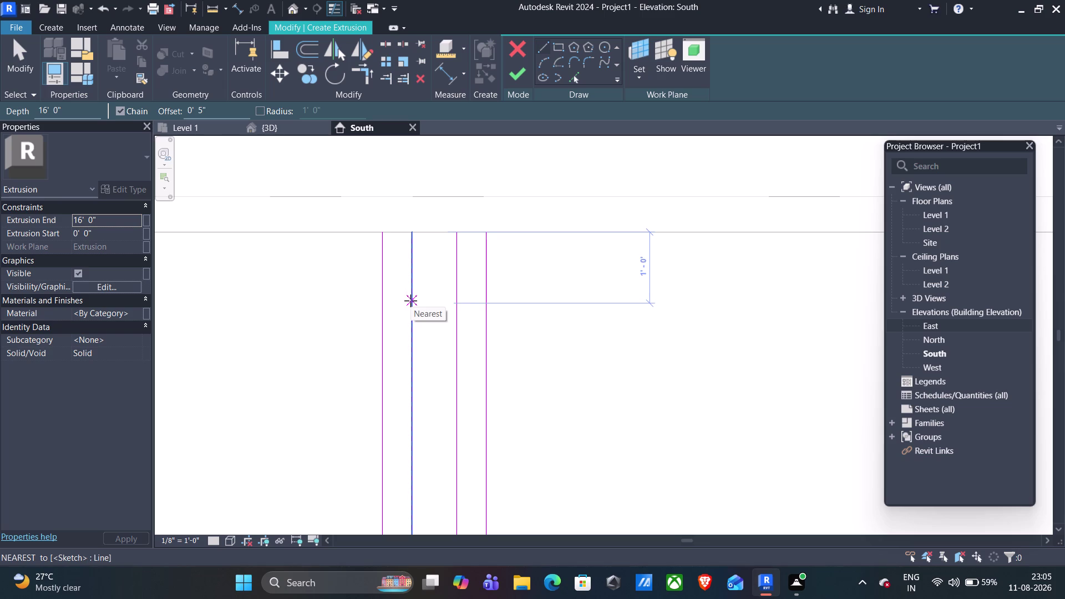
scroll(down, 3)
scroll(down, 3)
middle_drag(577, 427, 575, 418)
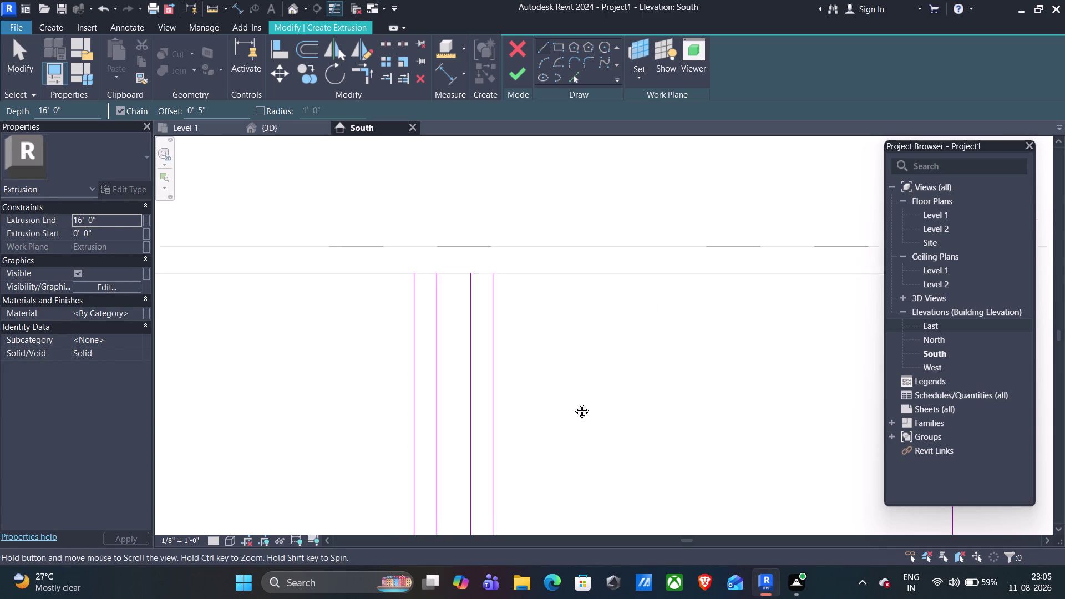
middle_drag(575, 418, 571, 334)
middle_drag(569, 363, 575, 304)
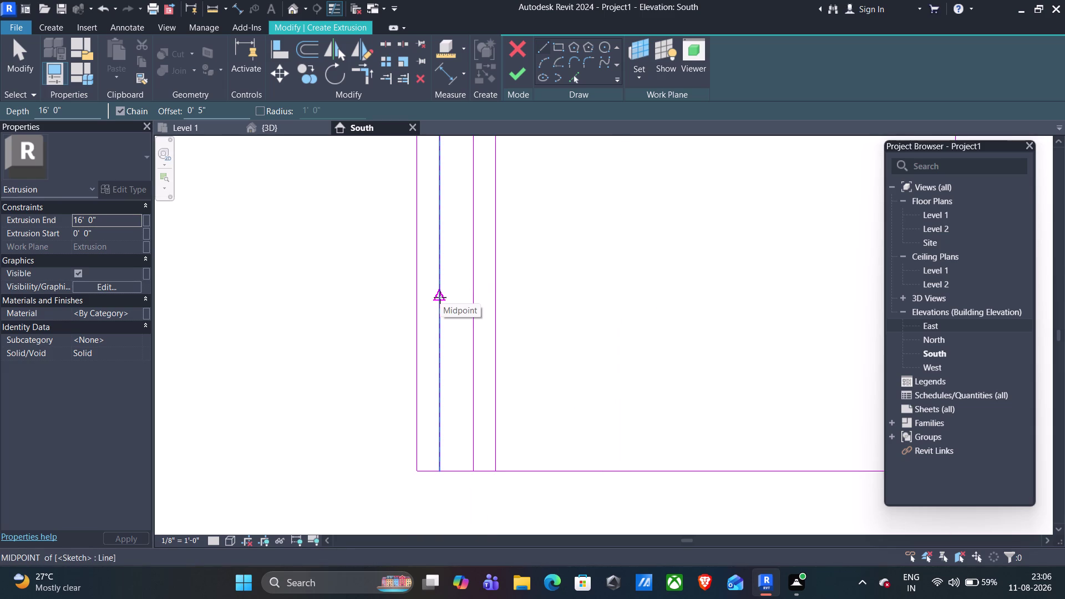
scroll(up, 3)
scroll(up, 3)
scroll(down, 3)
click(440, 298)
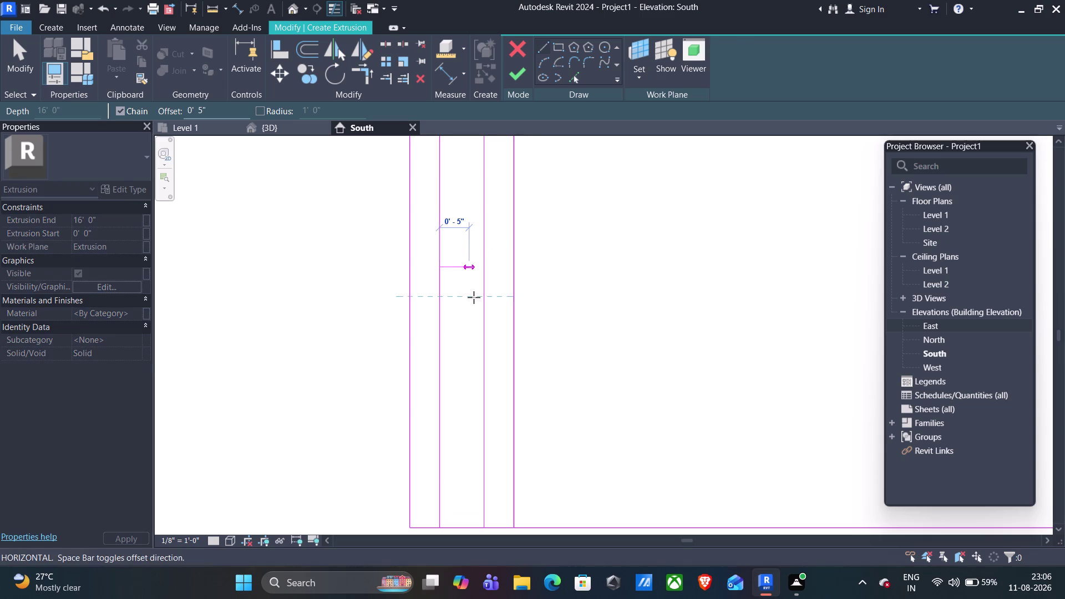
click(485, 298)
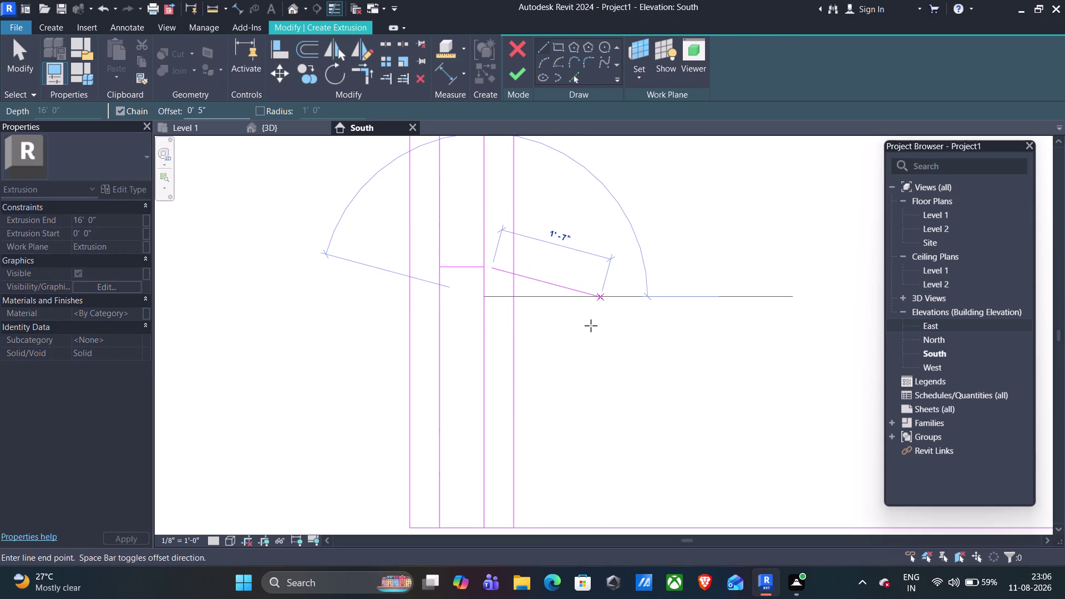
key(Escape)
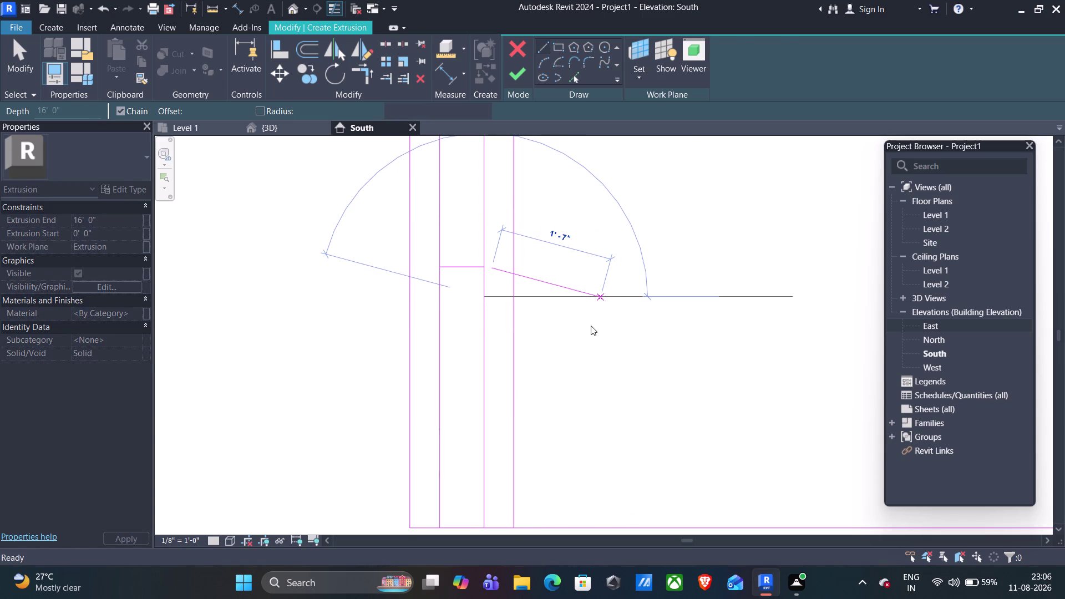
key(ctrl+z)
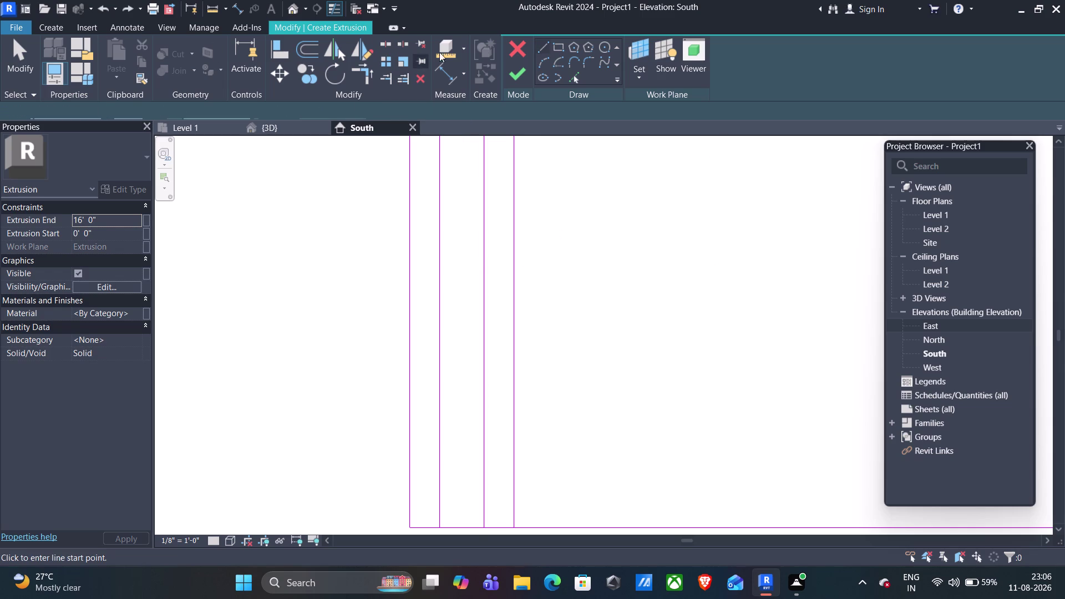
Restart line sketching at the post midpoint and set the offset to 0.5 inches.
click(544, 47)
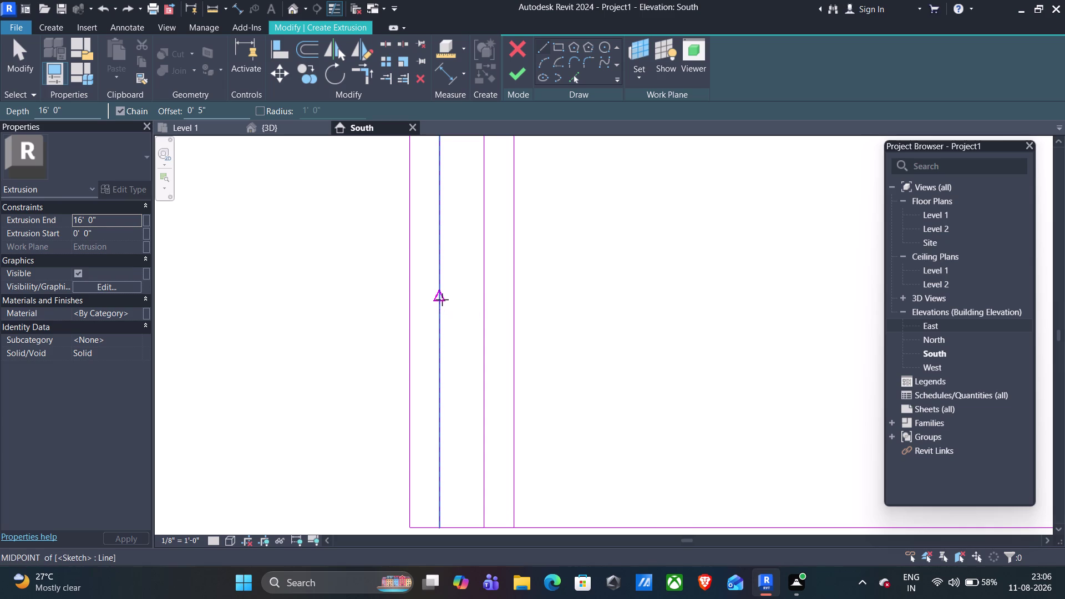
click(438, 297)
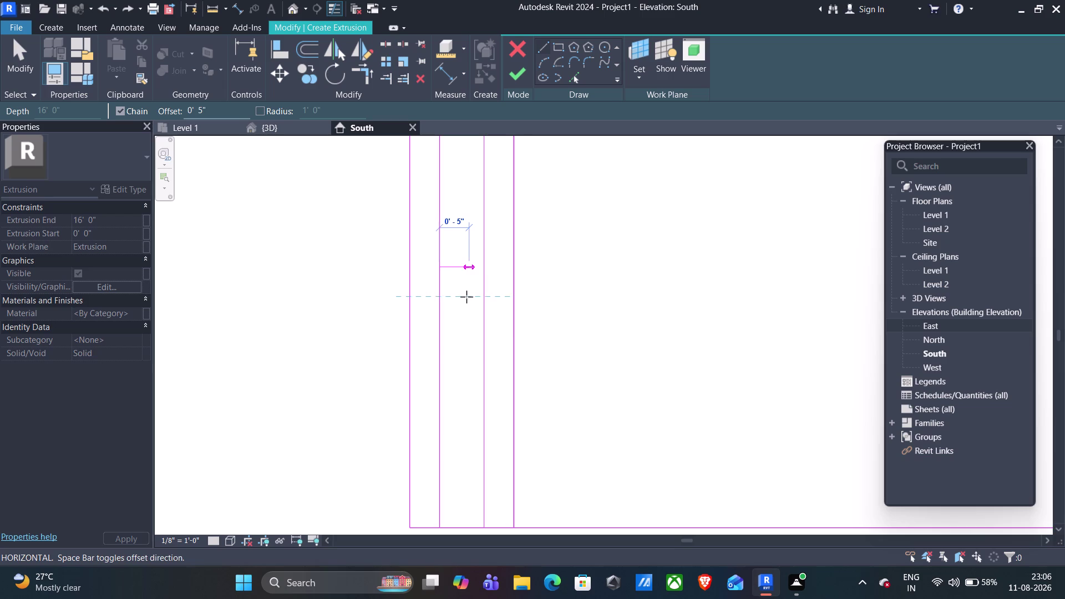
click(200, 110)
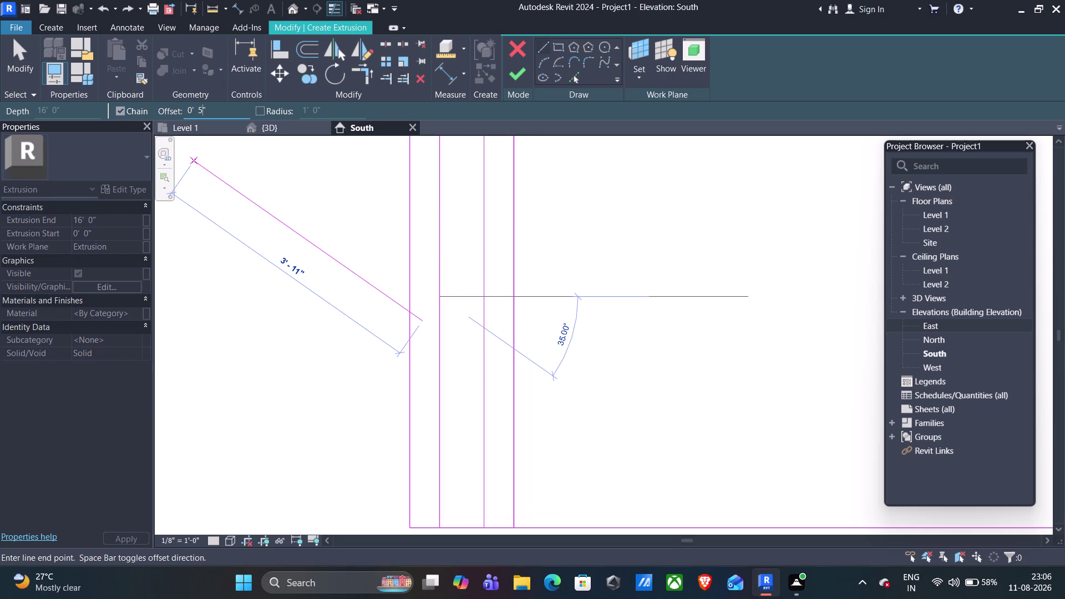
key(BackSpace)
text(0.)
text(5)
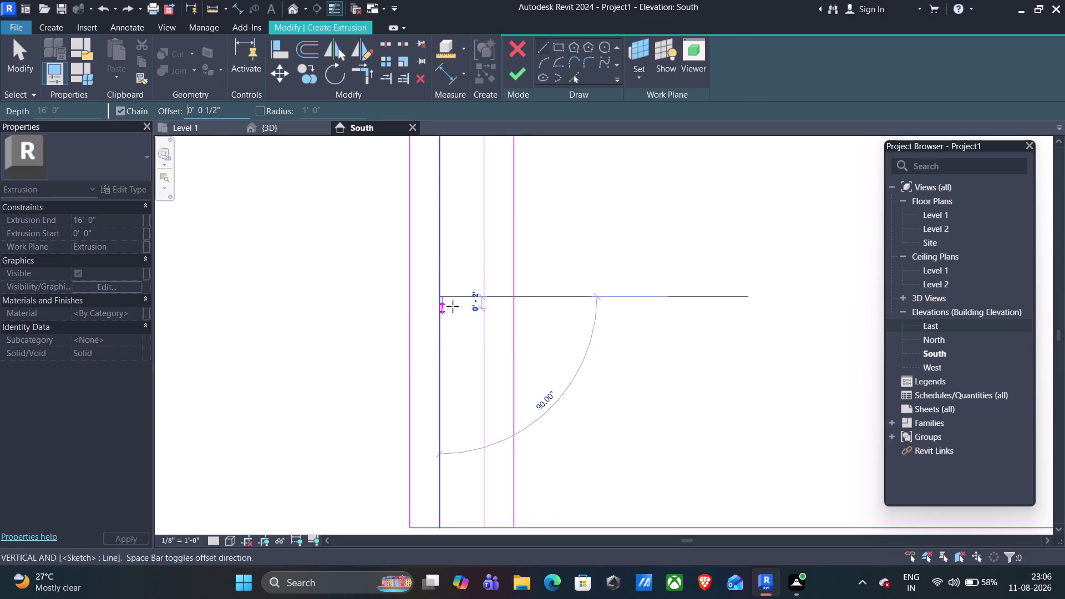
Draw the half-inch-offset rail between the inner post lines at mid-height.
scroll(up, 3)
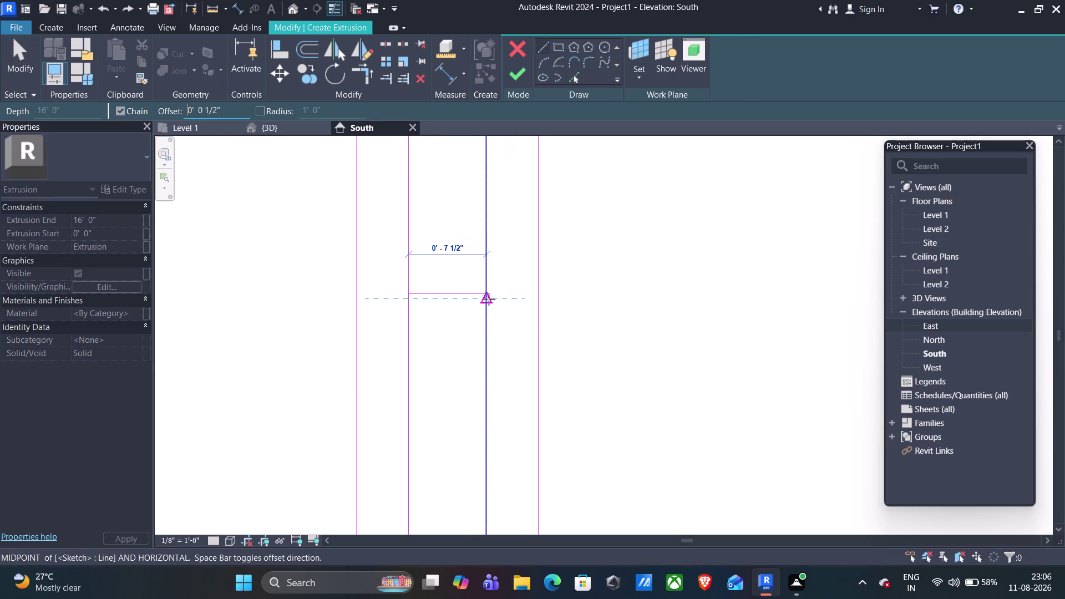
click(487, 300)
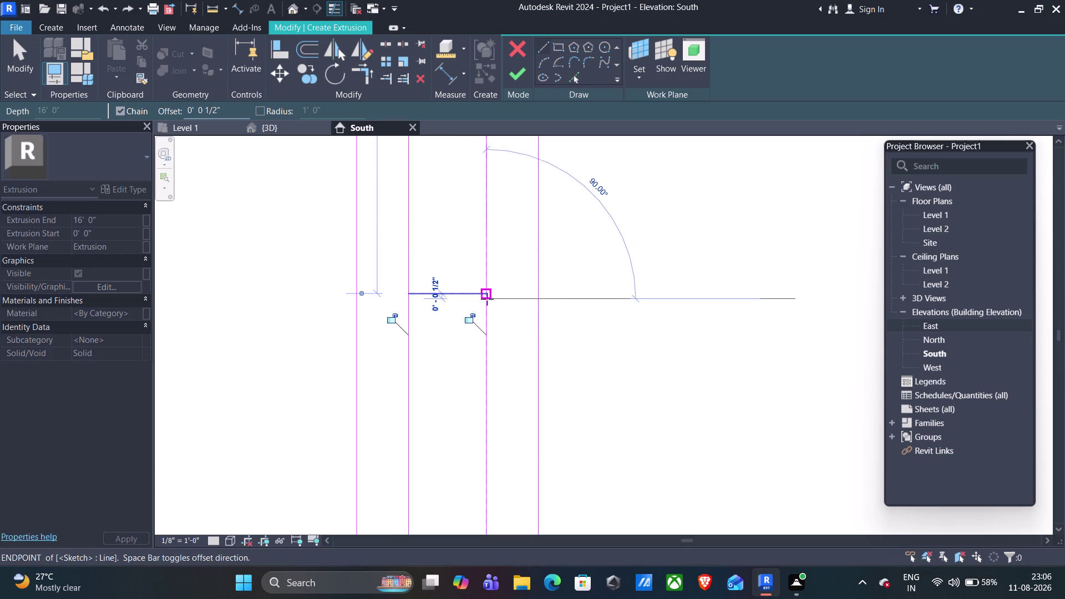
scroll(up, 3)
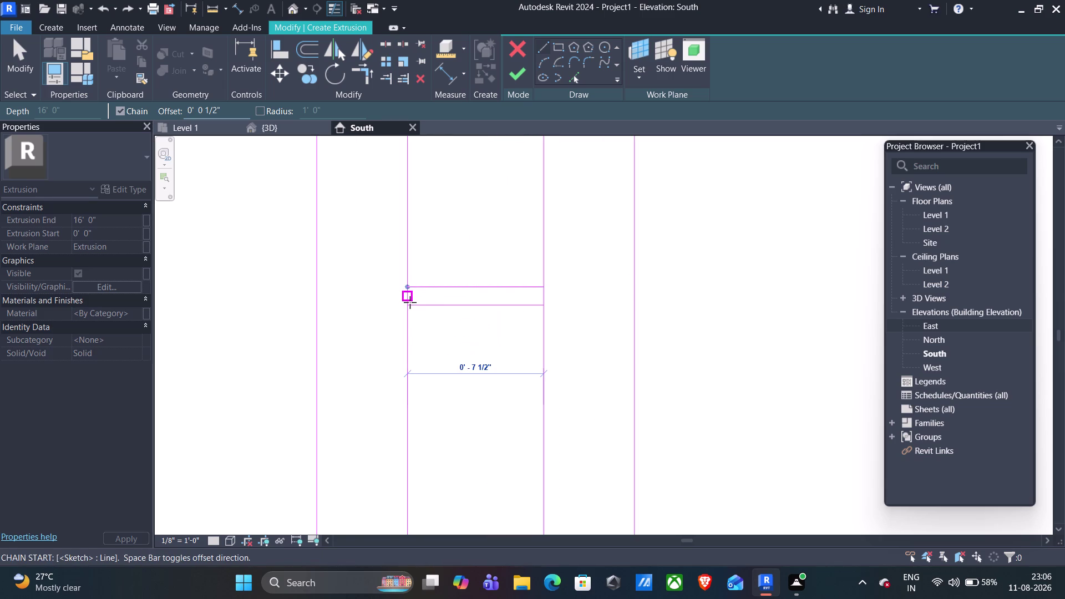
click(406, 296)
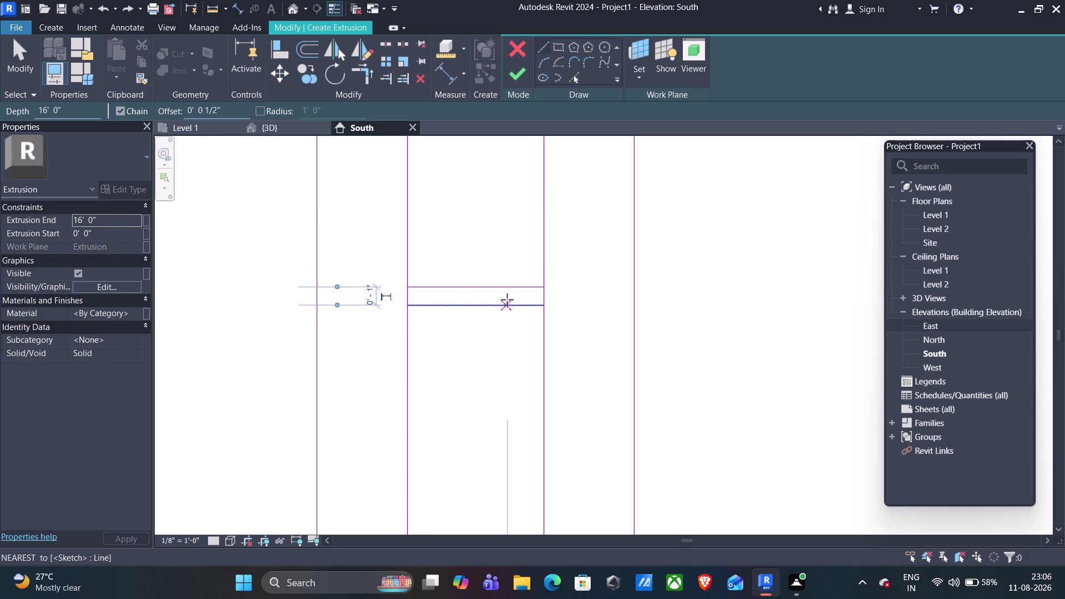
scroll(down, 3)
scroll(down, 3)
scroll(down, 3)
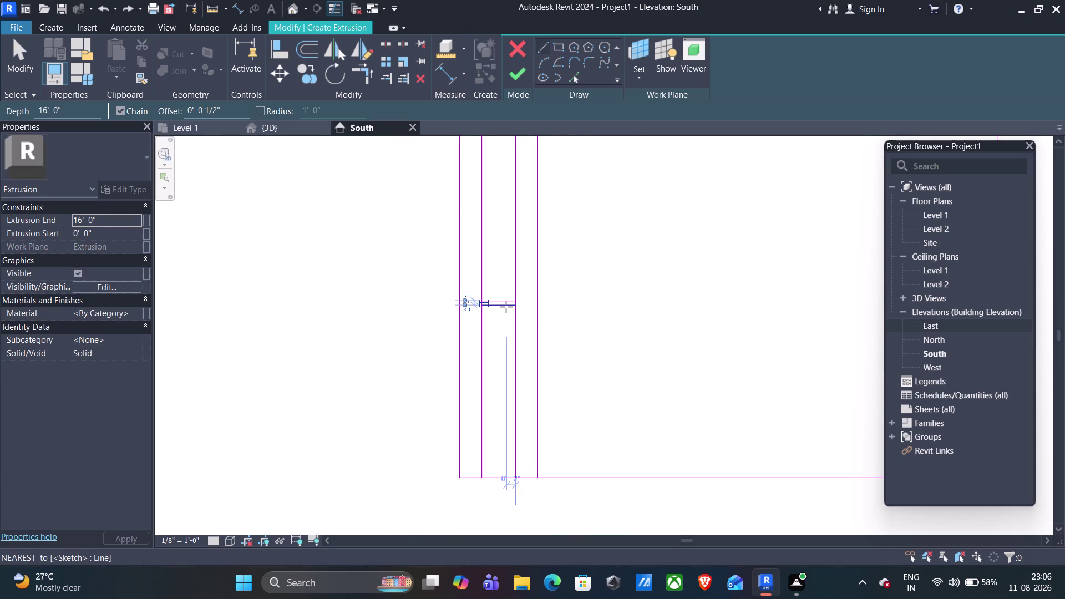
scroll(up, 3)
scroll(up, 3)
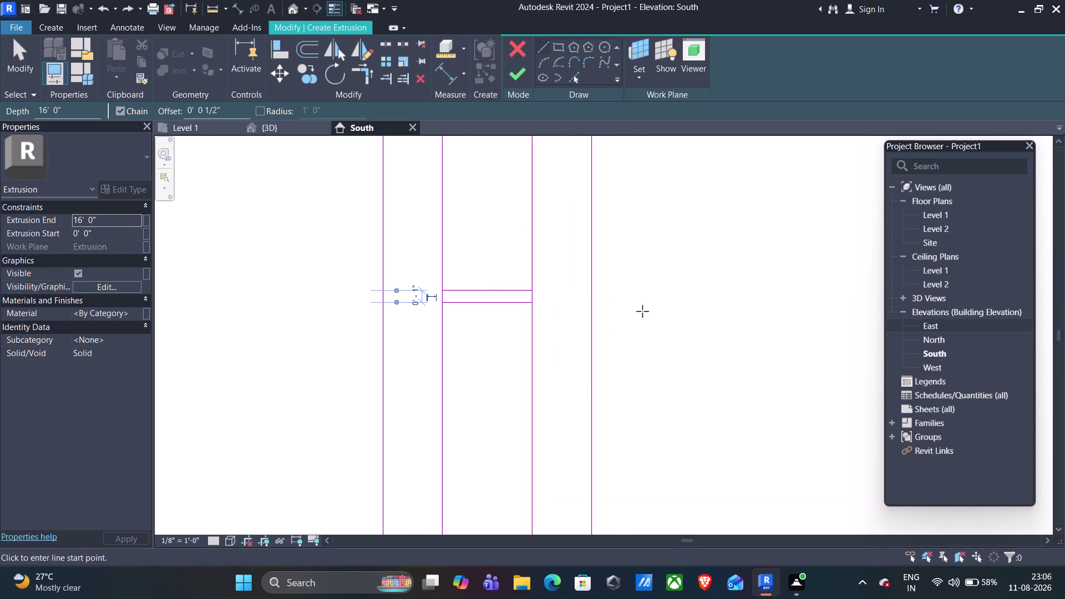
scroll(down, 3)
scroll(down, 3)
scroll(down, 3)
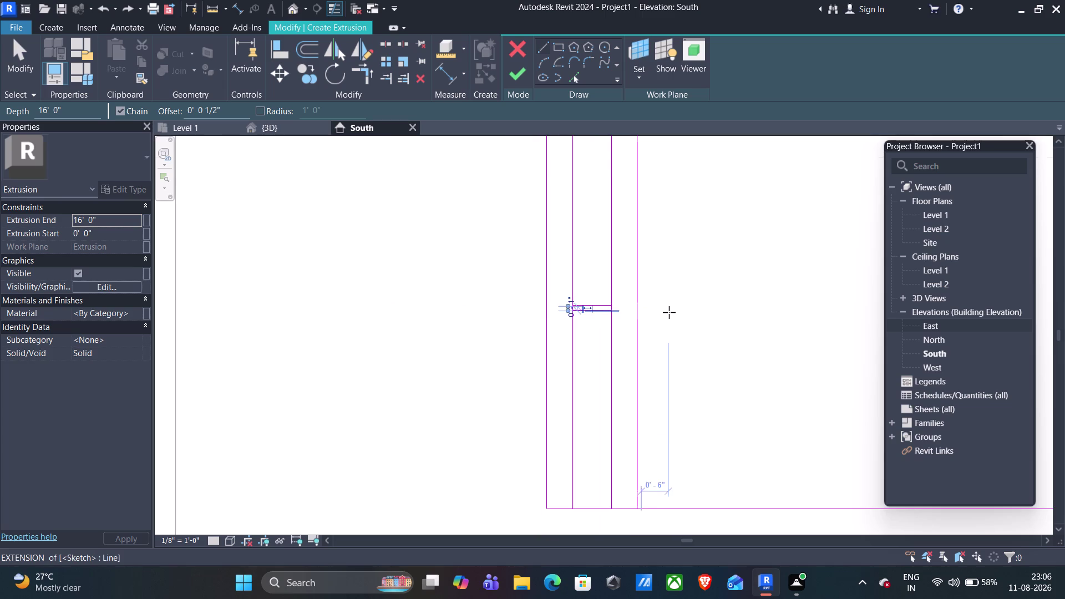
key(Escape)
Pan and zoom to centre the bay and start a vertical line on the rail.
scroll(up, 3)
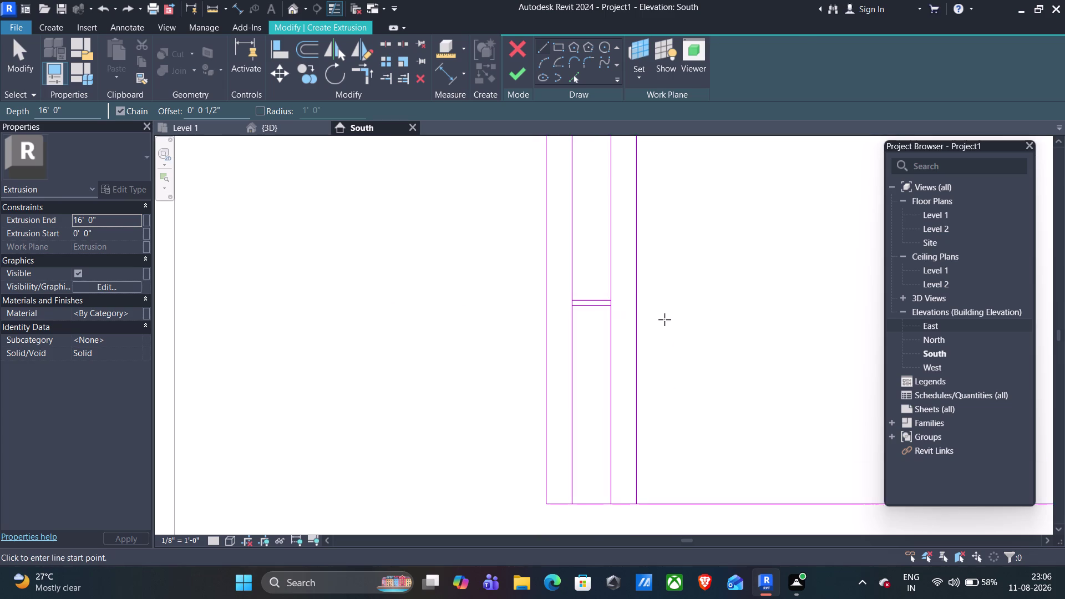
scroll(up, 3)
middle_drag(652, 283, 622, 376)
scroll(down, 3)
scroll(down, 3)
scroll(down, 3)
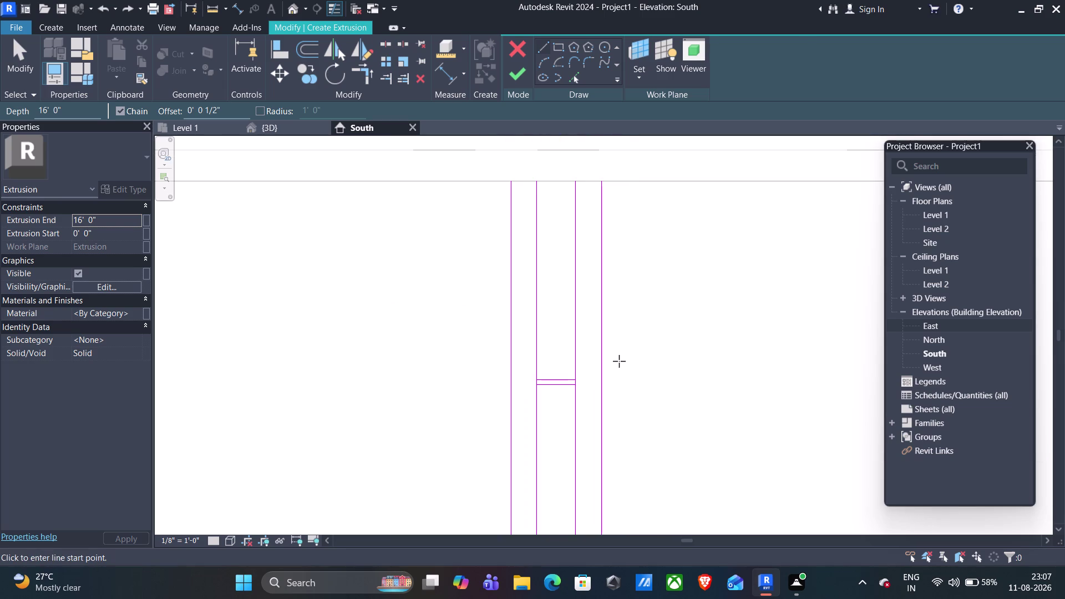
scroll(up, 3)
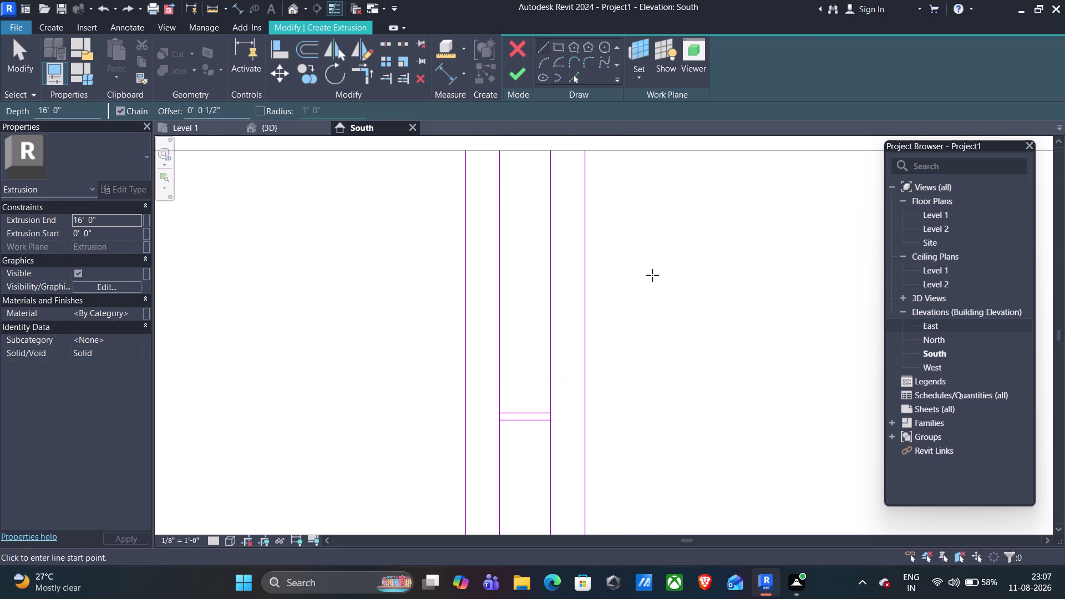
click(525, 413)
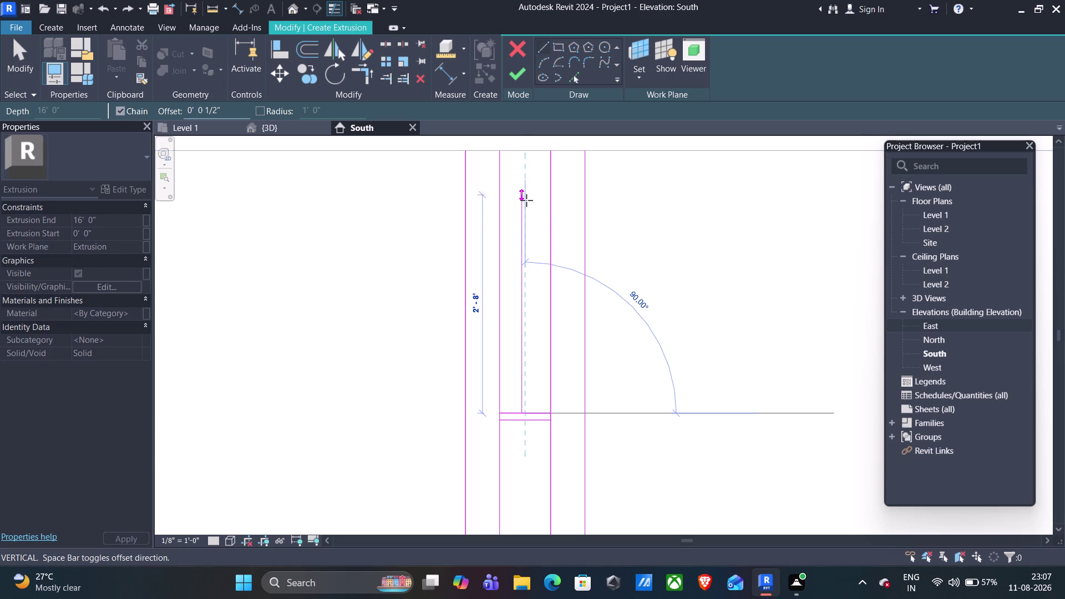
Draw a vertical line rising above the rail, capped by a horizontal line across its top.
click(526, 234)
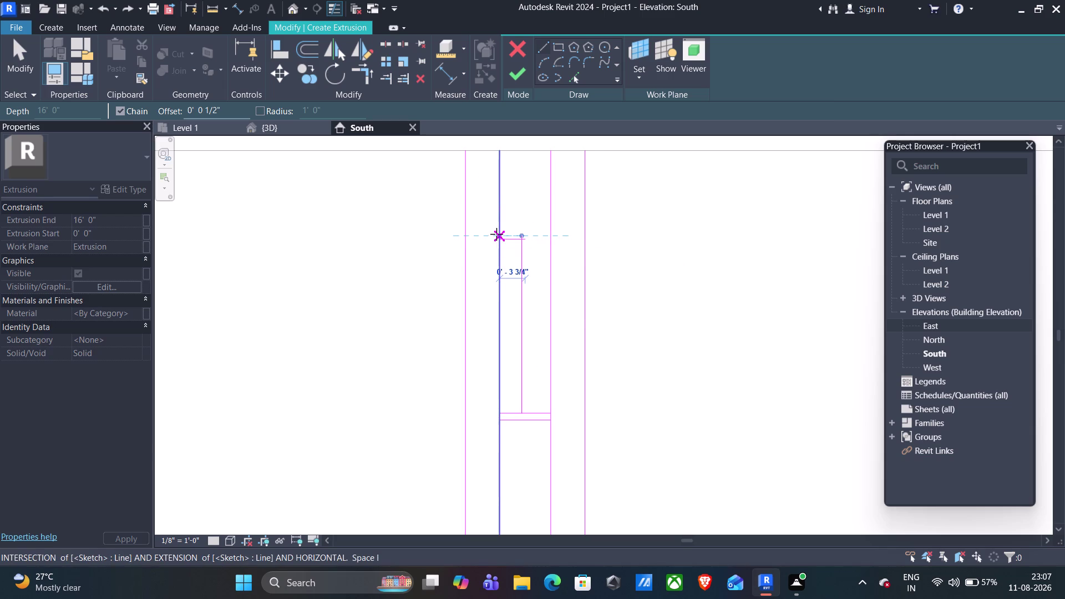
click(497, 234)
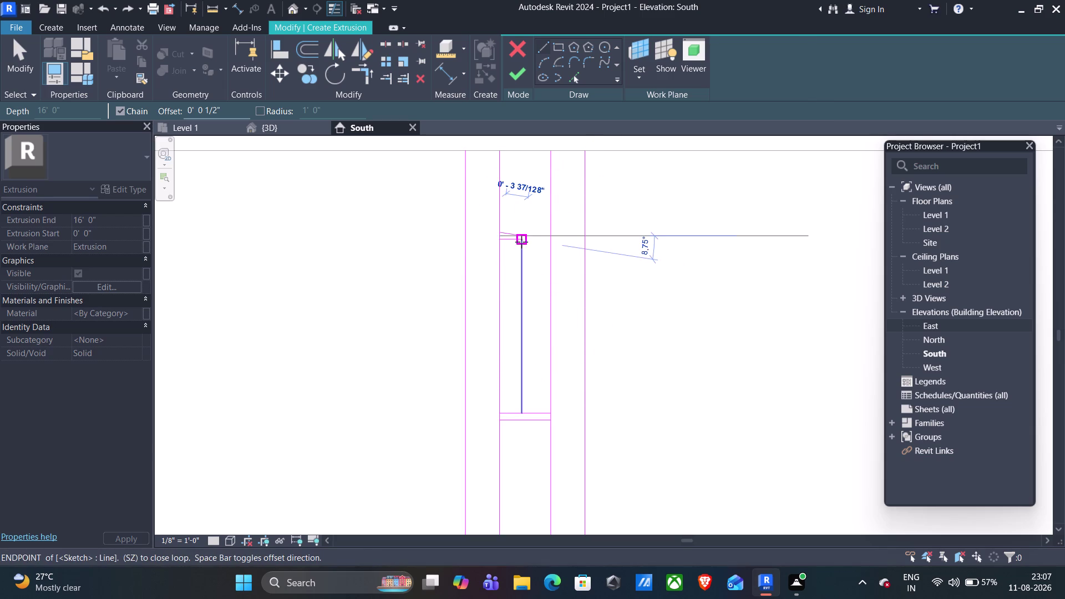
click(550, 234)
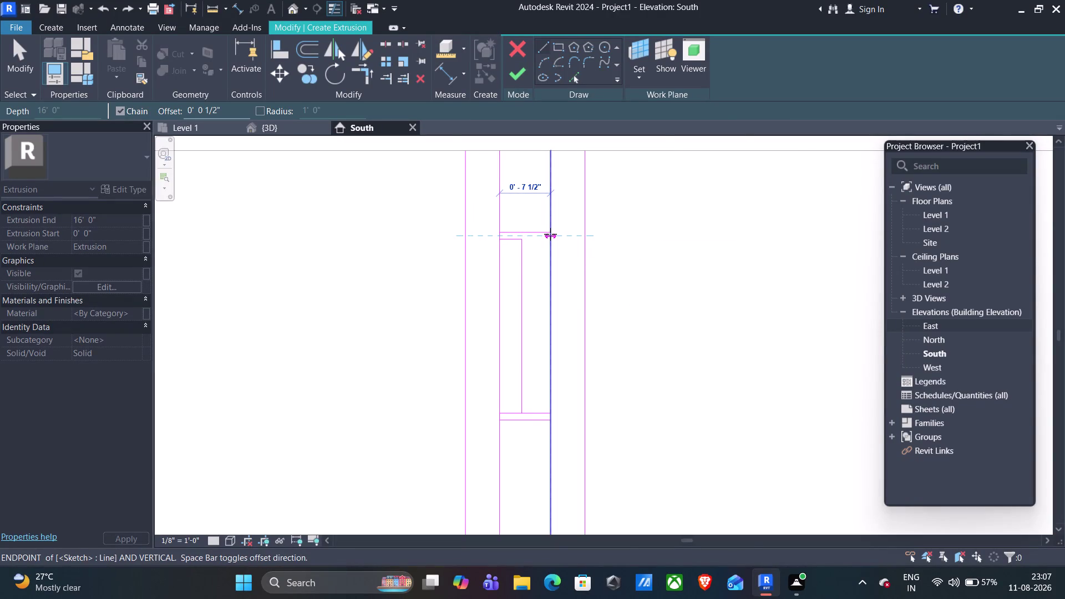
key(Escape)
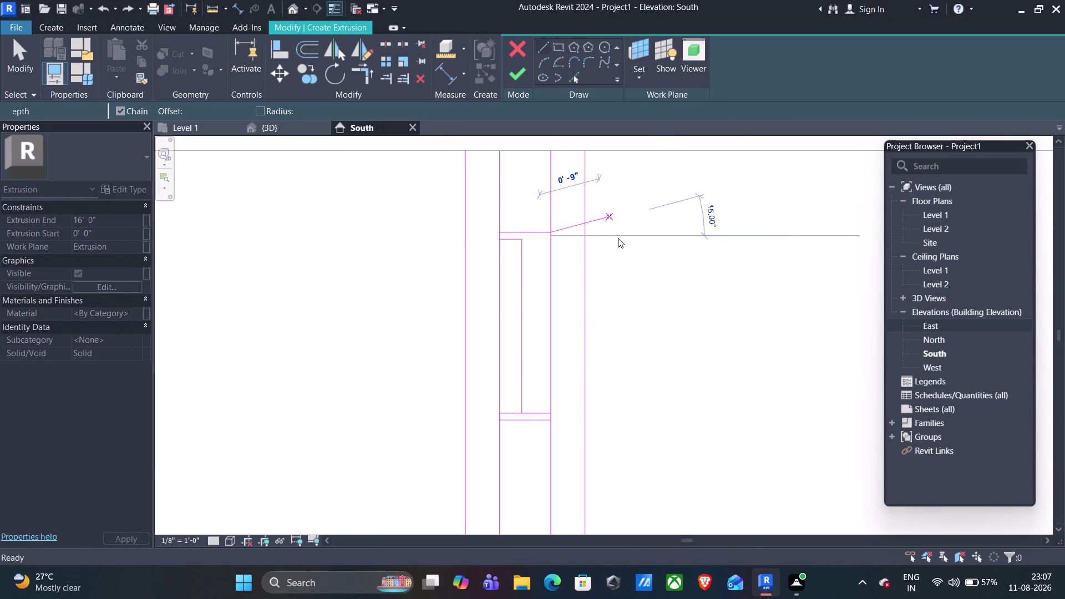
key(Escape)
scroll(up, 3)
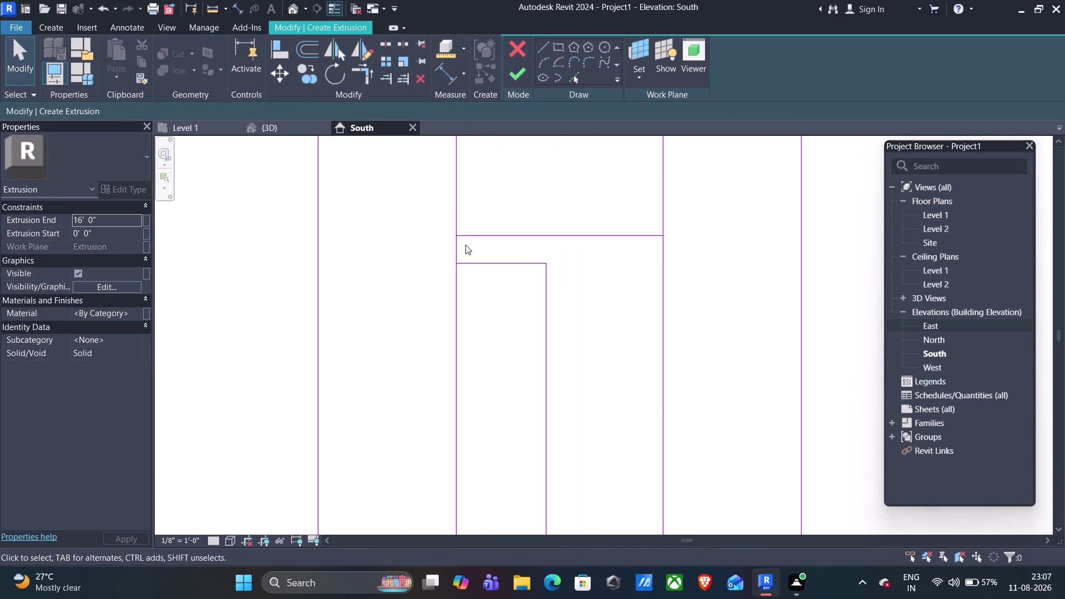
Undo the extra sketch lines and redraw the top horizontal line to the right post.
key(ctrl+z)
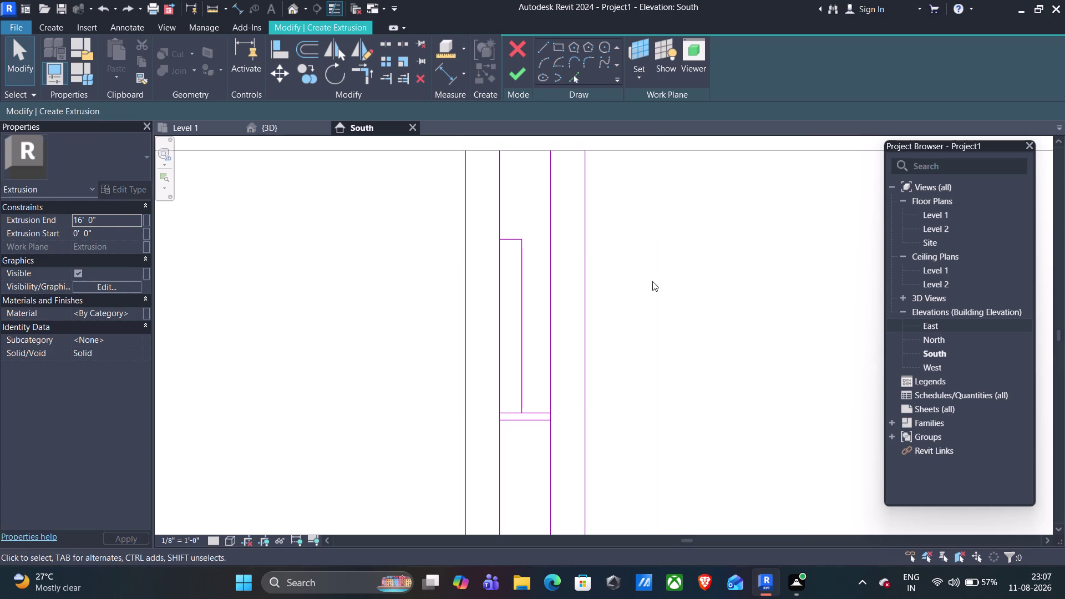
key(ctrl+z)
click(543, 40)
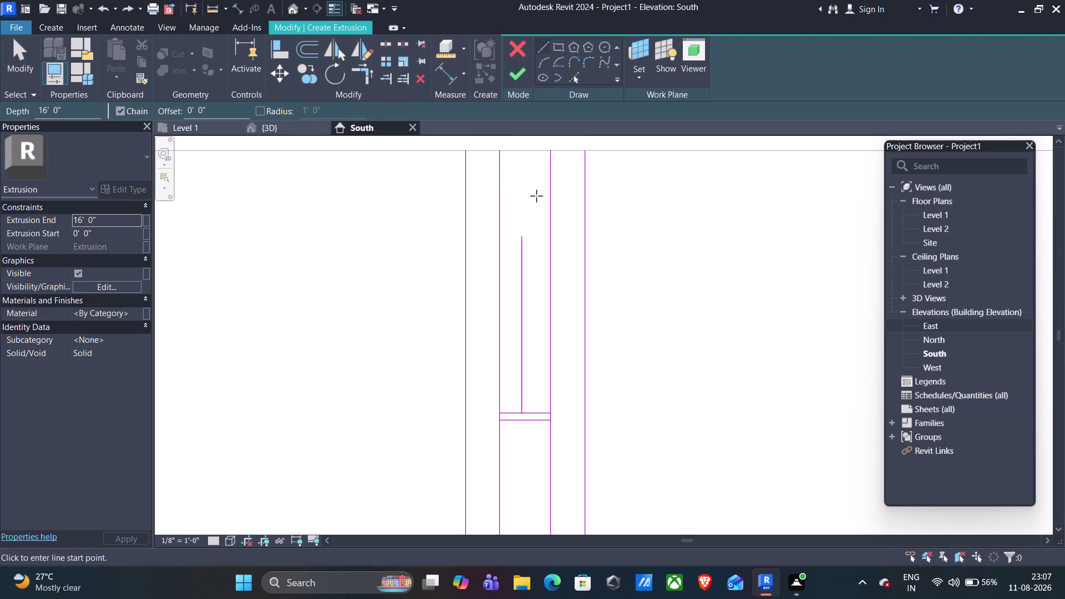
click(495, 234)
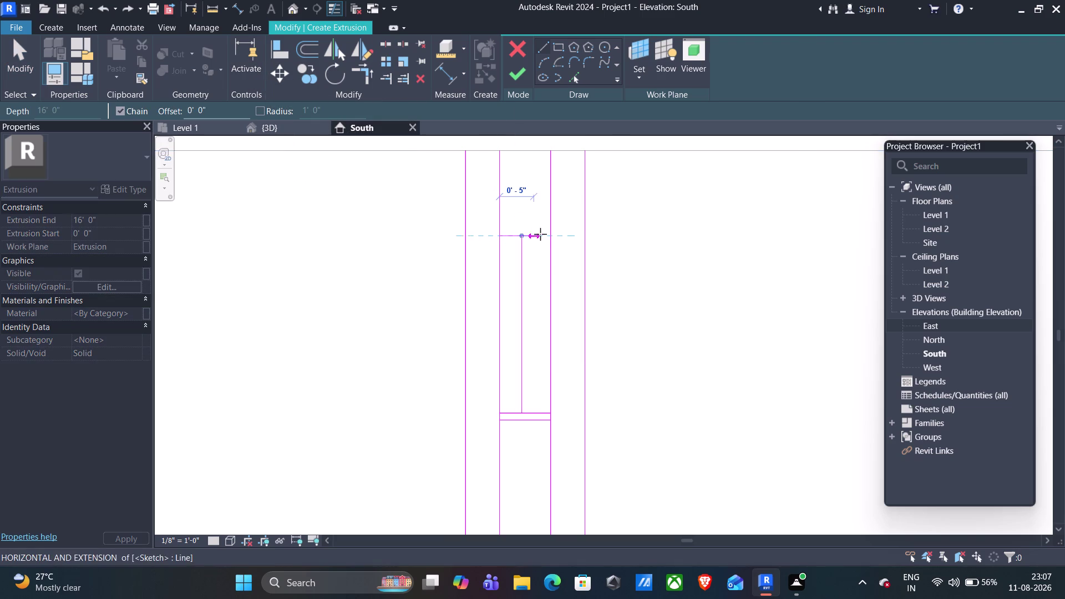
click(546, 235)
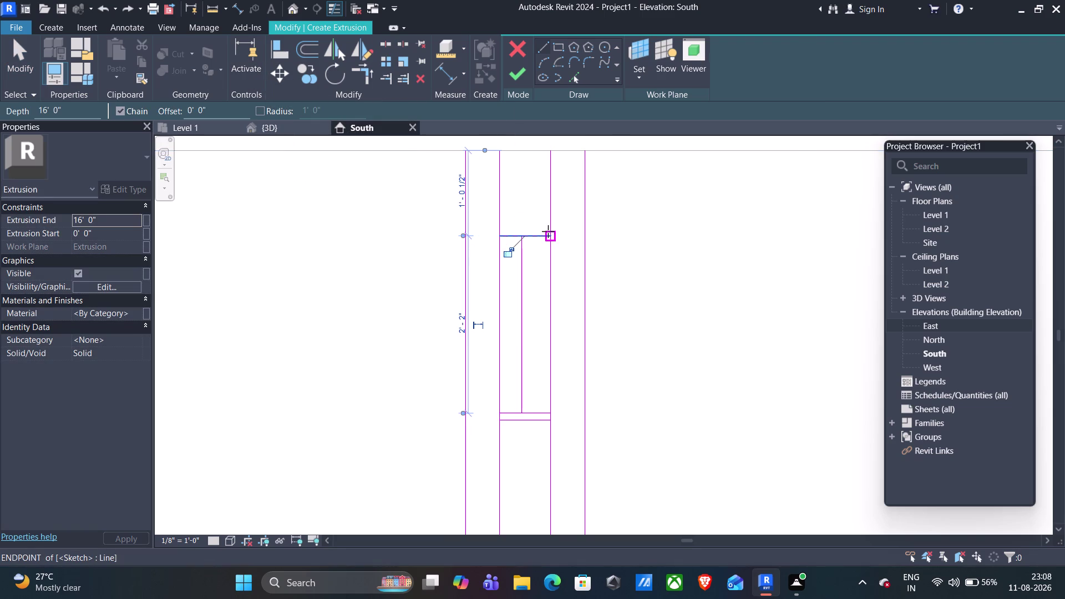
key(Escape)
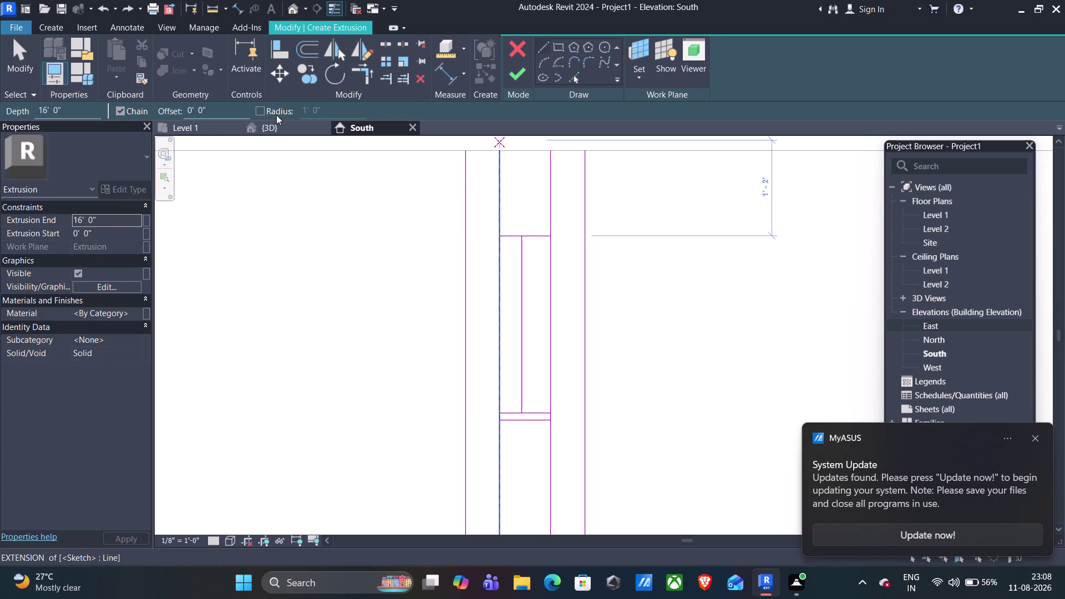
Set a 1-inch offset and draw an offset horizontal line between the posts.
click(202, 109)
key(BackSpace)
key(1)
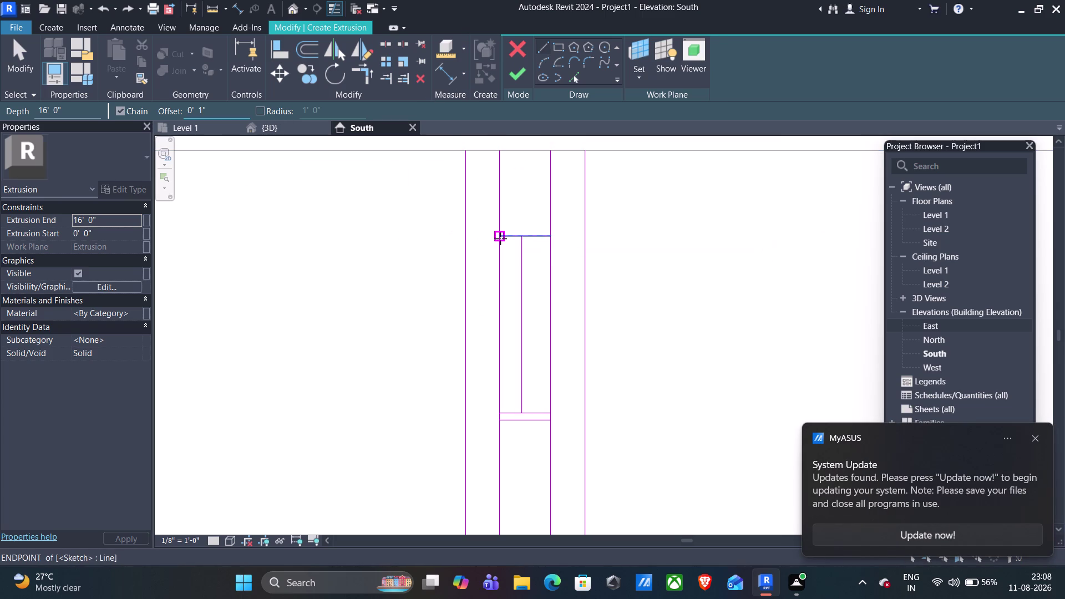
click(501, 237)
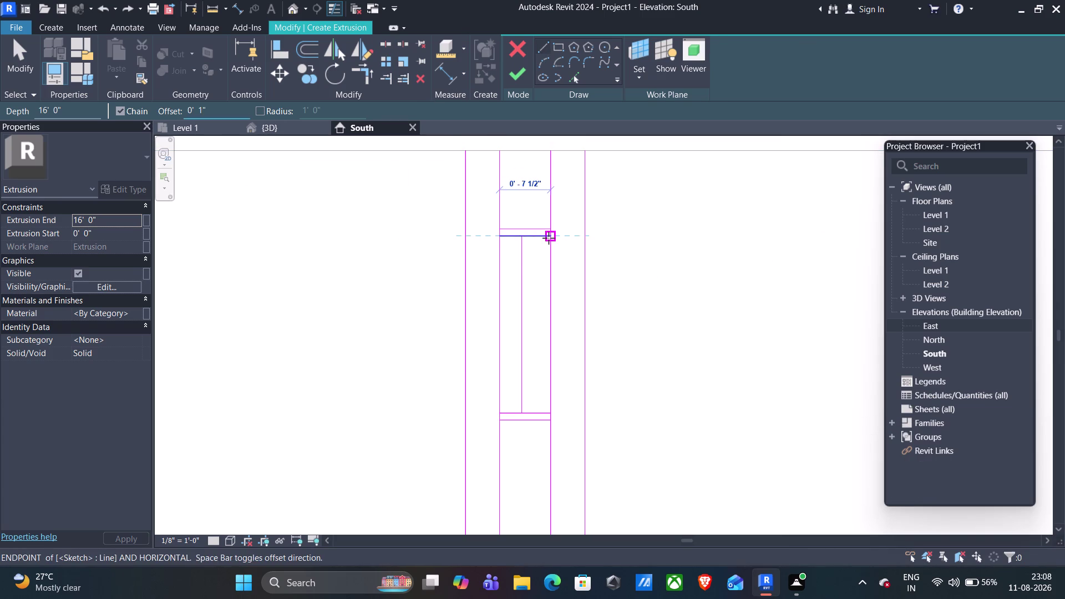
click(549, 238)
key(Escape)
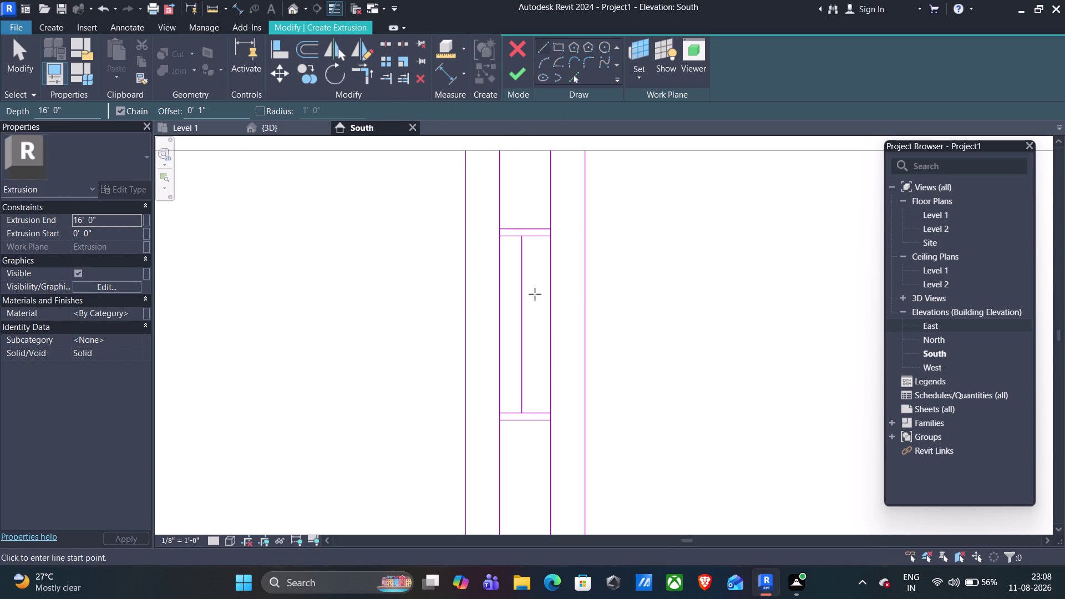
key(Escape)
Move the vertical sketch line toward the rail, then undo a stretch attempt.
click(522, 298)
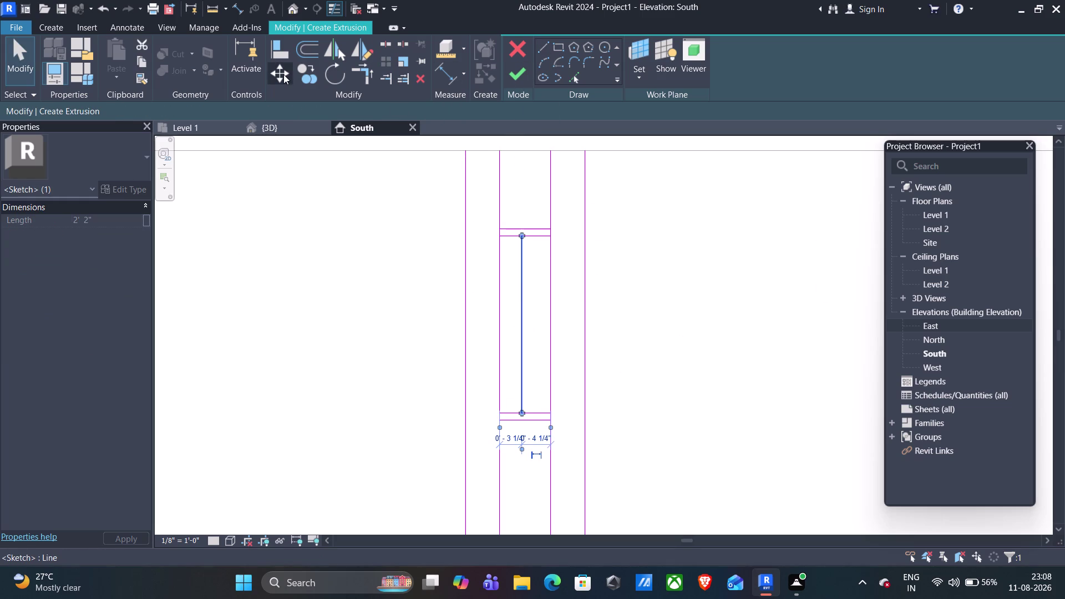
click(283, 75)
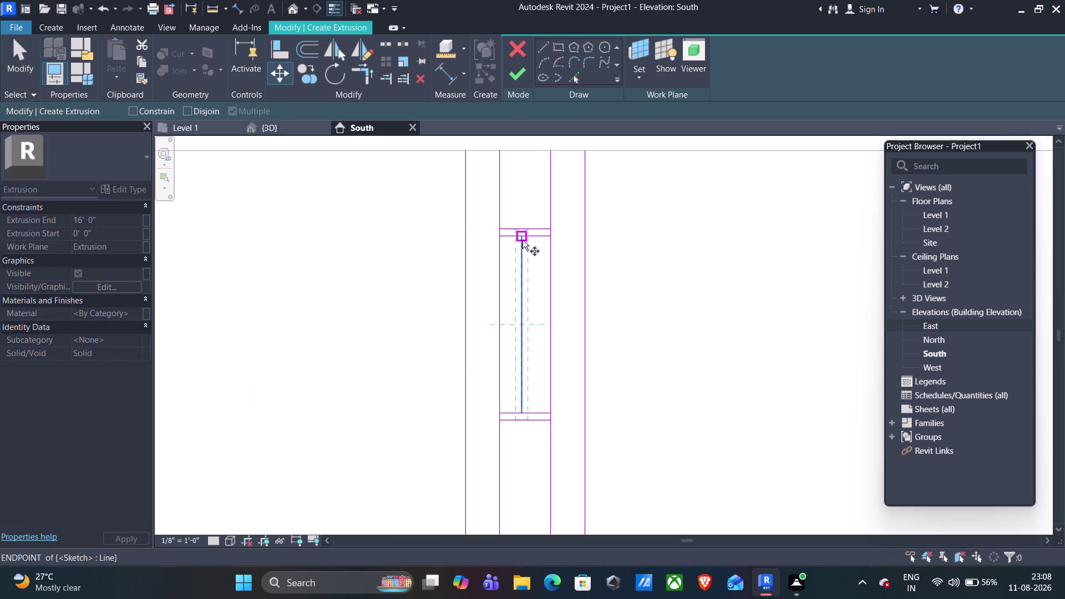
click(523, 234)
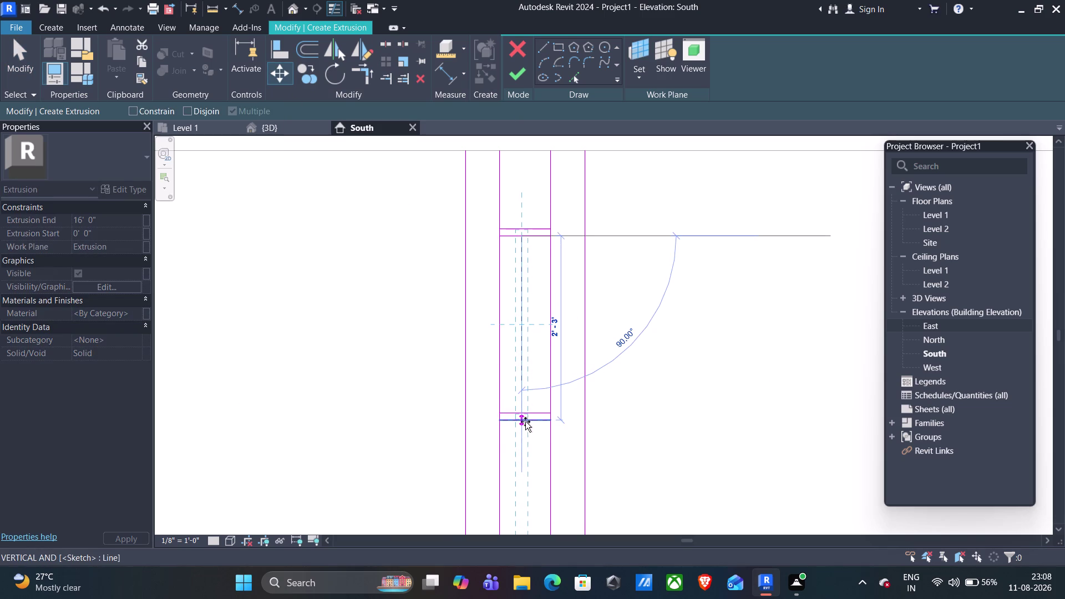
click(522, 423)
scroll(down, 3)
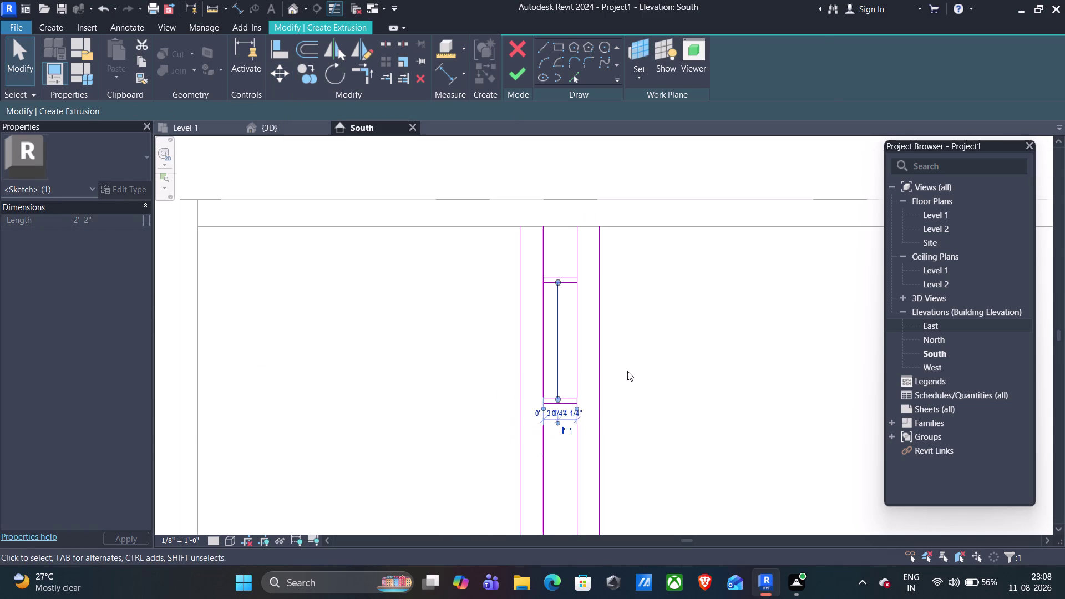
middle_drag(629, 352, 619, 298)
drag(546, 227, 547, 252)
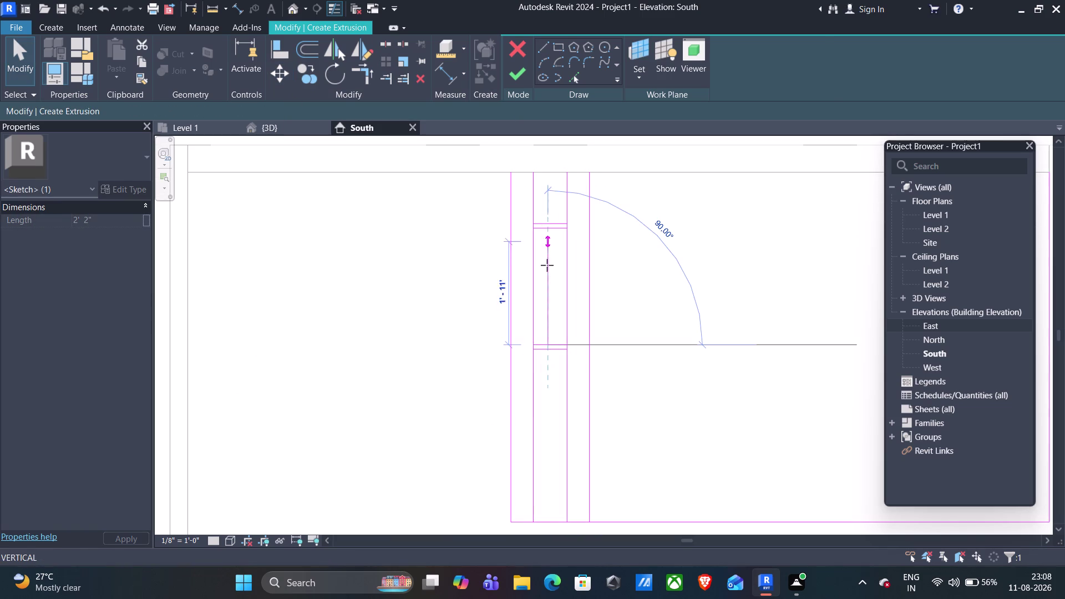
drag(547, 252, 547, 351)
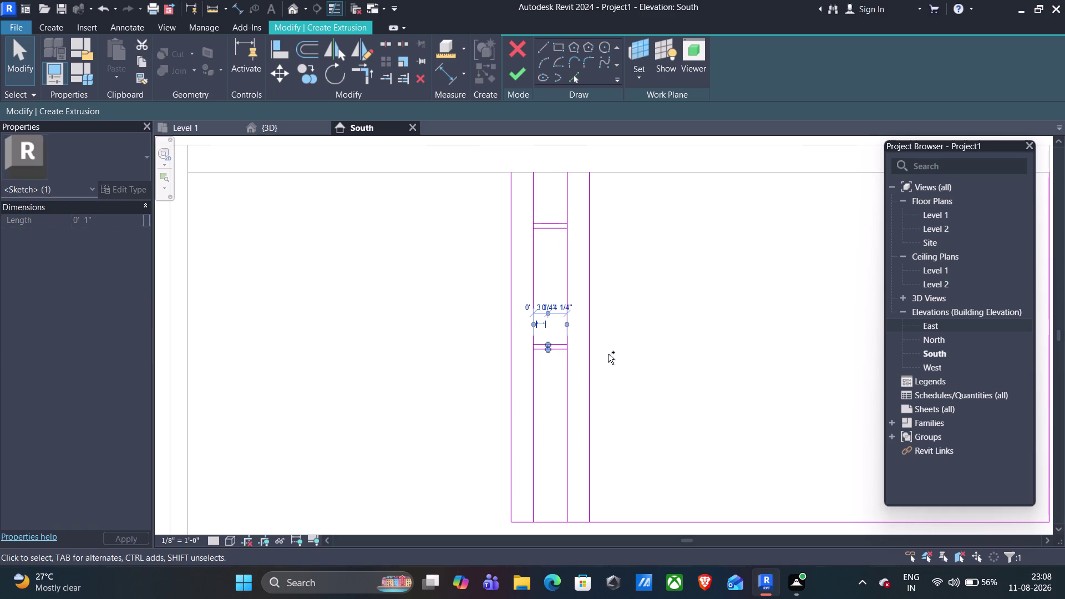
key(ctrl+z)
key(ctrl+z)
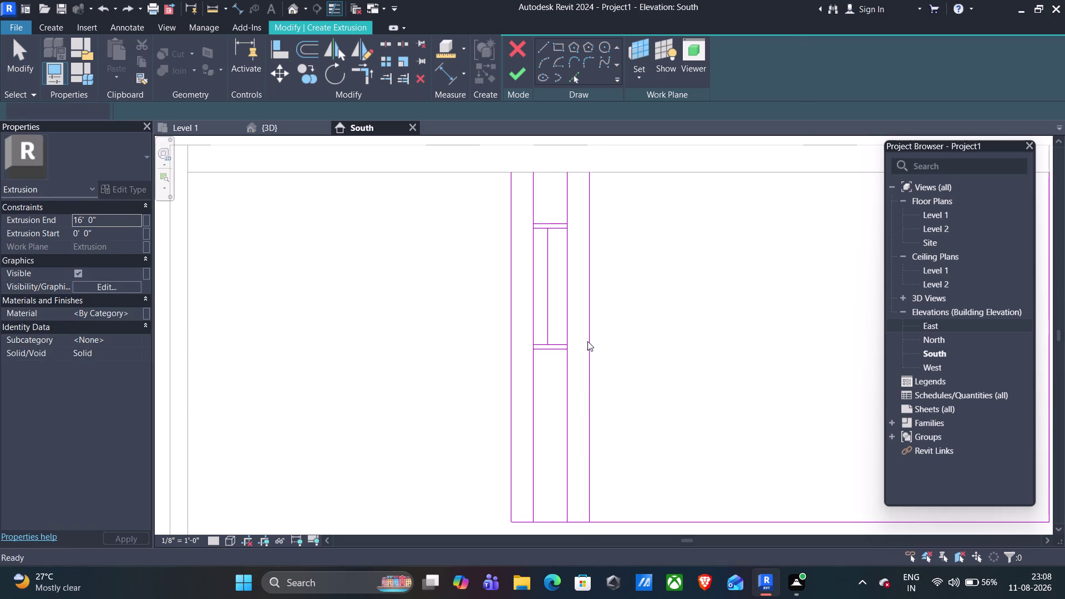
Reposition the vertical sketch line onto the mid-height rail with Move.
scroll(up, 3)
scroll(up, 3)
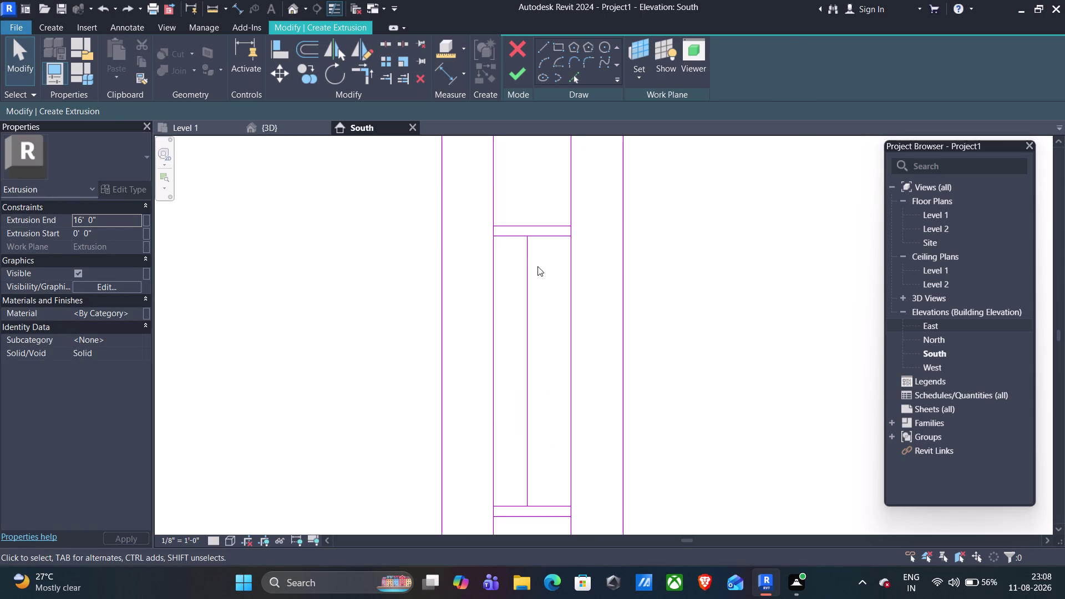
scroll(up, 3)
scroll(down, 3)
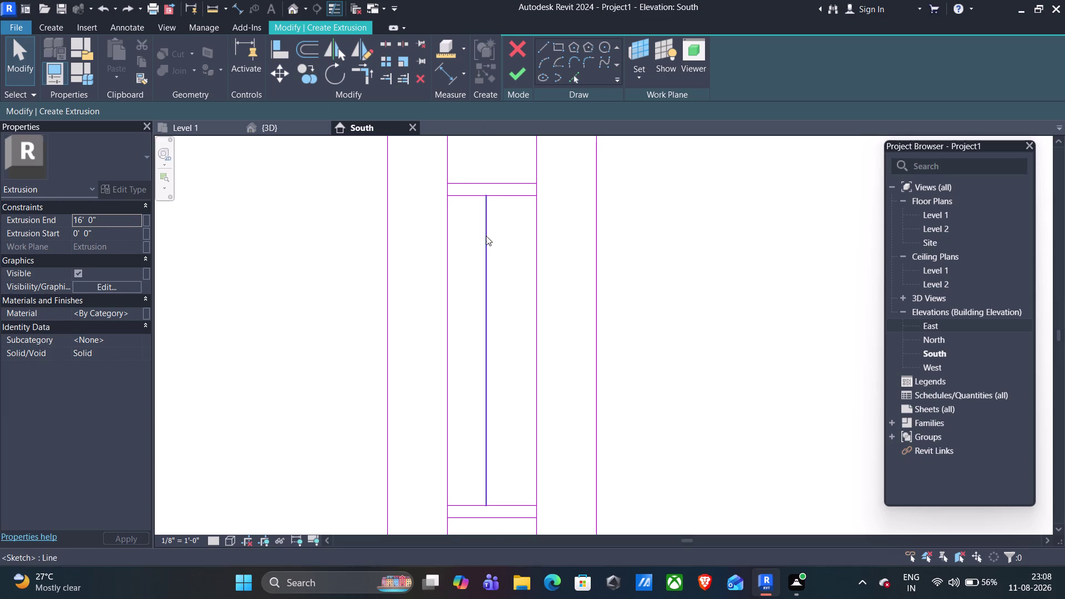
click(484, 236)
click(286, 73)
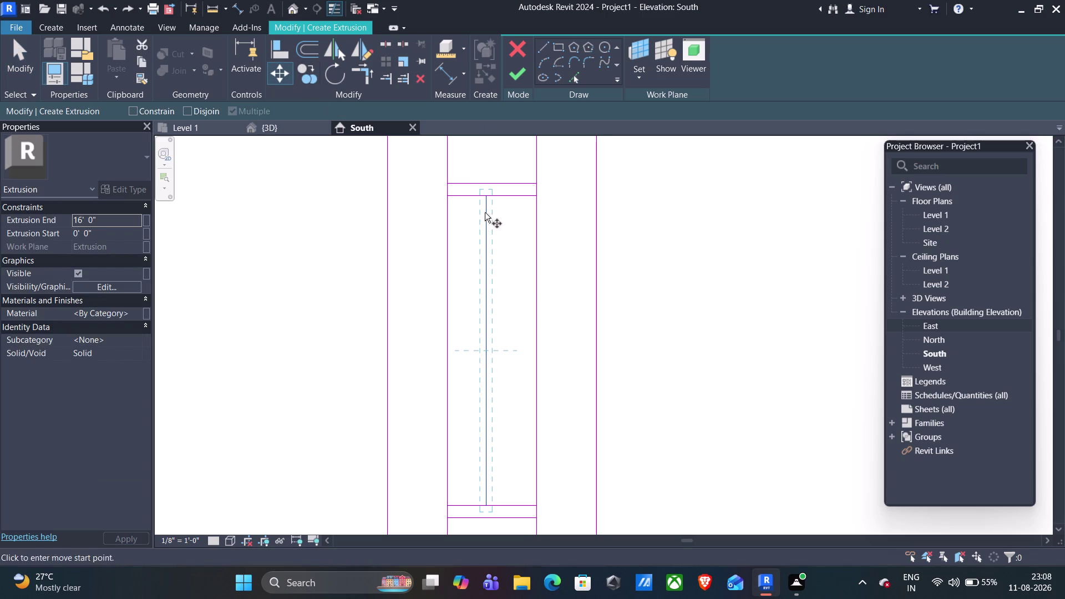
click(486, 195)
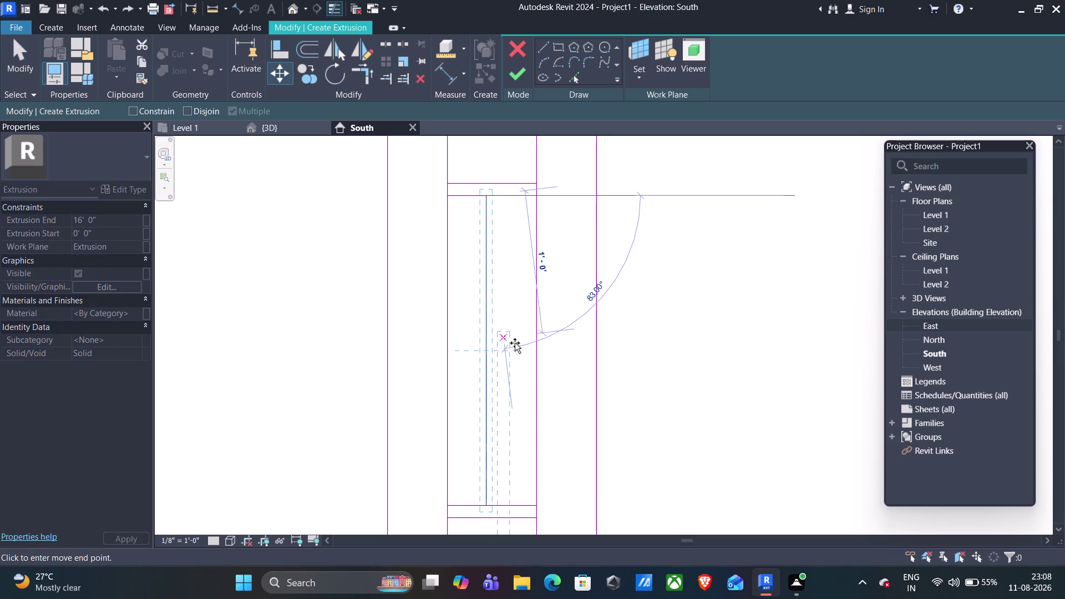
scroll(down, 3)
middle_drag(514, 409, 520, 293)
scroll(down, 3)
scroll(up, 3)
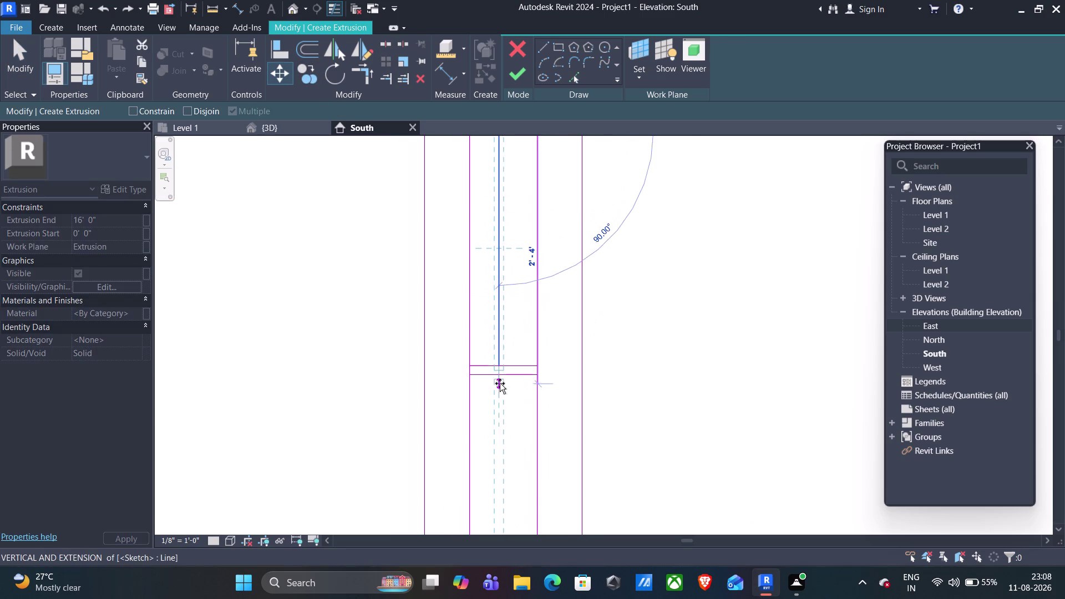
scroll(up, 3)
click(498, 355)
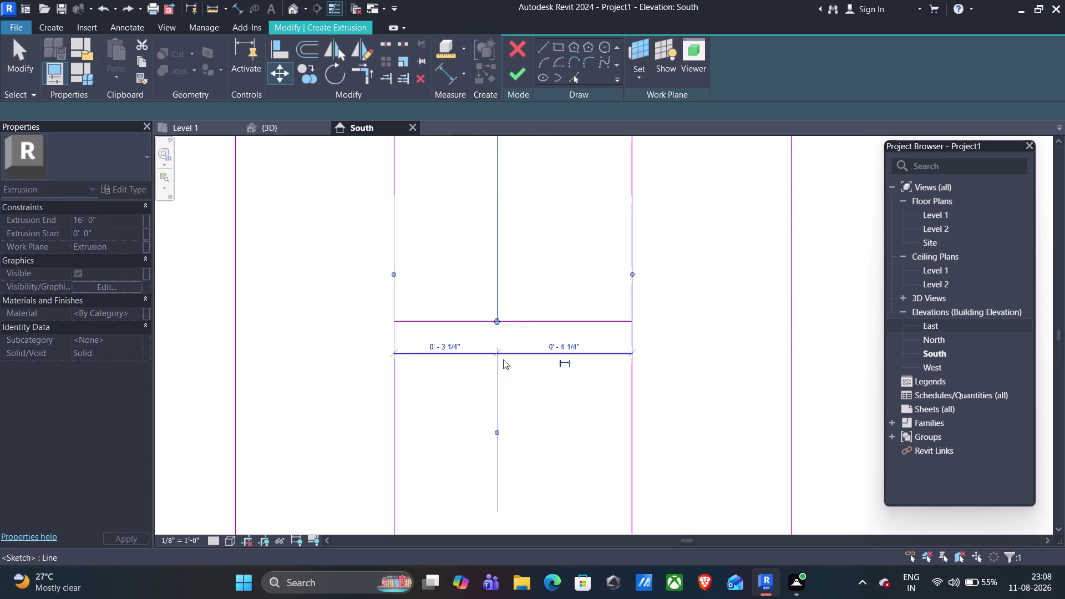
Delete the short vertical guide line and pan to the lower bays and base line.
scroll(down, 3)
scroll(down, 3)
scroll(down, 3)
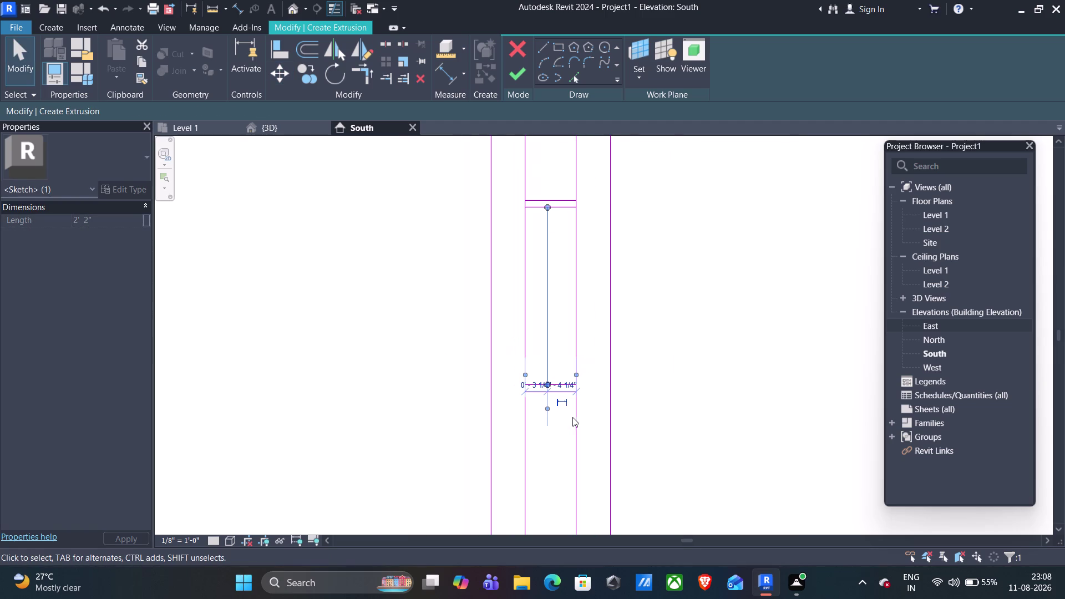
middle_drag(630, 374, 642, 293)
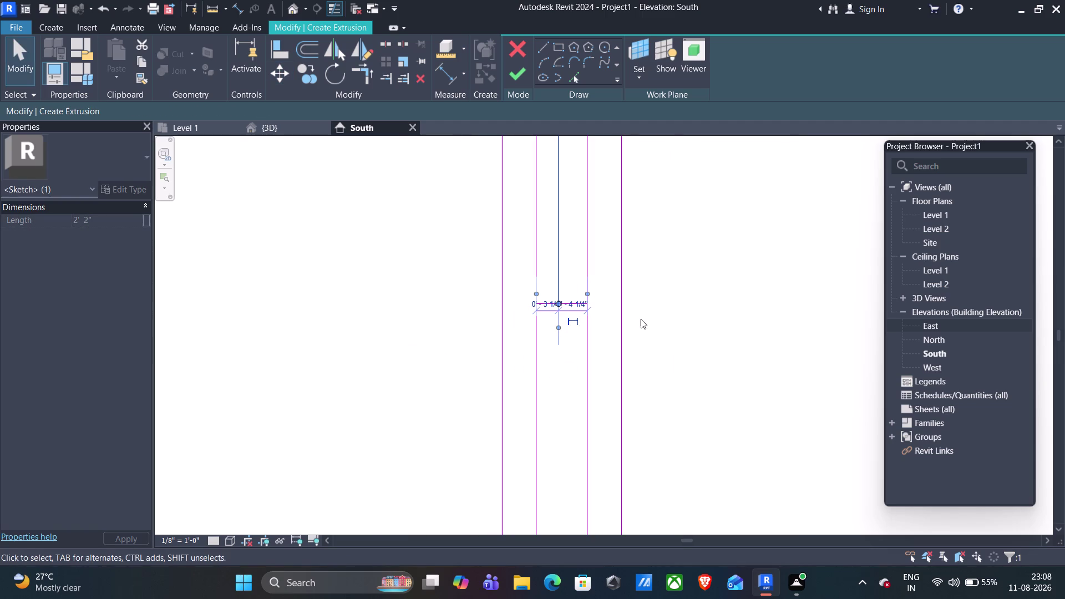
middle_drag(642, 320, 624, 392)
scroll(up, 3)
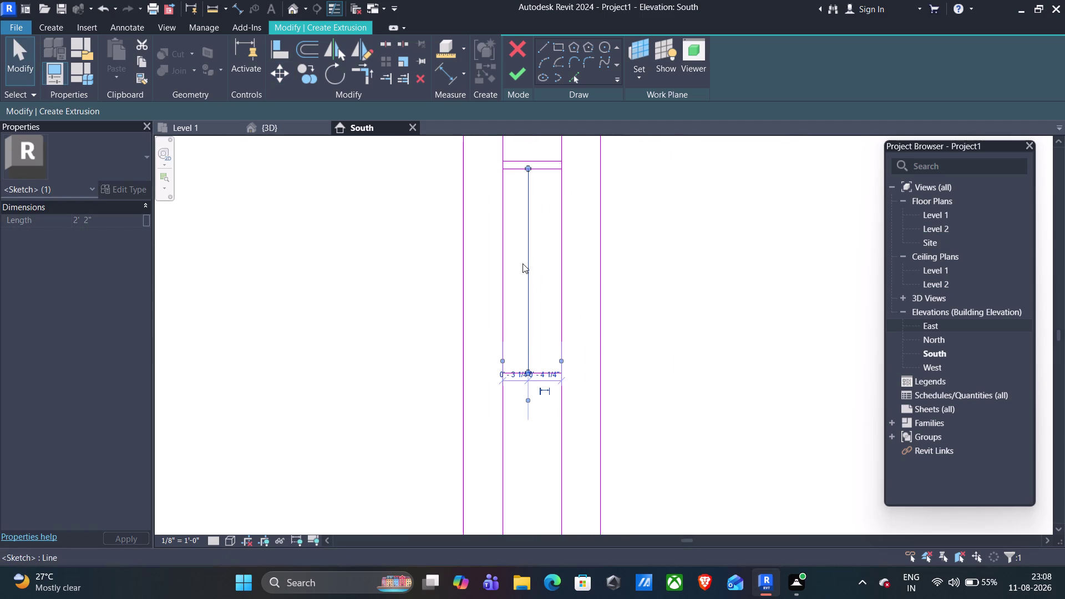
click(529, 270)
key(Delete)
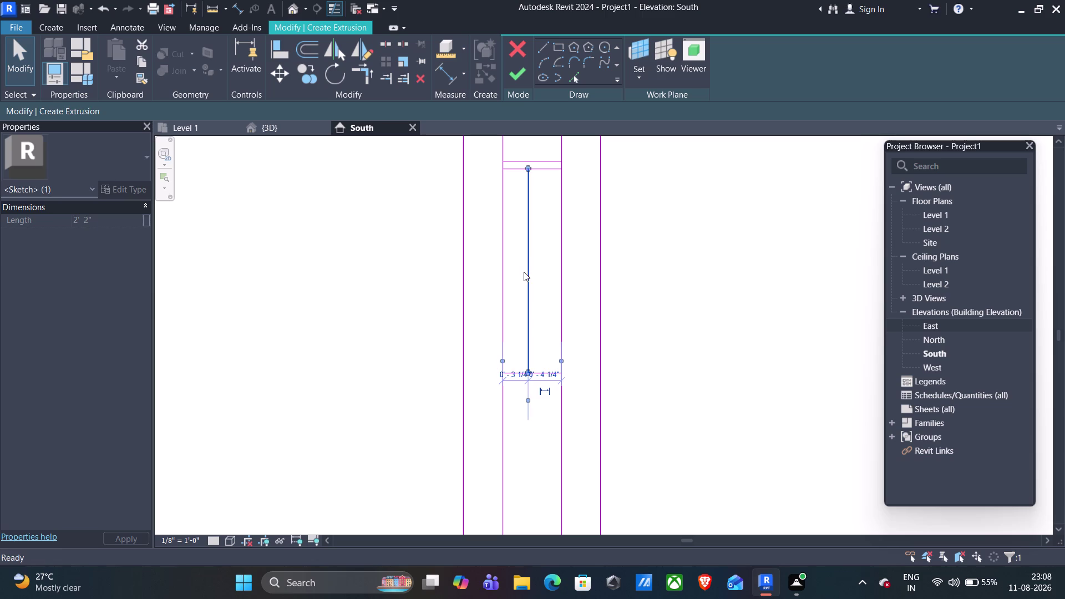
scroll(down, 3)
middle_drag(524, 347, 527, 277)
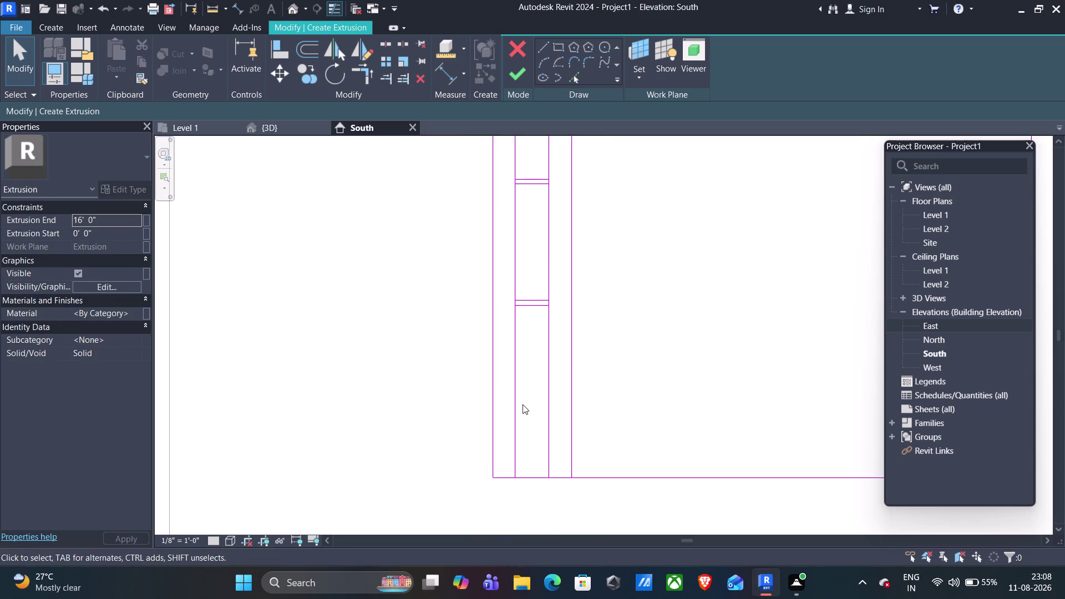
click(545, 48)
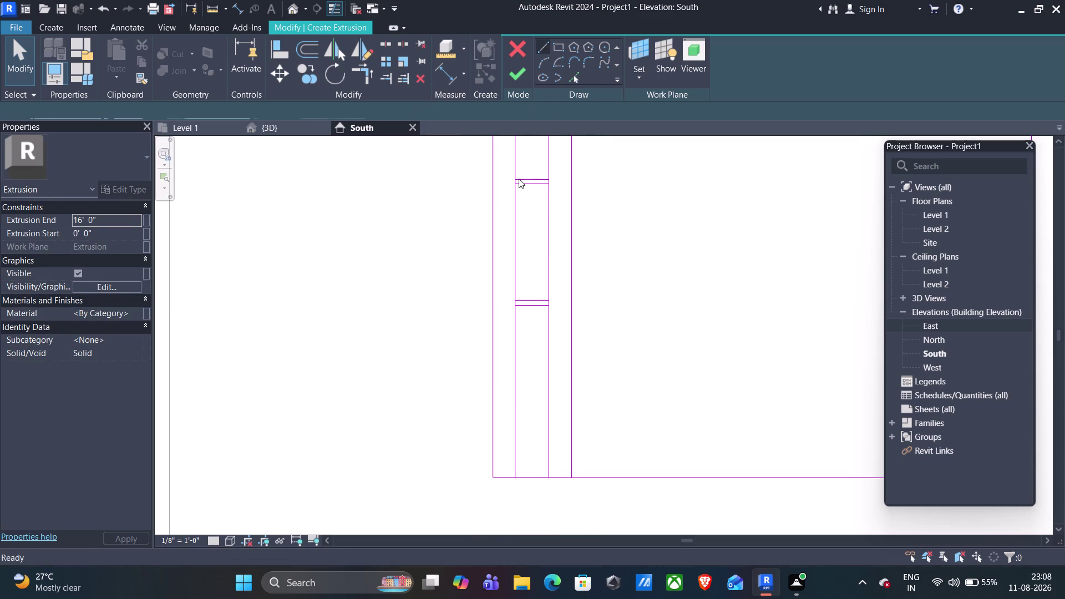
Sketch a 2'-2" vertical guide line down from the upper rail.
click(532, 305)
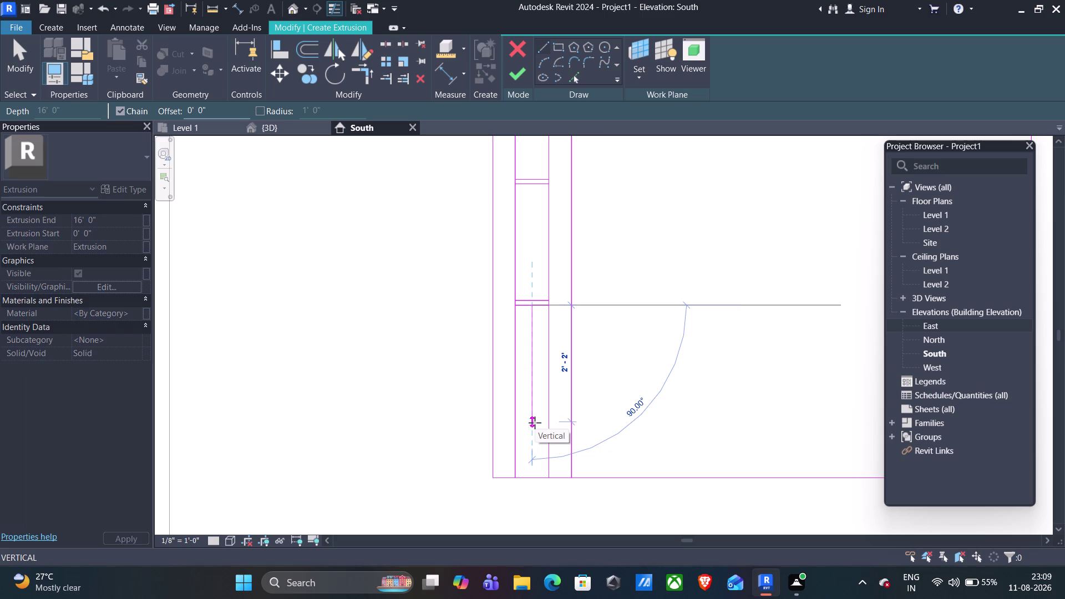
click(535, 423)
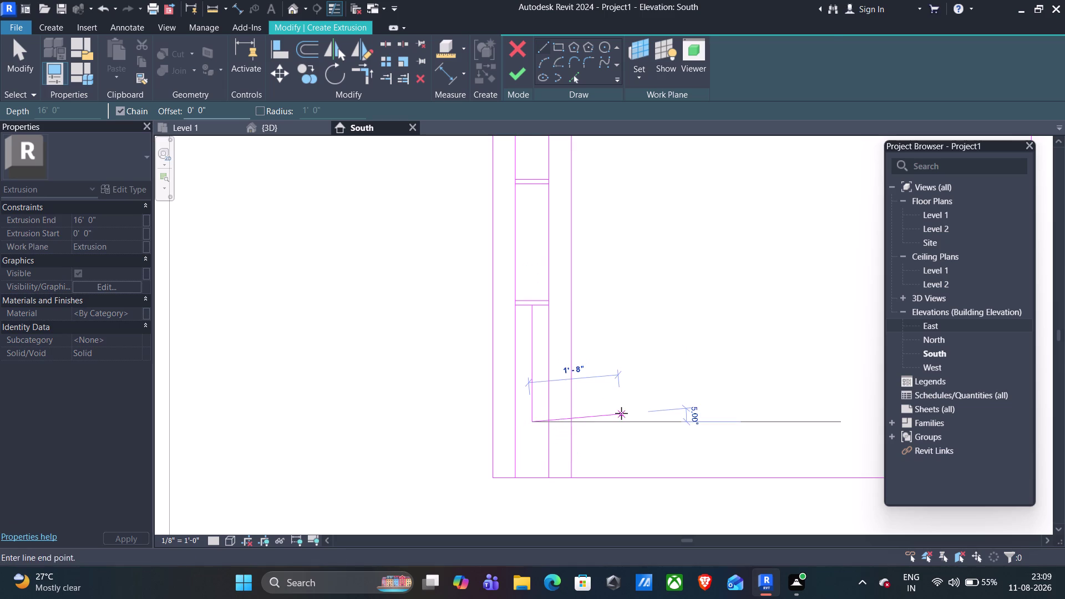
key(Escape)
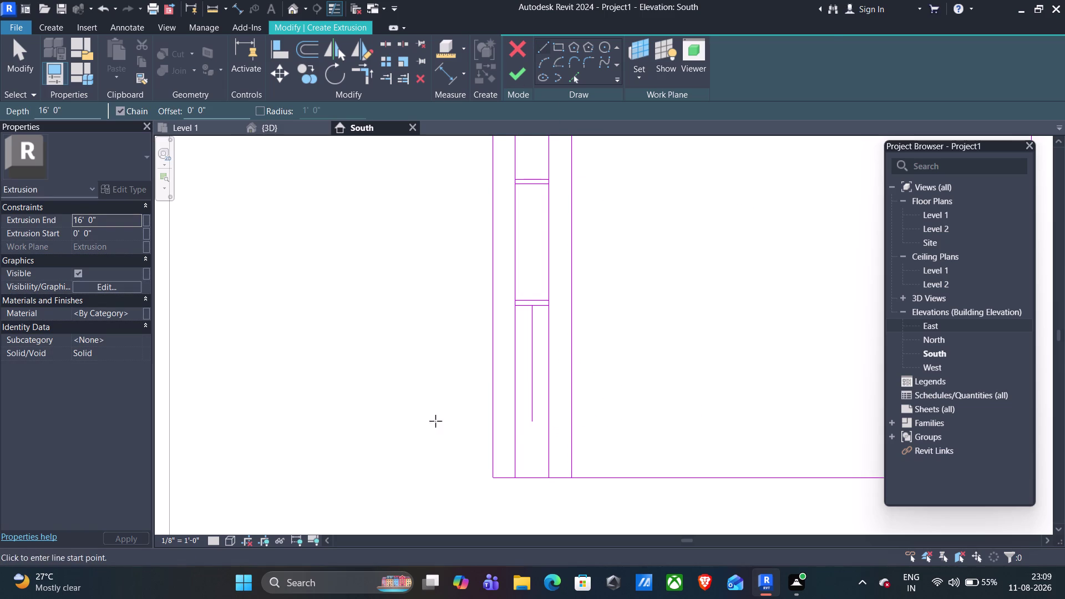
click(516, 421)
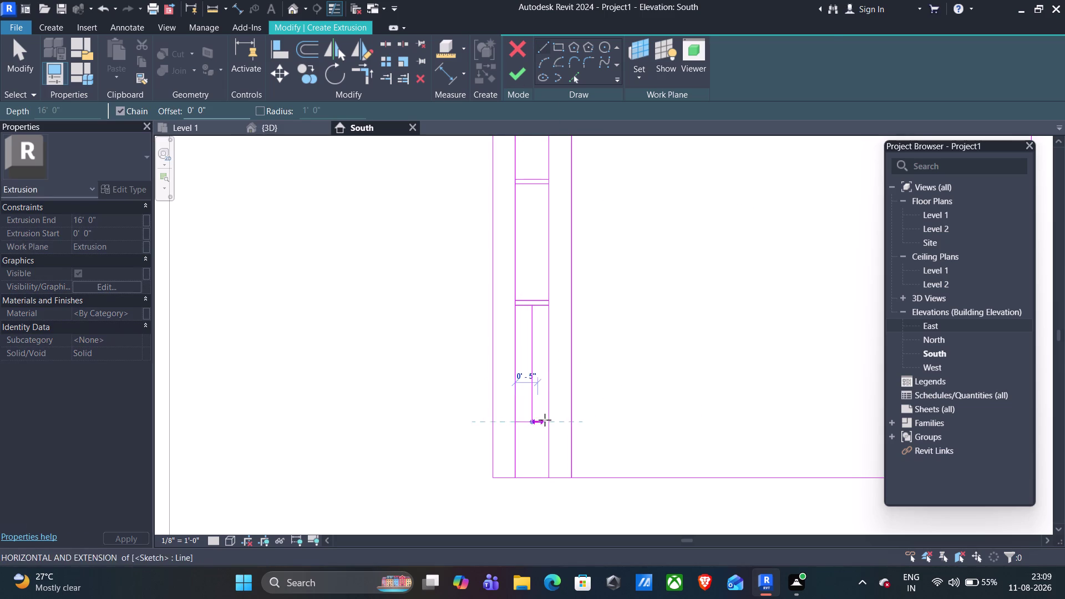
click(547, 420)
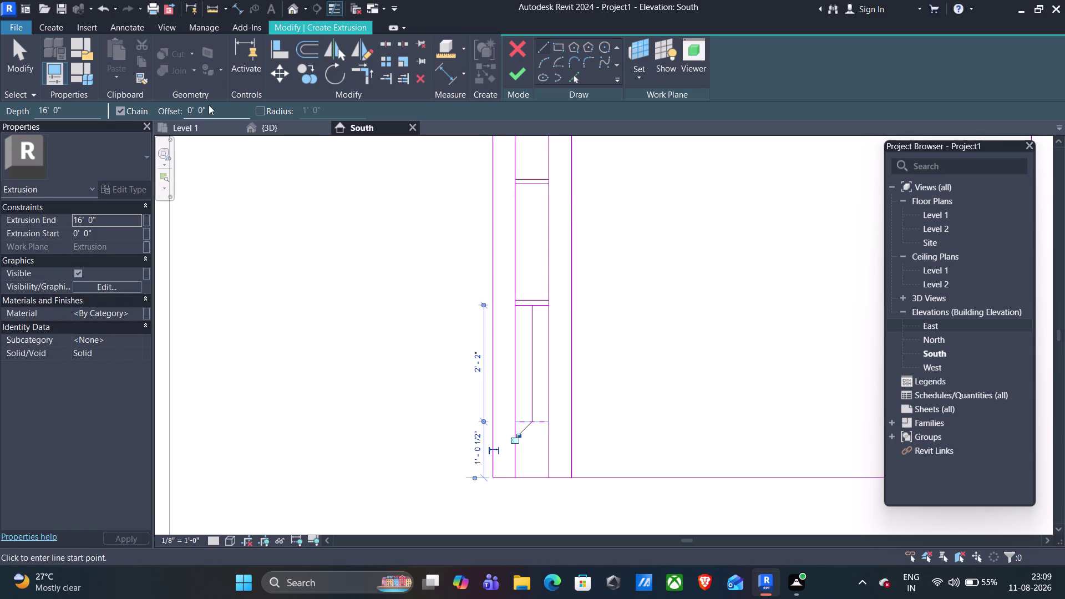
Set Offset to 0'-1" and draw the new rail between the posts.
click(201, 108)
key(BackSpace)
key(1)
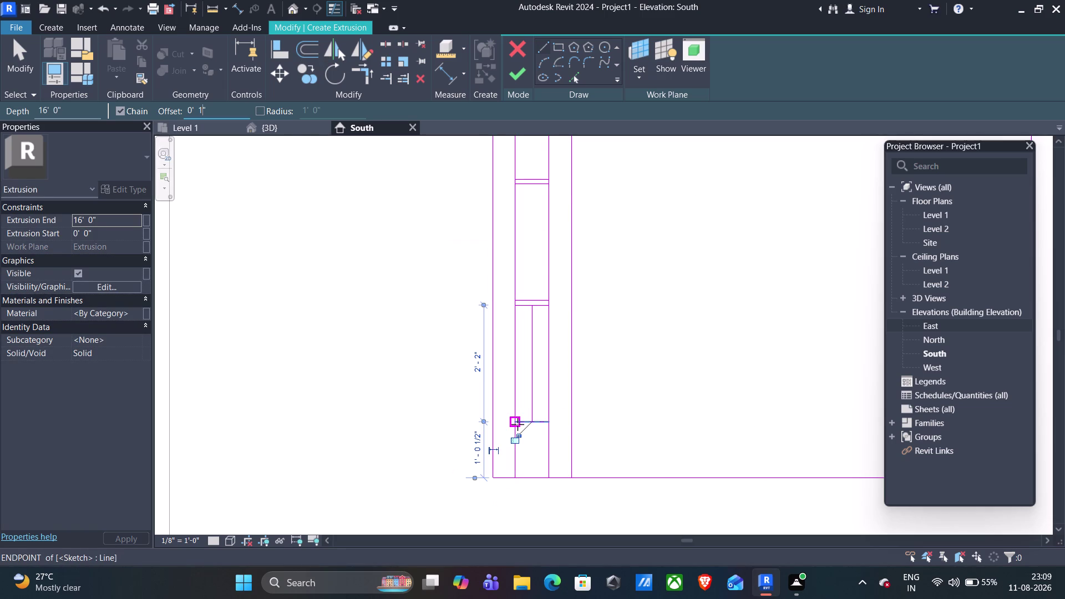
click(515, 422)
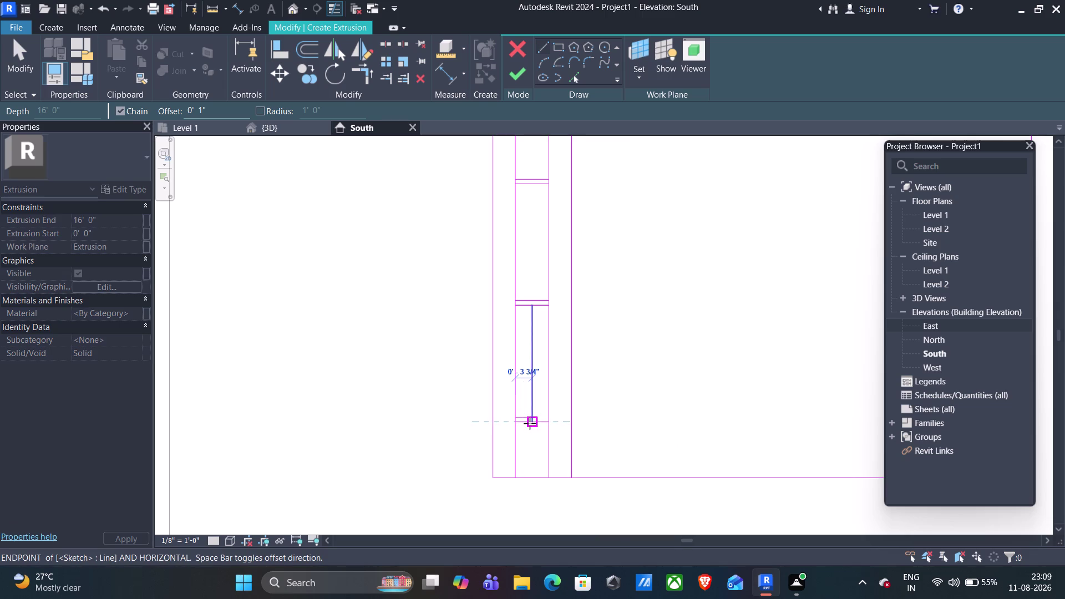
key(space)
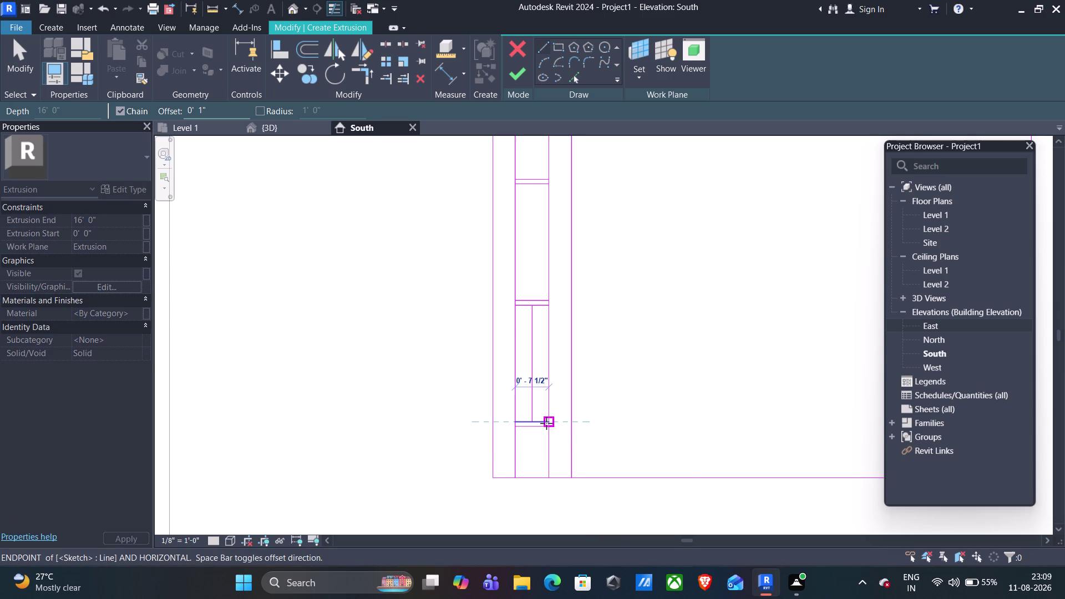
click(547, 423)
key(Escape)
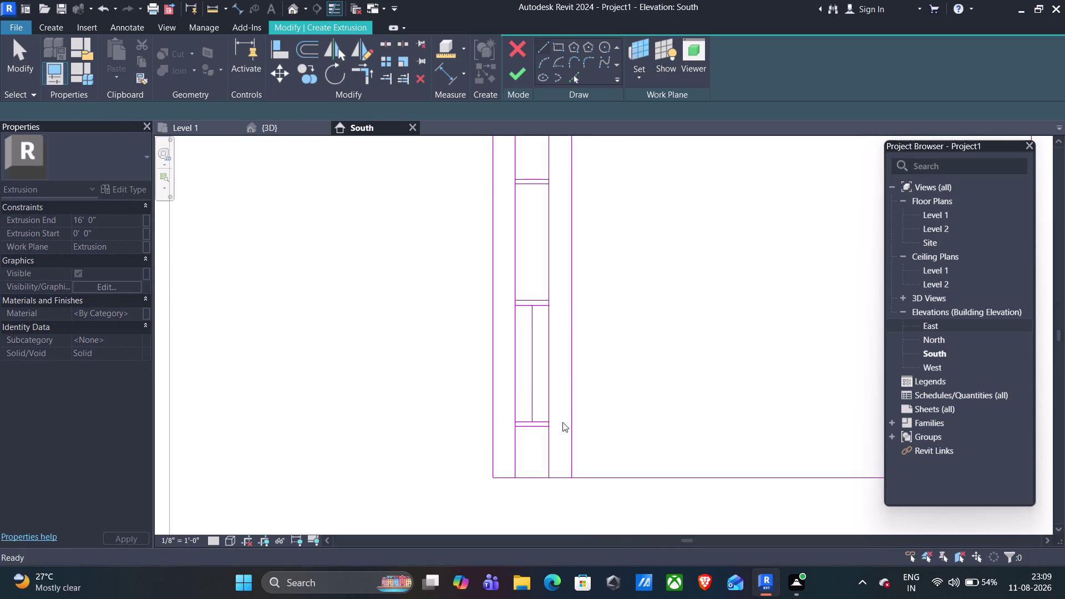
scroll(up, 3)
key(Escape)
click(509, 404)
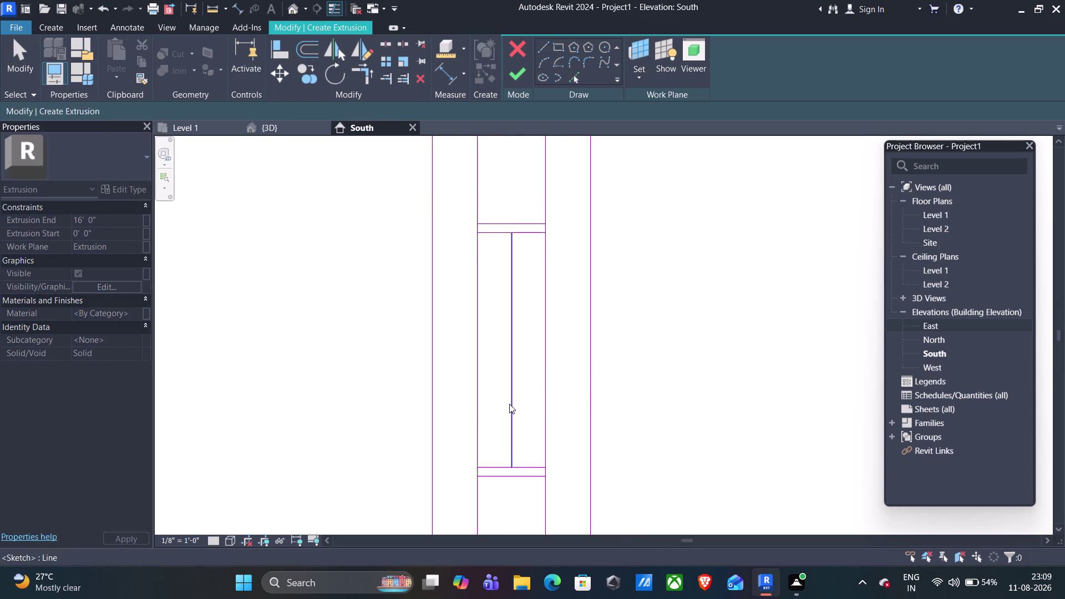
Delete the vertical guide line and center the bay corner in view.
key(Delete)
scroll(down, 3)
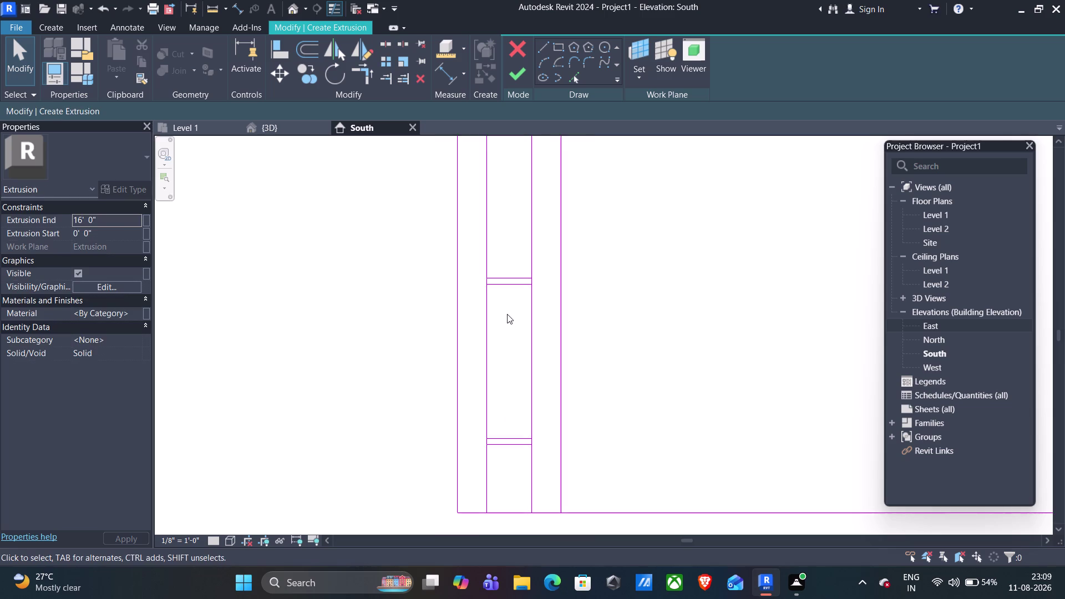
scroll(down, 3)
middle_drag(507, 314, 484, 455)
scroll(up, 3)
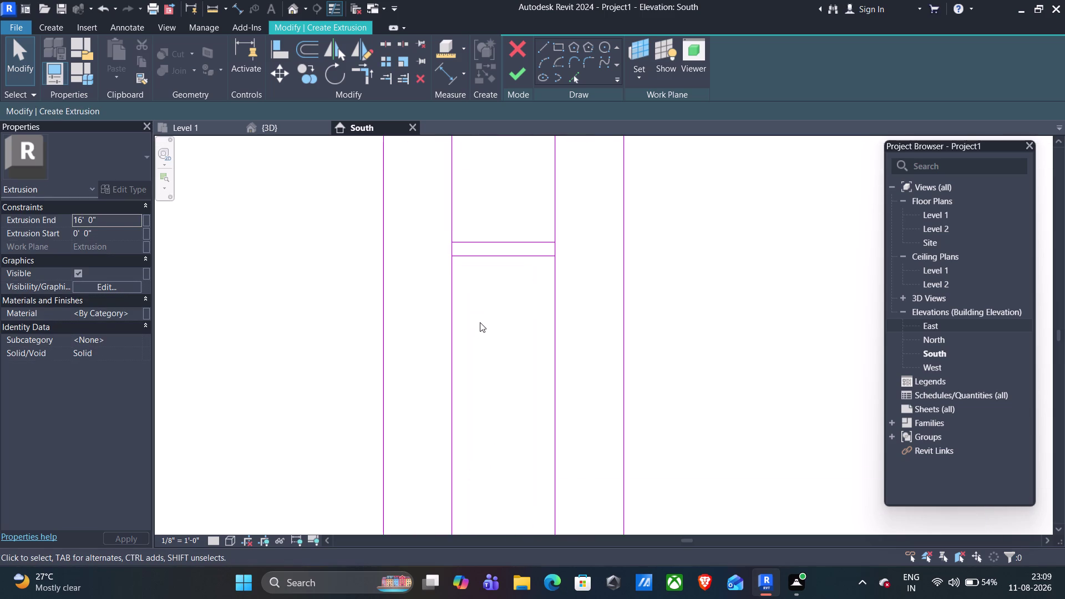
middle_drag(480, 322, 474, 361)
Trim the left and right post lines to the rail, dismissing each join error.
click(364, 77)
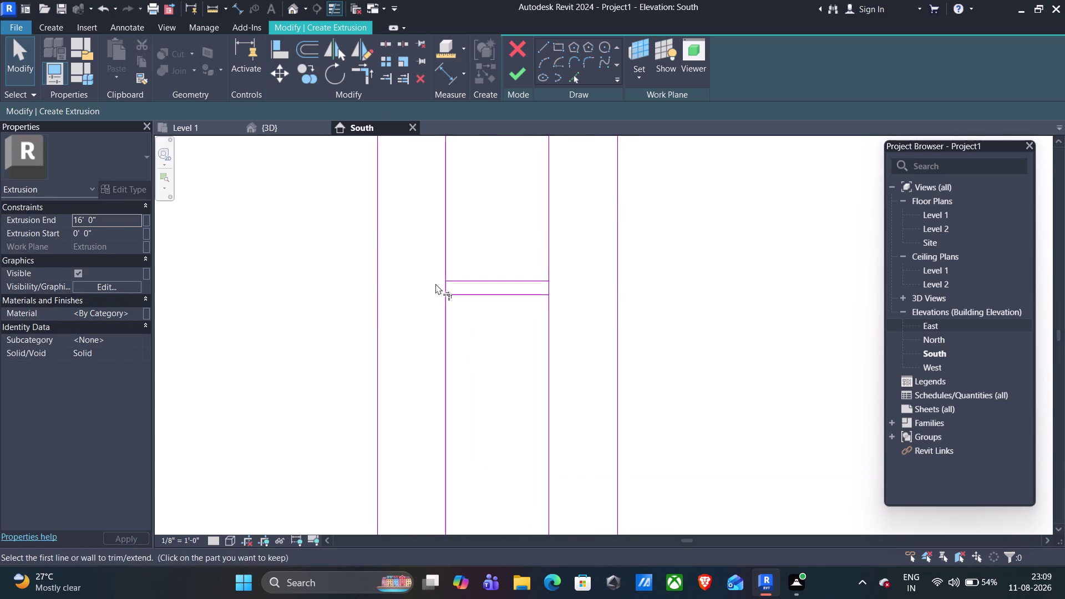
click(457, 279)
click(447, 269)
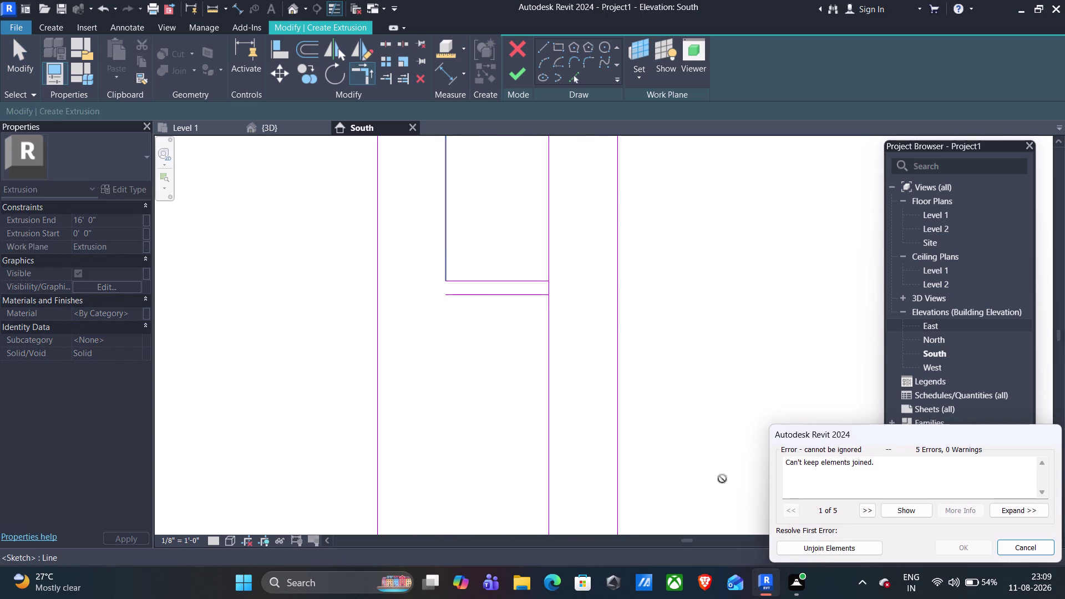
click(864, 547)
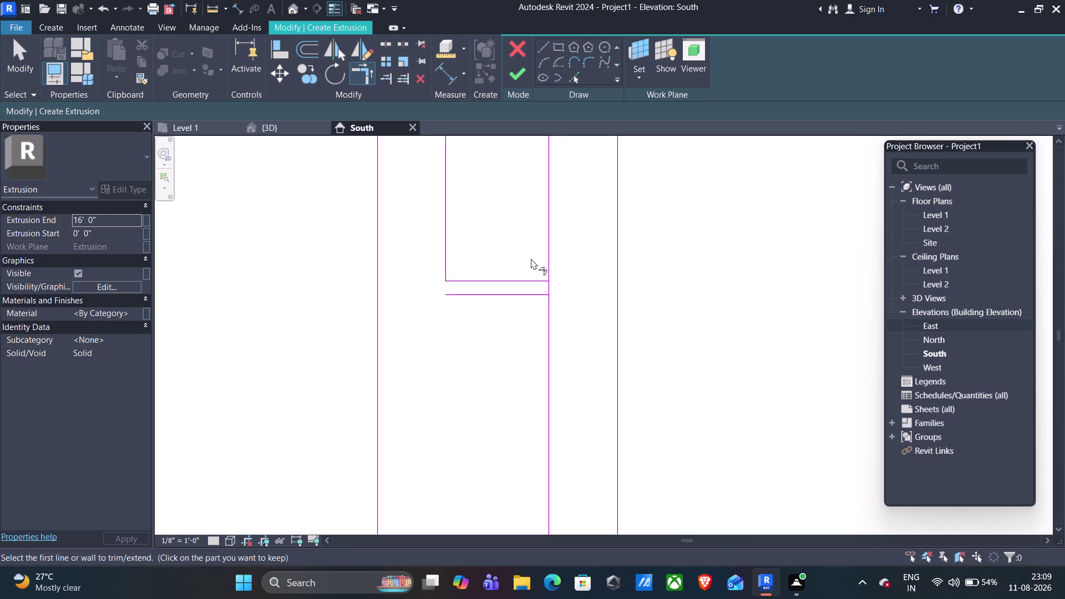
click(515, 281)
click(544, 262)
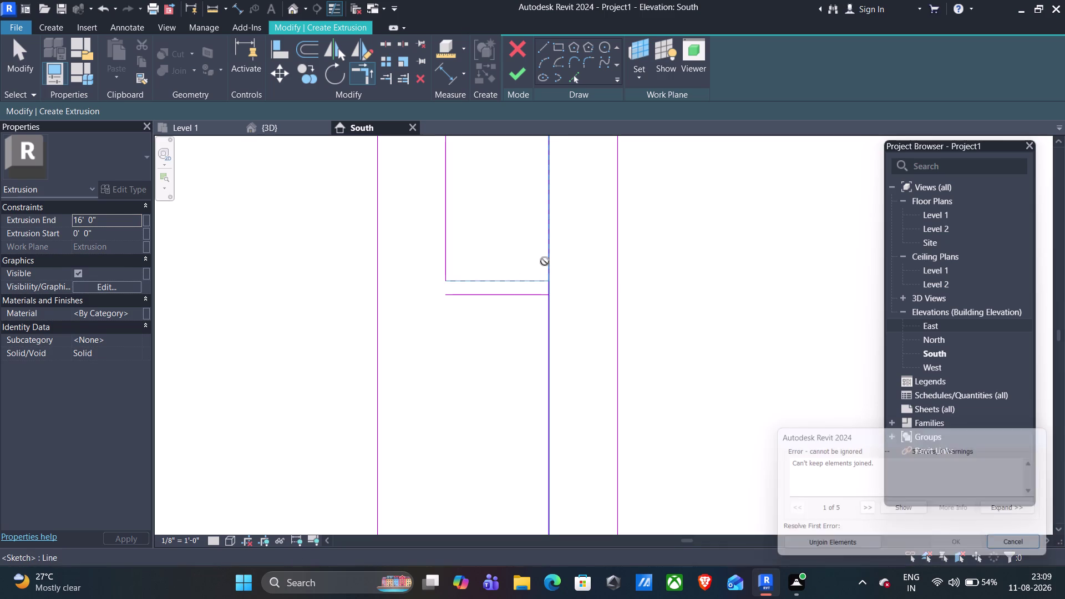
click(809, 548)
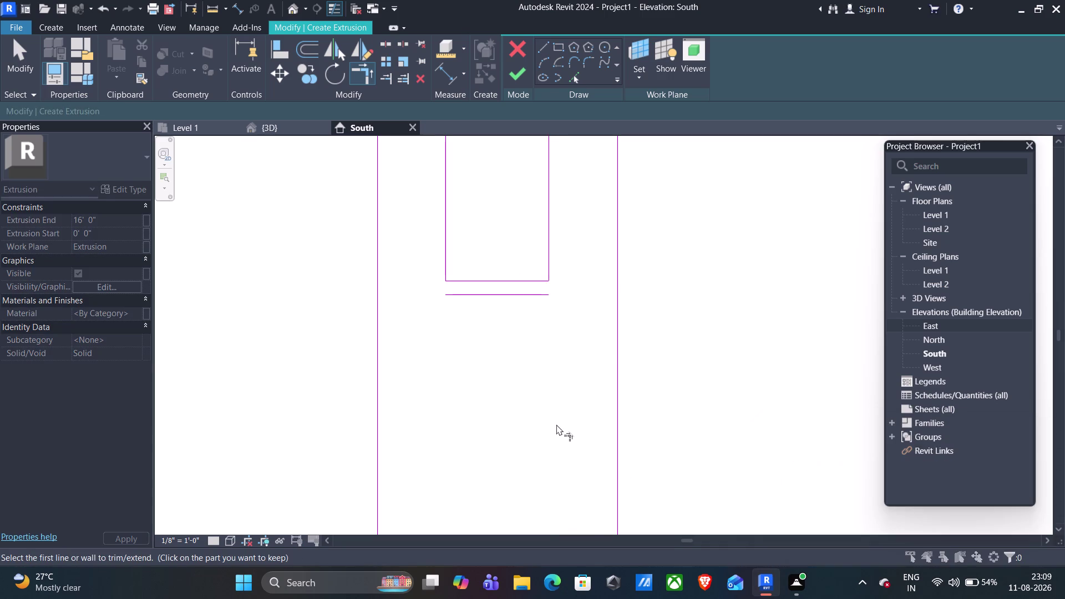
scroll(down, 3)
middle_drag(518, 420, 516, 304)
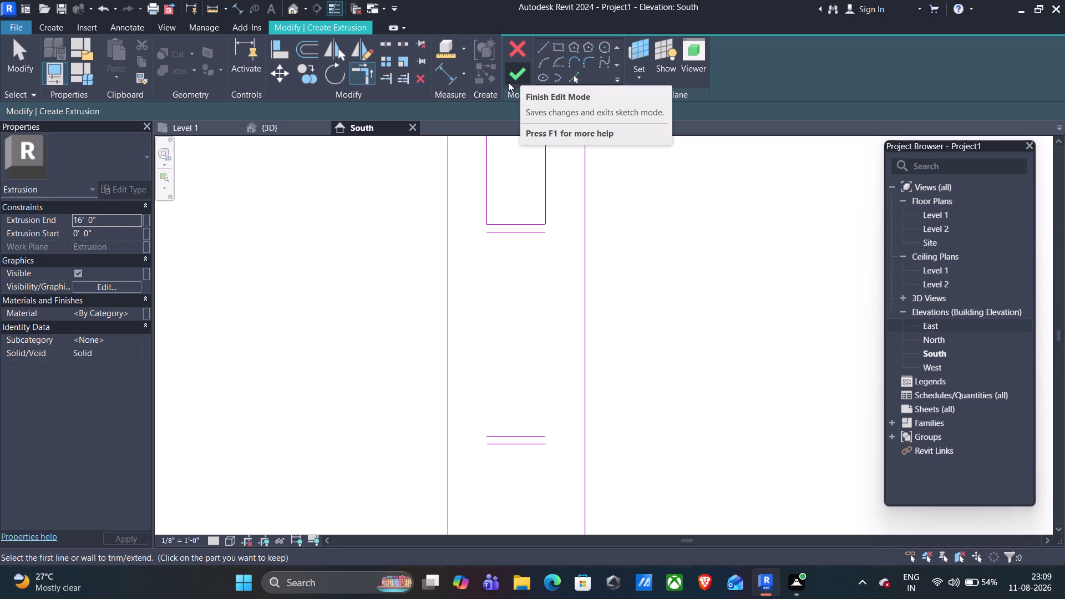
click(541, 53)
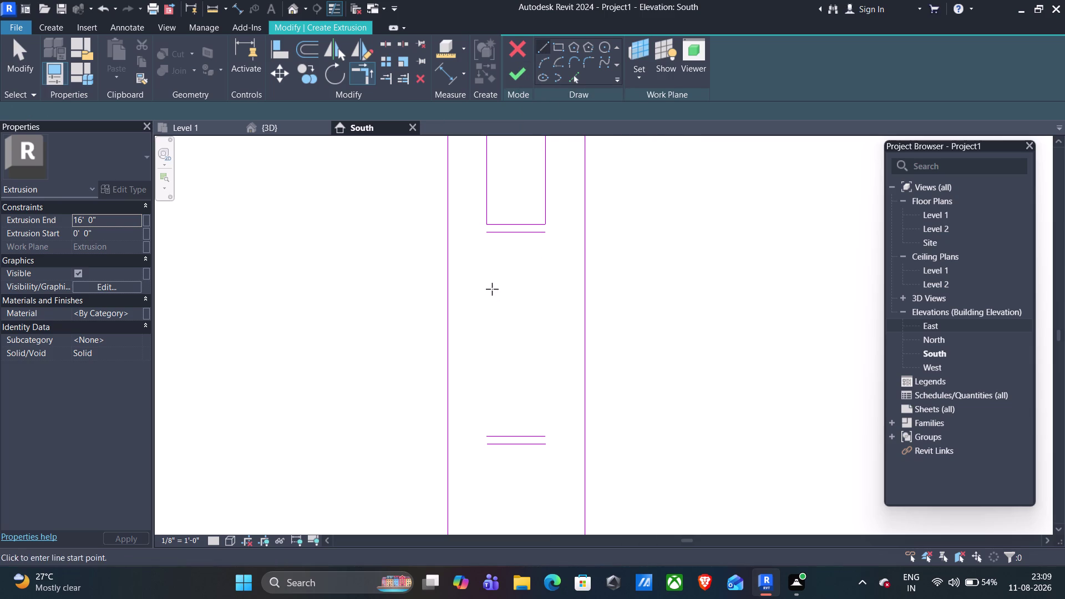
Draw the bay's left and right side lines between the lower and upper rails.
click(487, 236)
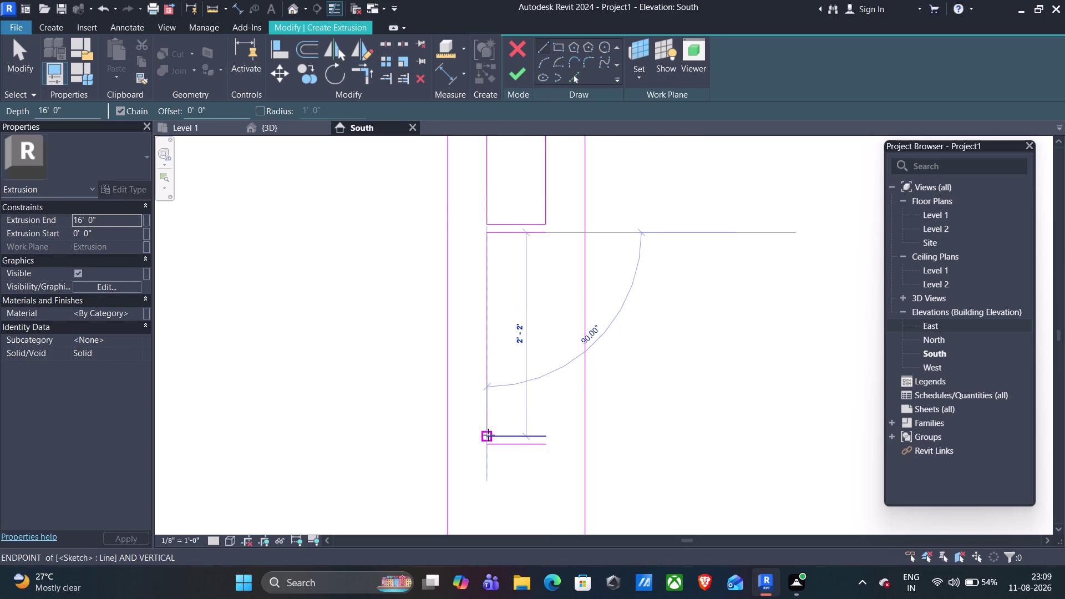
click(488, 435)
click(545, 234)
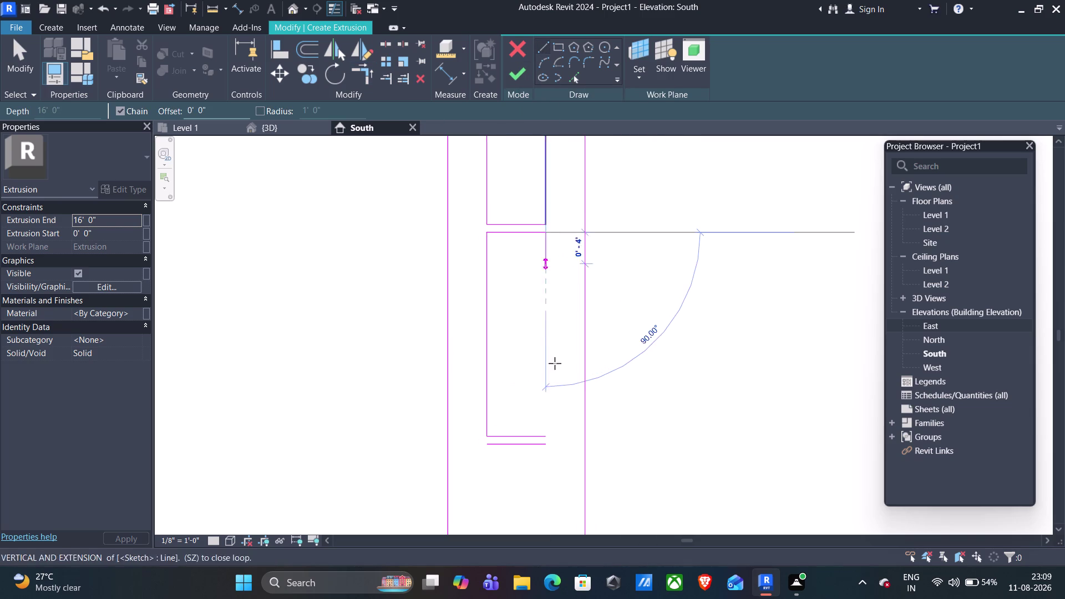
click(547, 433)
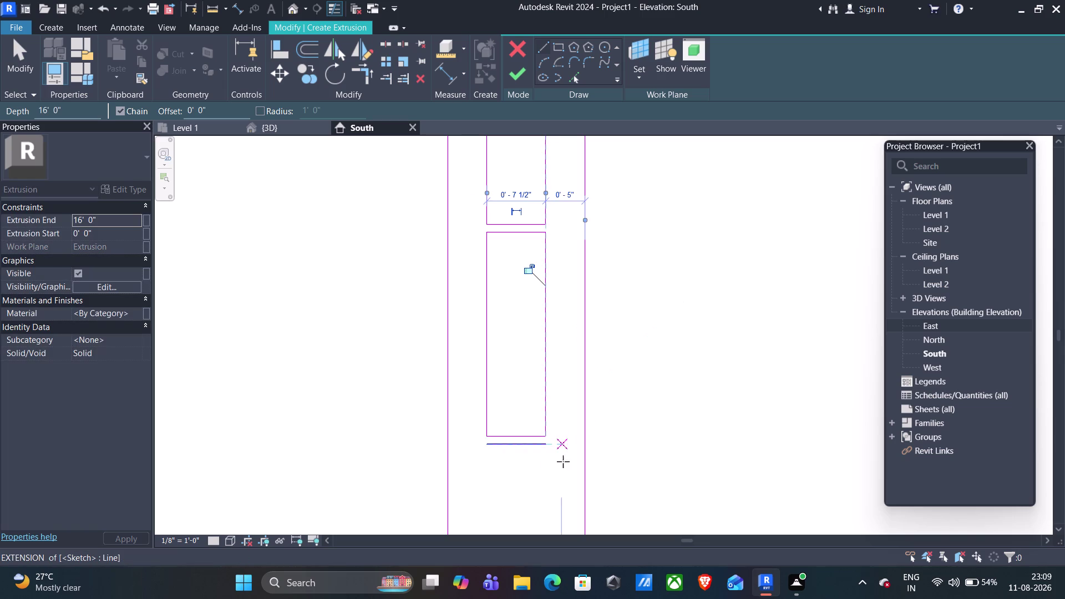
scroll(down, 3)
middle_drag(561, 469, 571, 336)
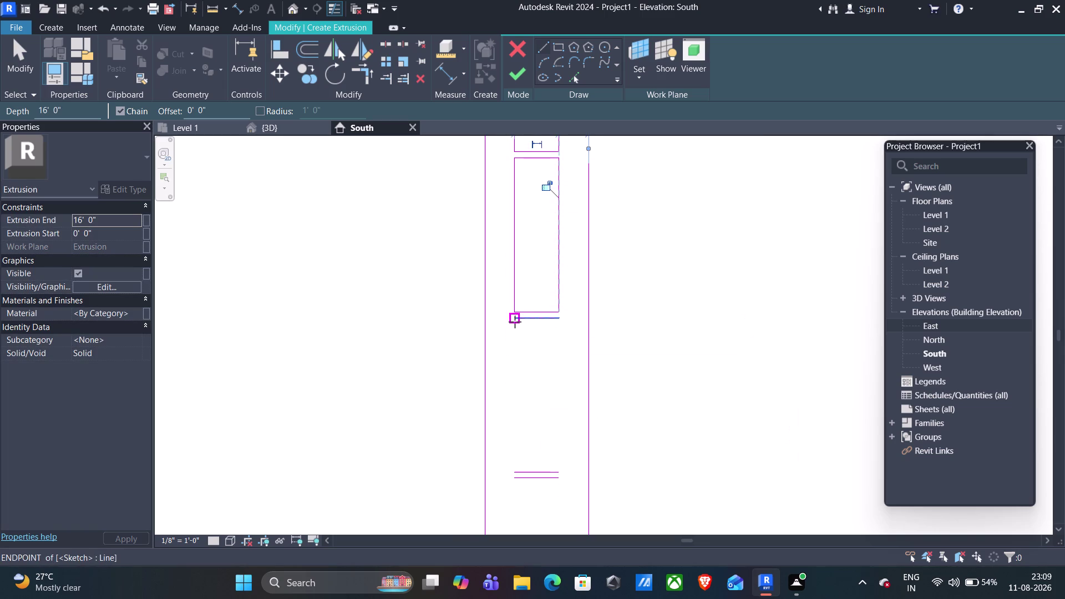
Sketch a 2'-2" guide line and start the next rail in the bay below.
click(514, 322)
click(517, 470)
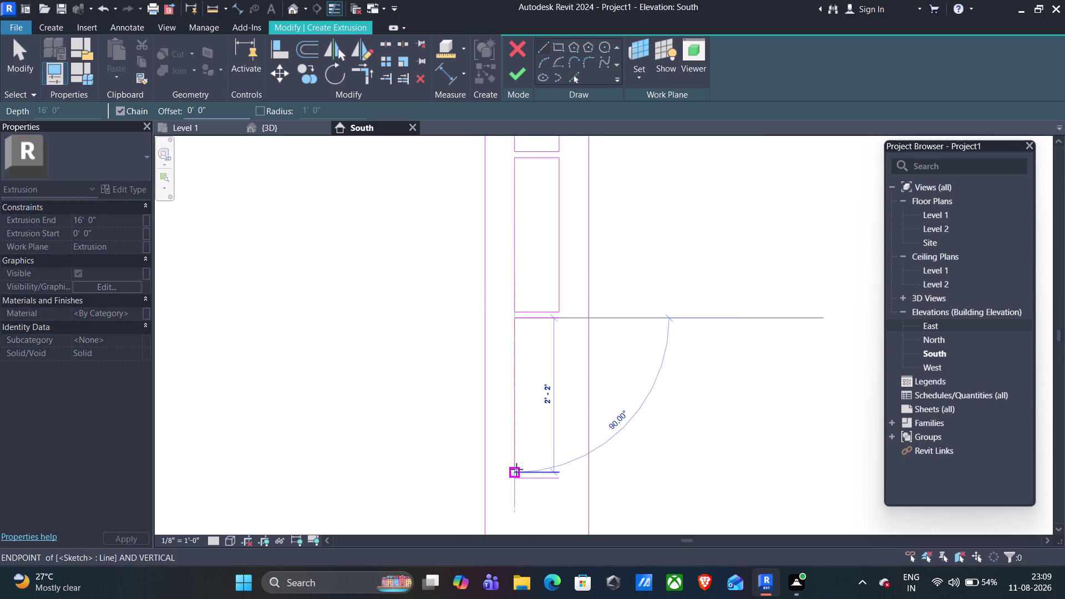
click(558, 320)
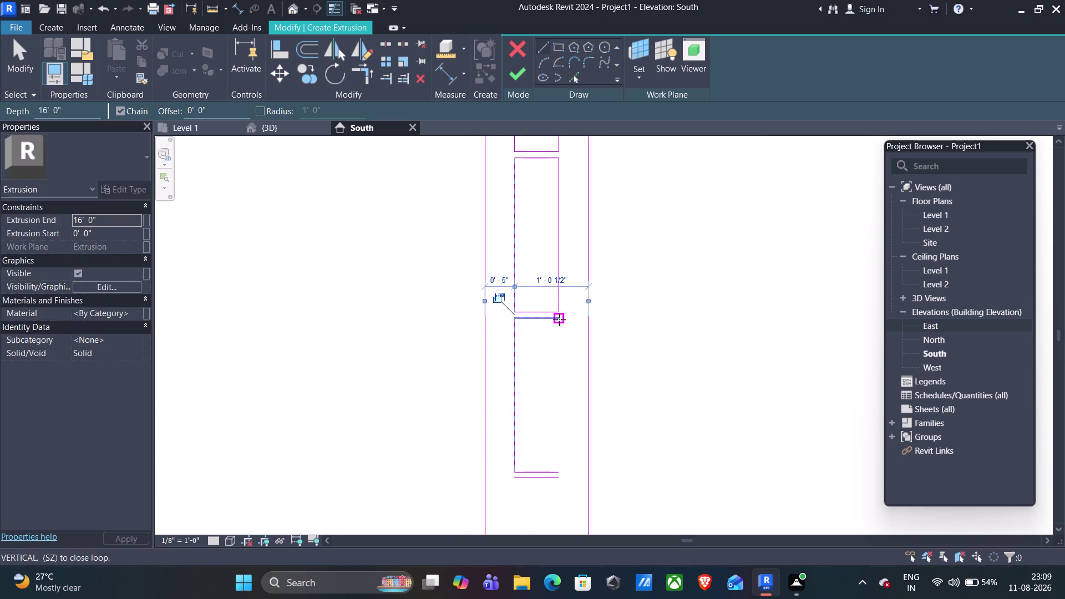
click(560, 469)
scroll(down, 3)
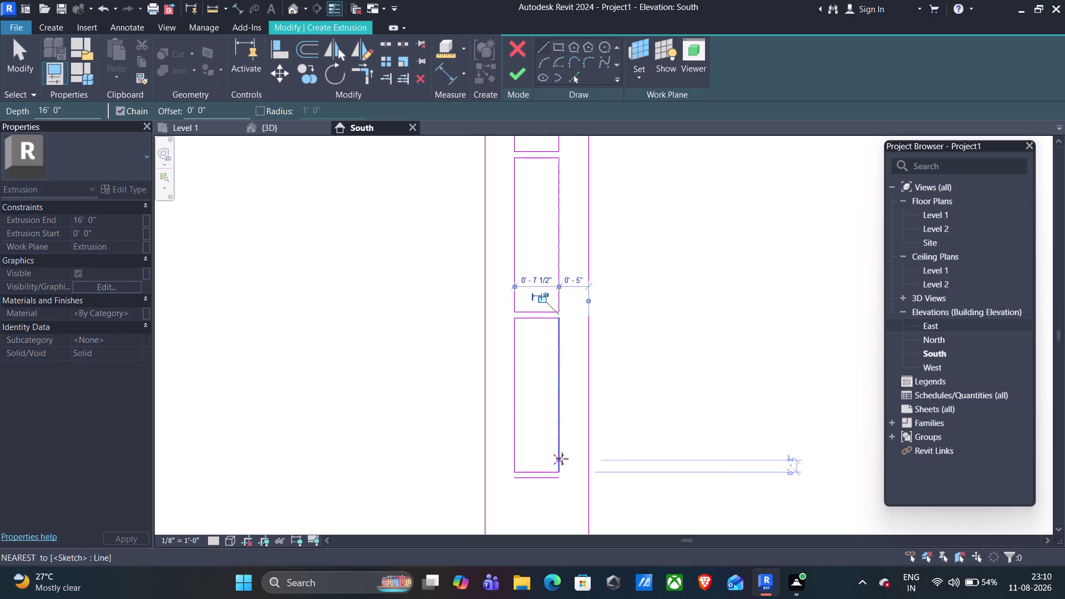
scroll(down, 3)
middle_drag(555, 478, 560, 432)
Add a short closing rail across the post's inner edges near the bottom.
click(539, 425)
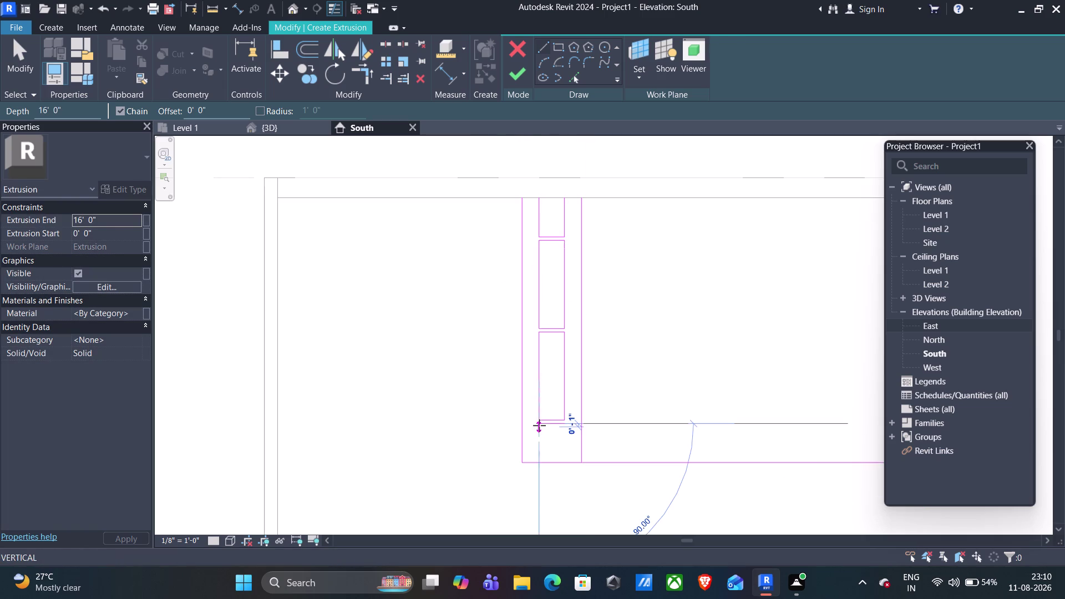
click(540, 460)
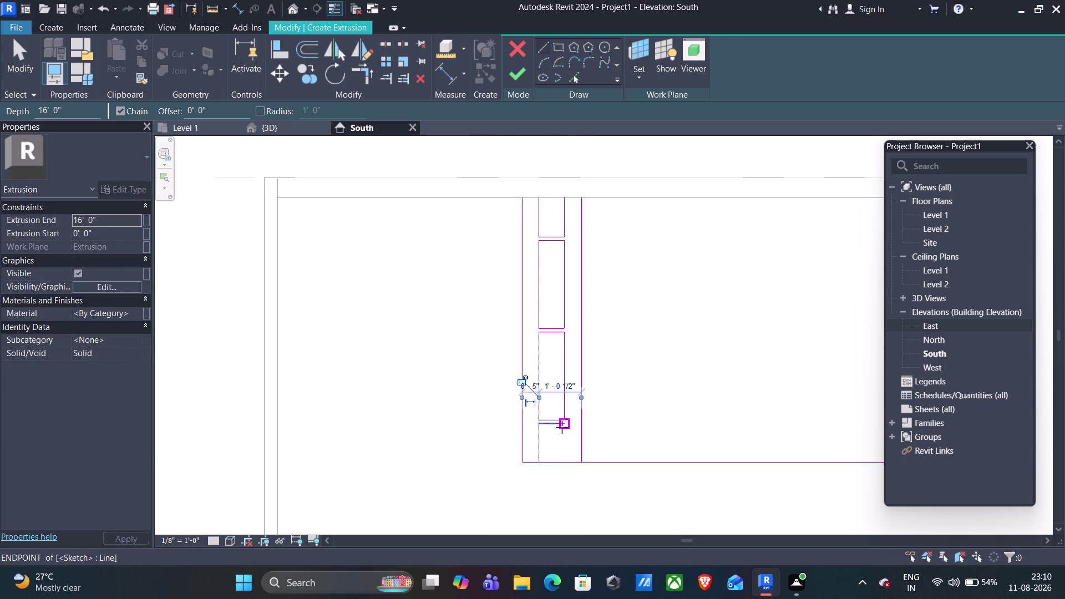
click(562, 426)
click(562, 461)
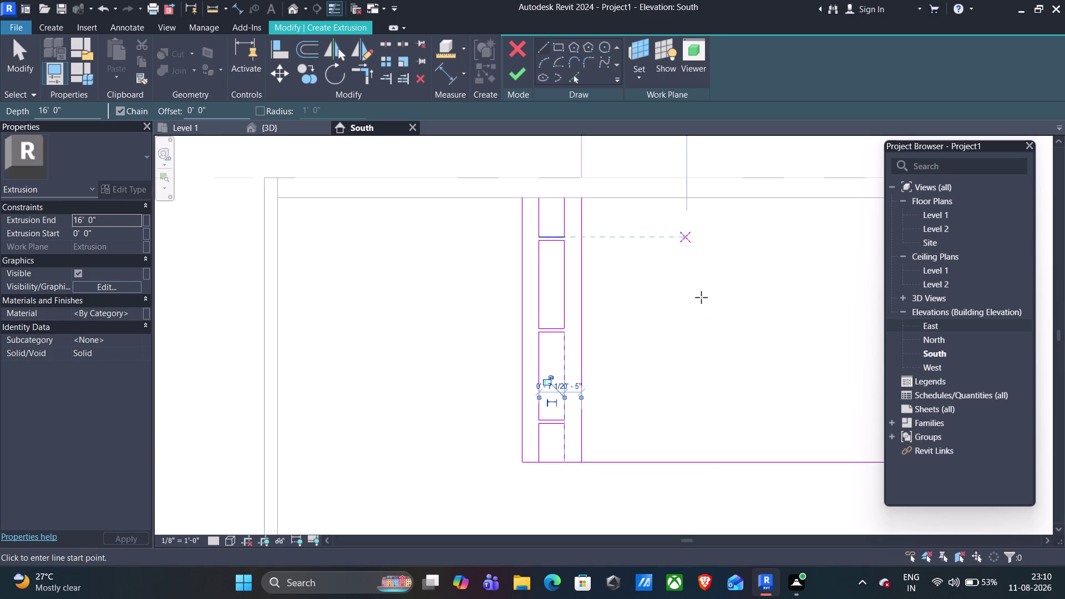
key(Escape)
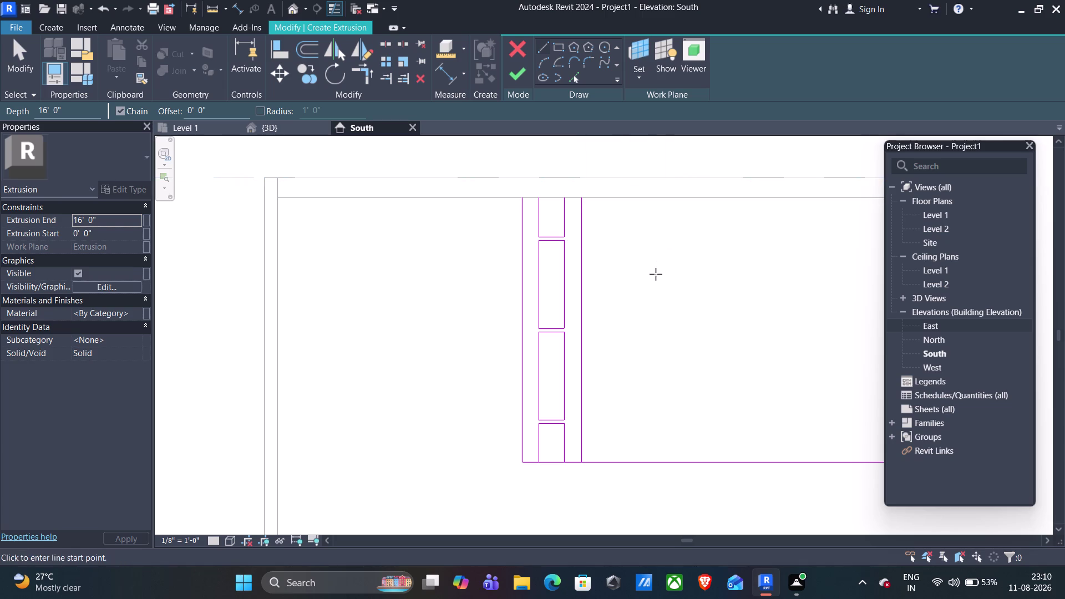
key(Escape)
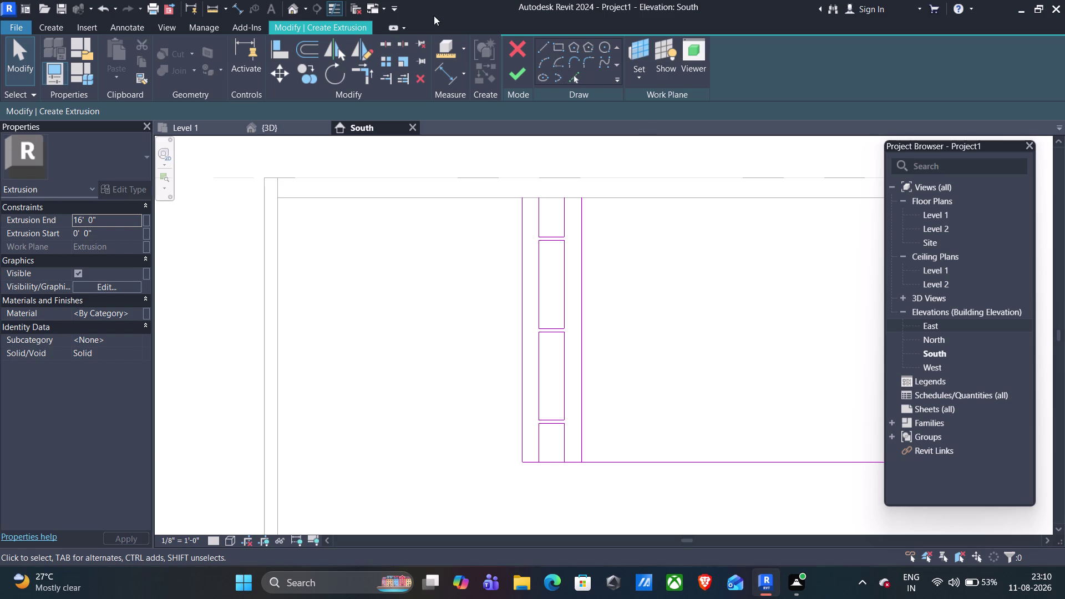
click(548, 42)
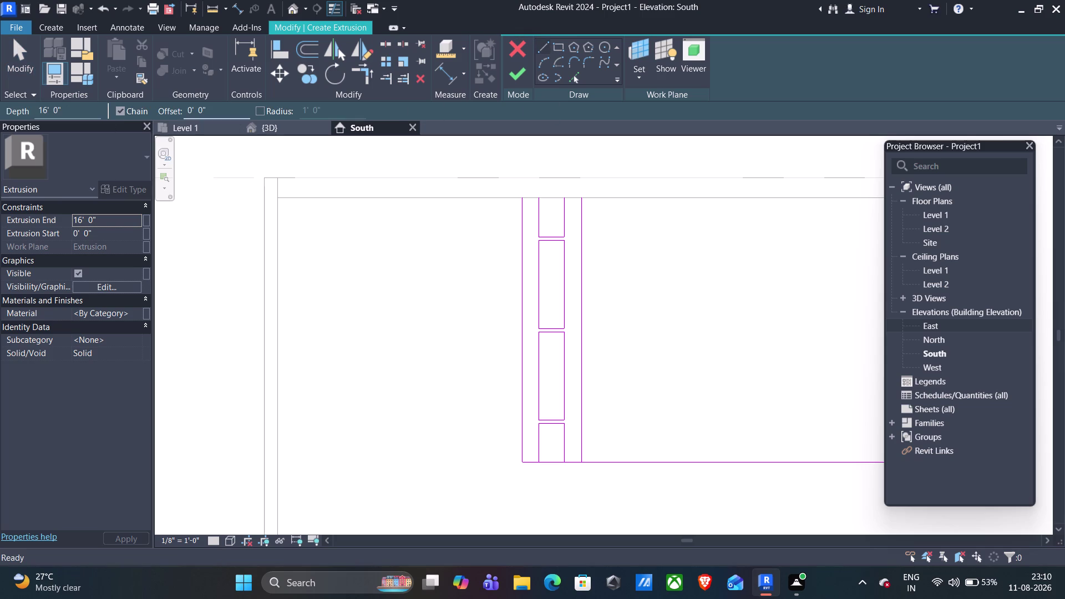
Draw a vertical line offset 7½" from the post's right edge.
click(201, 108)
key(BackSpace)
text(7.)
key(5)
click(583, 197)
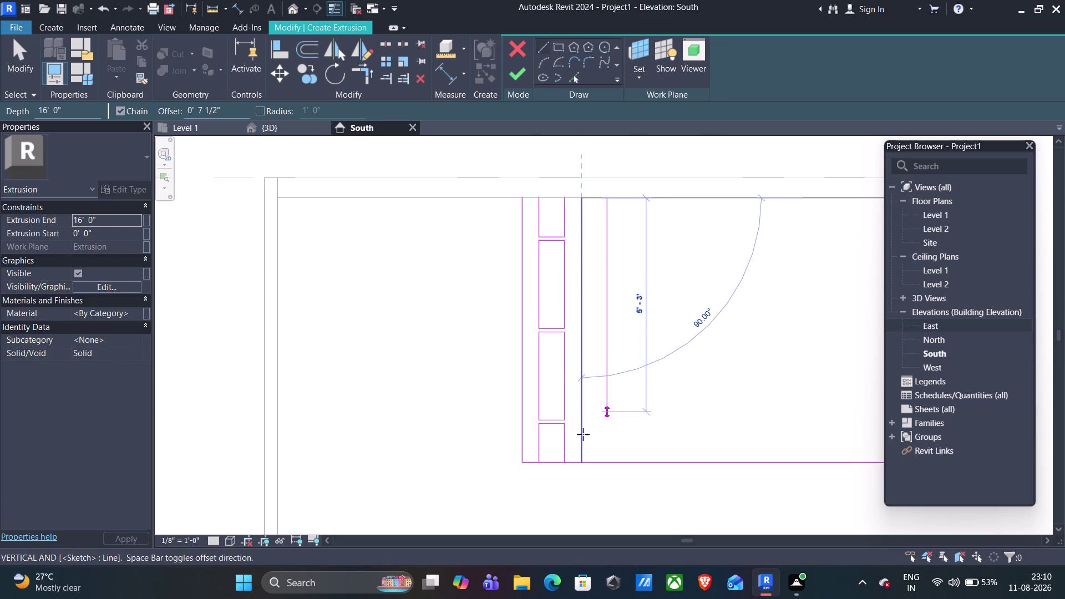
click(580, 460)
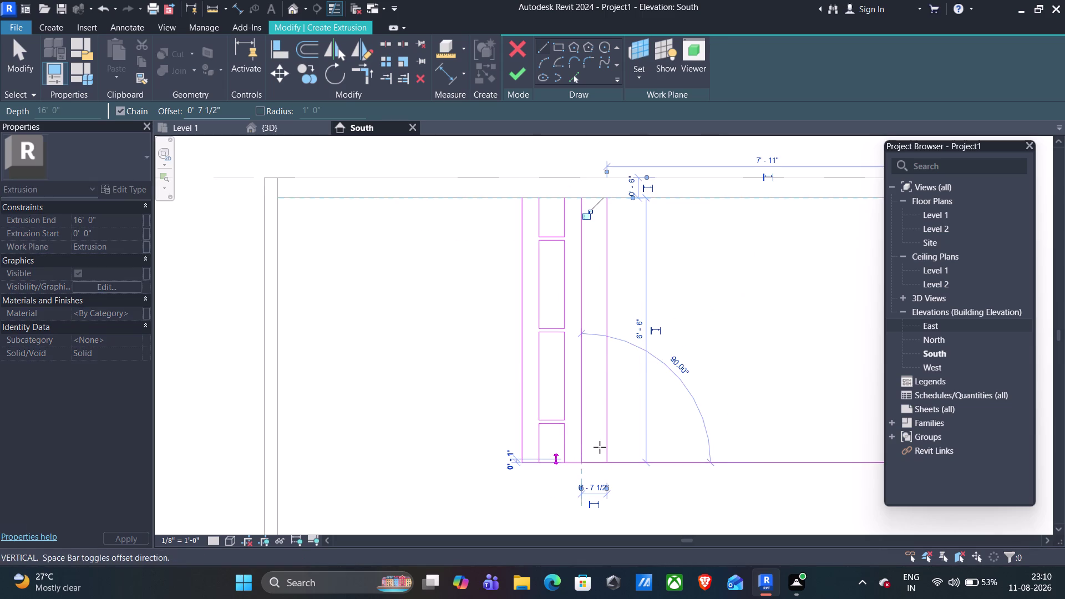
click(217, 110)
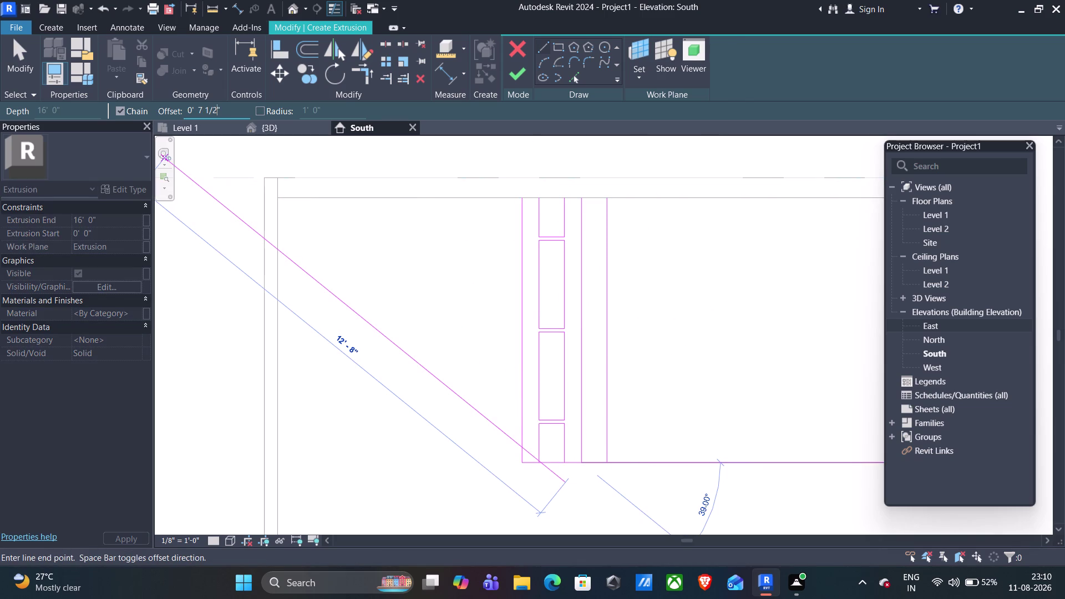
Cancel the stray diagonal line and exit the current line command.
drag(216, 111, 199, 110)
key(5)
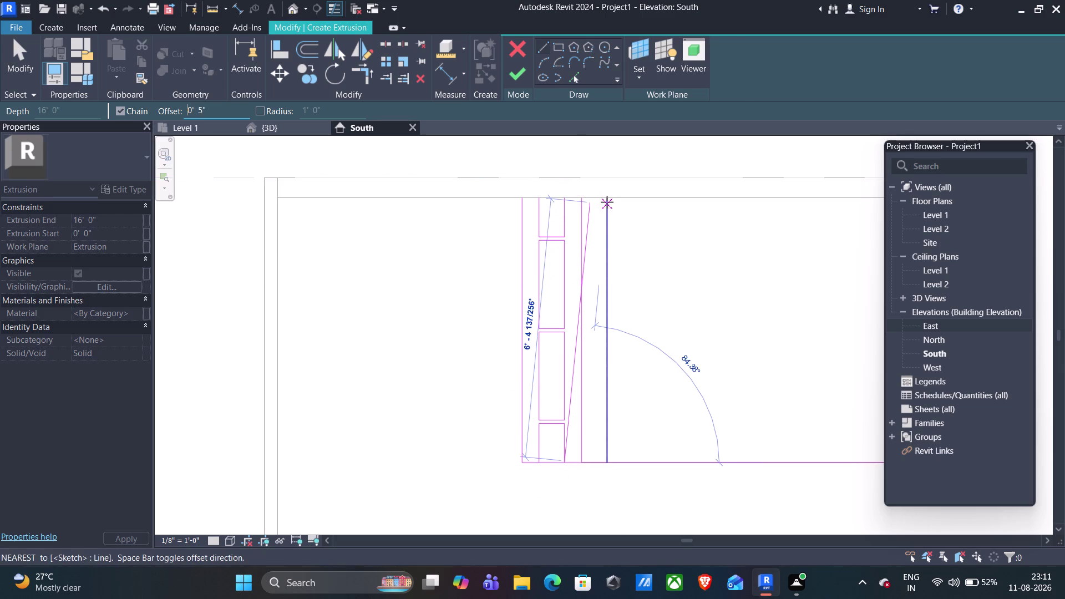
key(Escape)
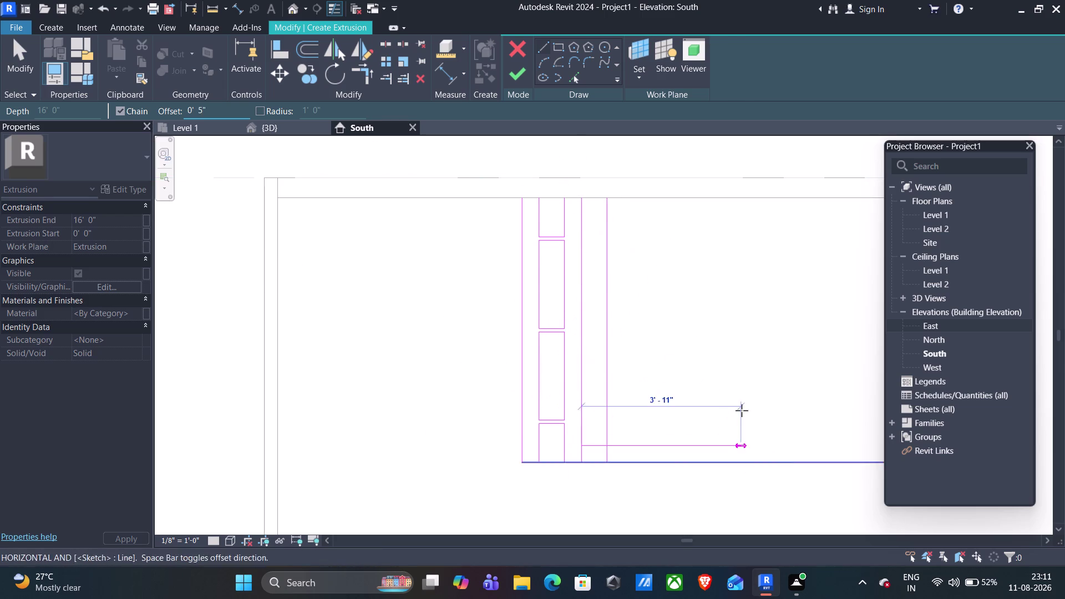
key(Escape)
key(Escape)
key(Escape)
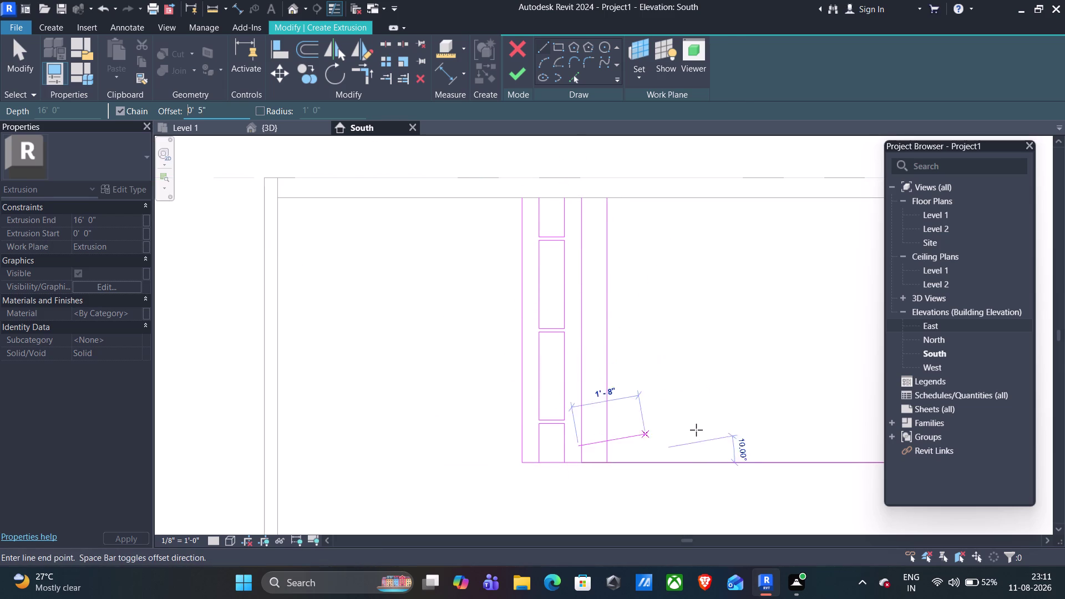
key(Escape)
key(Escape)
key(Escape)
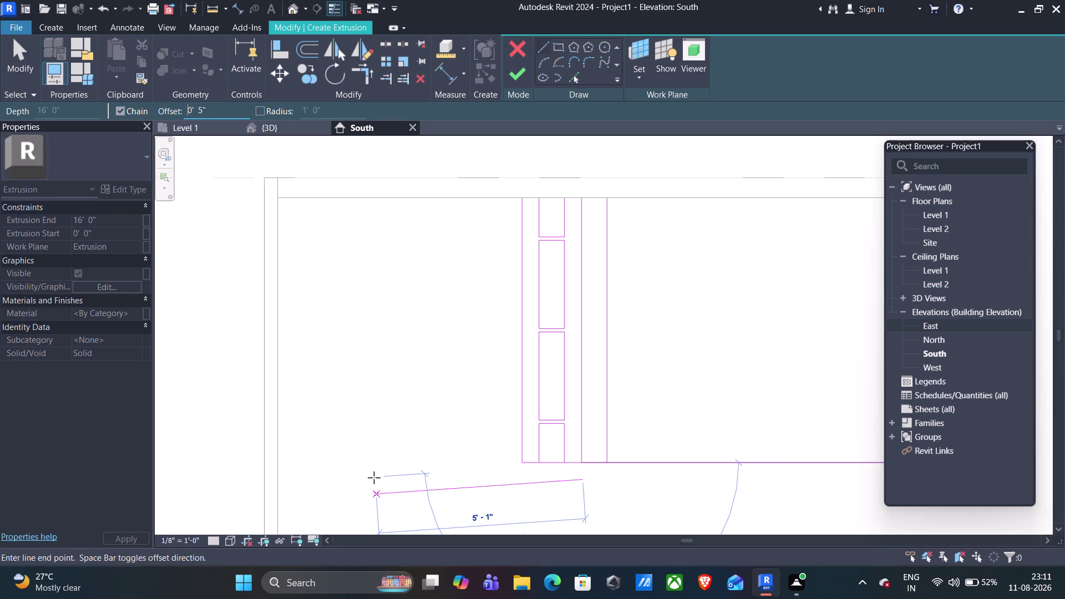
key(Escape)
key(Escape)
key(Escape)
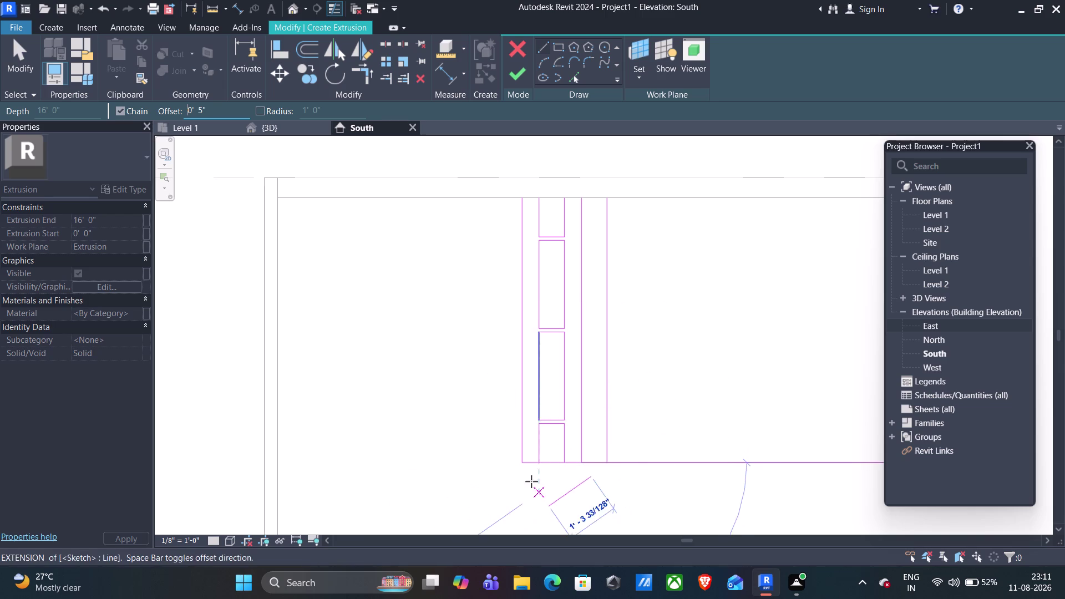
key(Escape)
key(Escape)
key(Escape)
key(Escape)
key(Escape)
key(Escape)
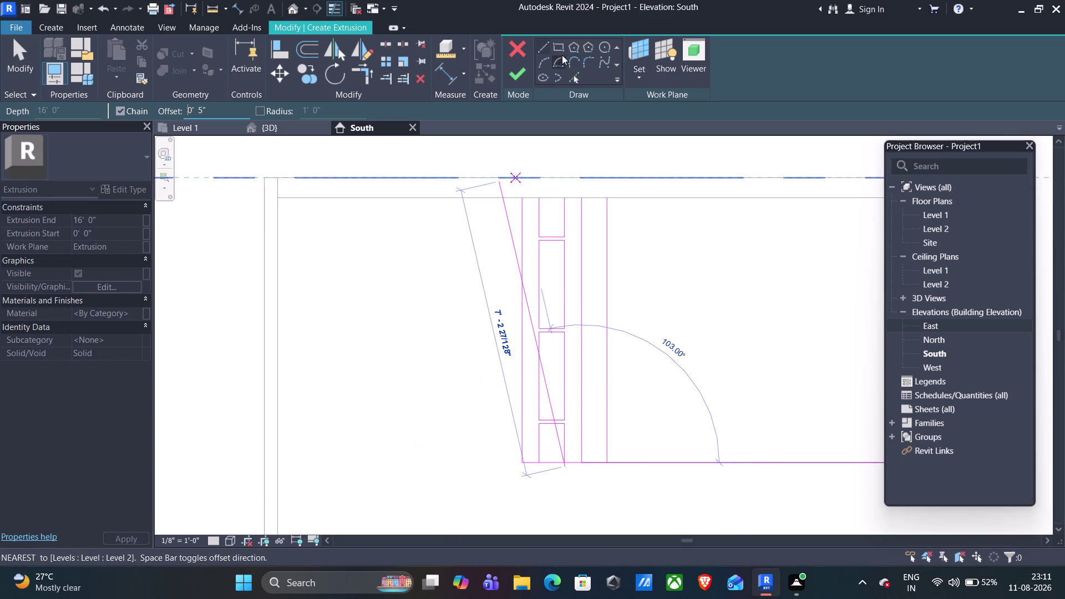
Add a second vertical line 5" further right of the new line.
click(559, 48)
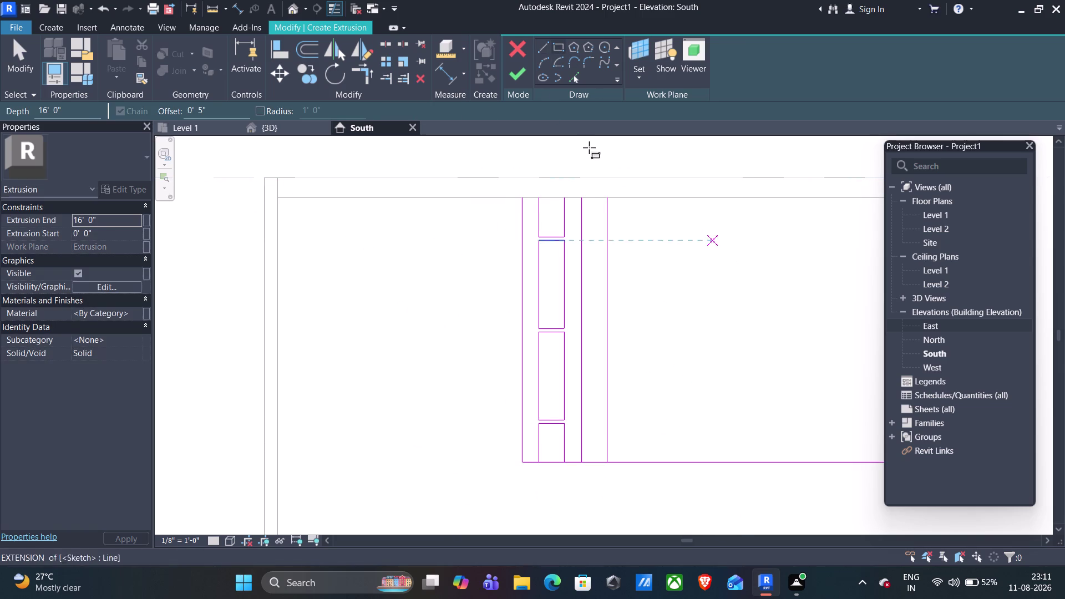
click(543, 45)
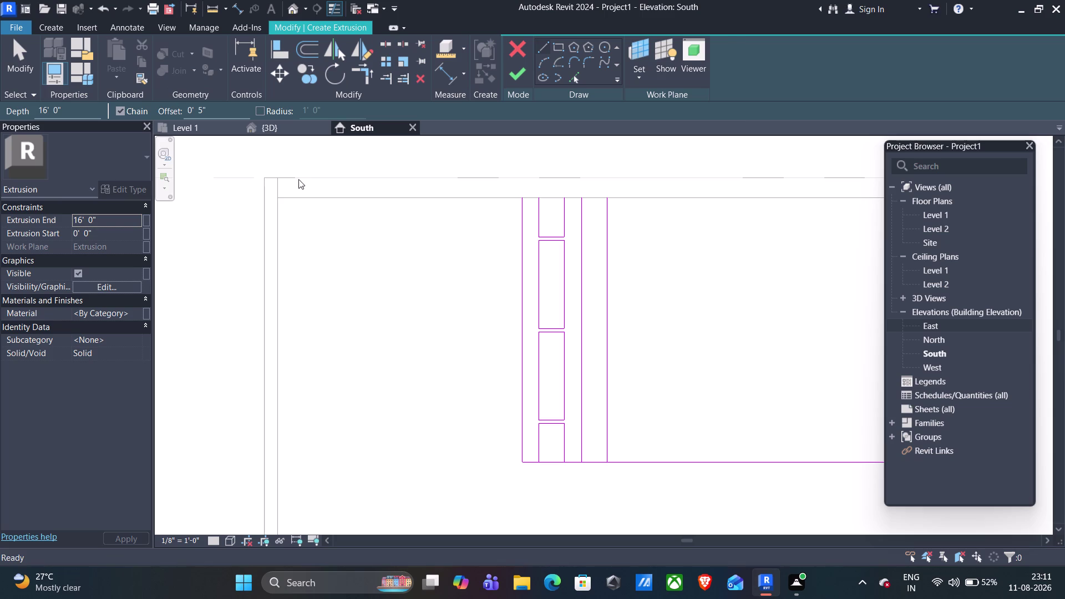
click(608, 198)
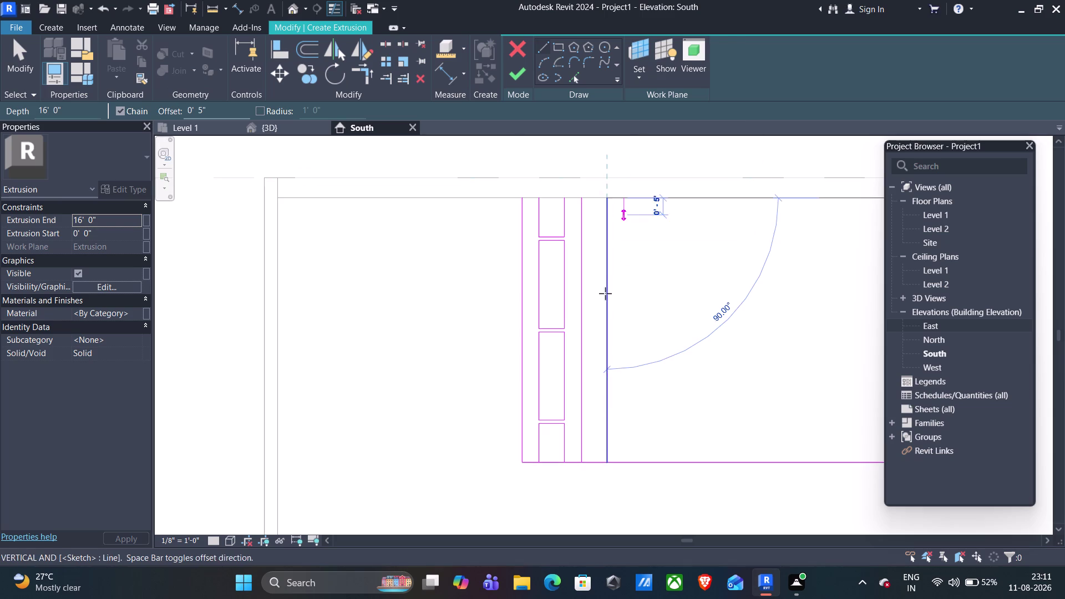
click(608, 460)
key(Escape)
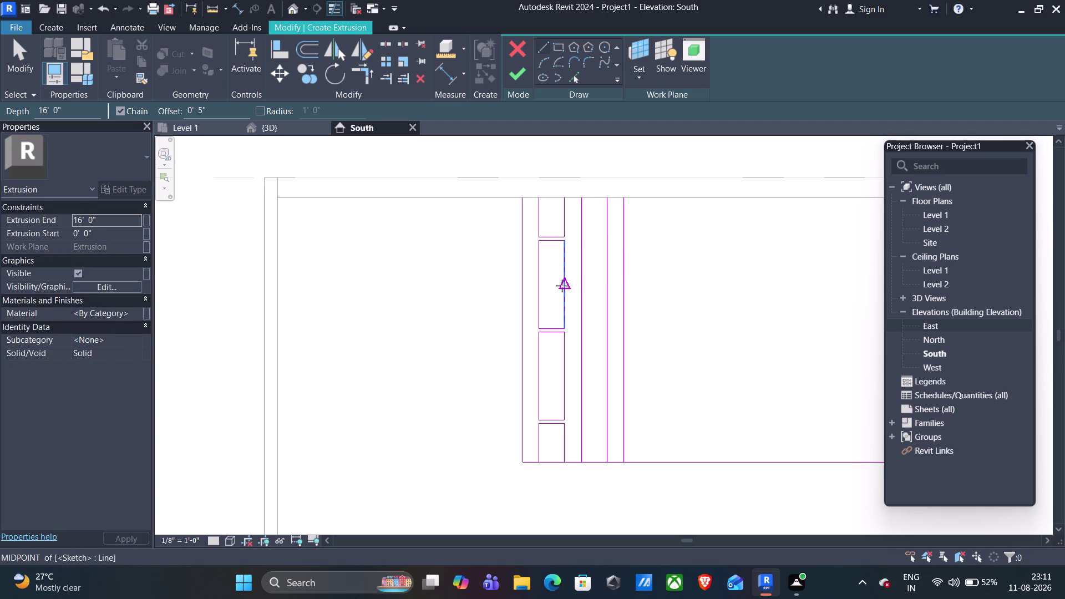
click(202, 112)
key(BackSpace)
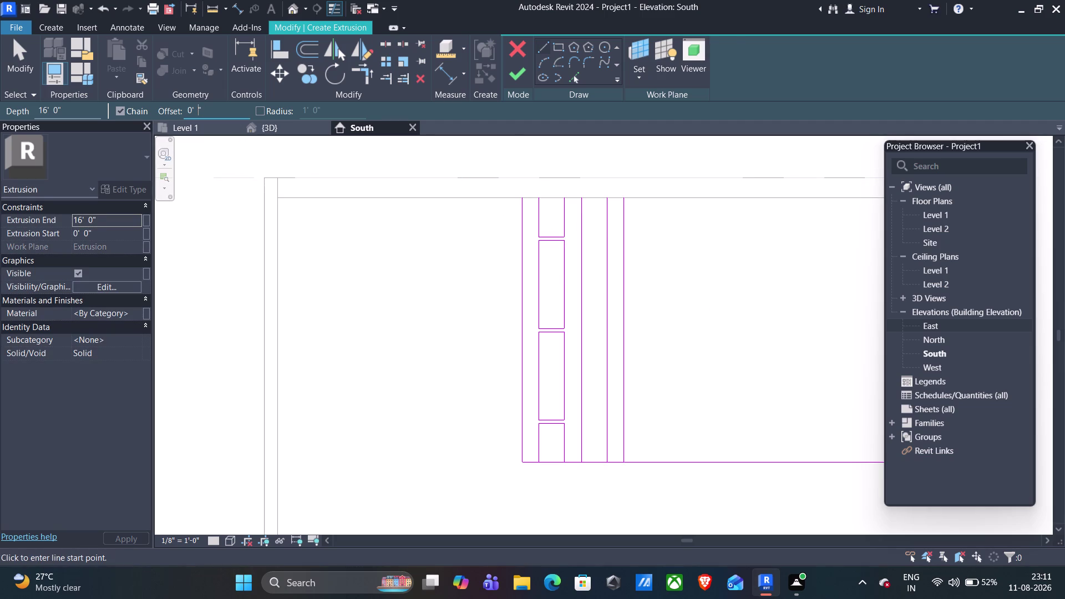
Set a 0.5 offset and draw the horizontal rail line against the new post.
text(0.5)
click(581, 289)
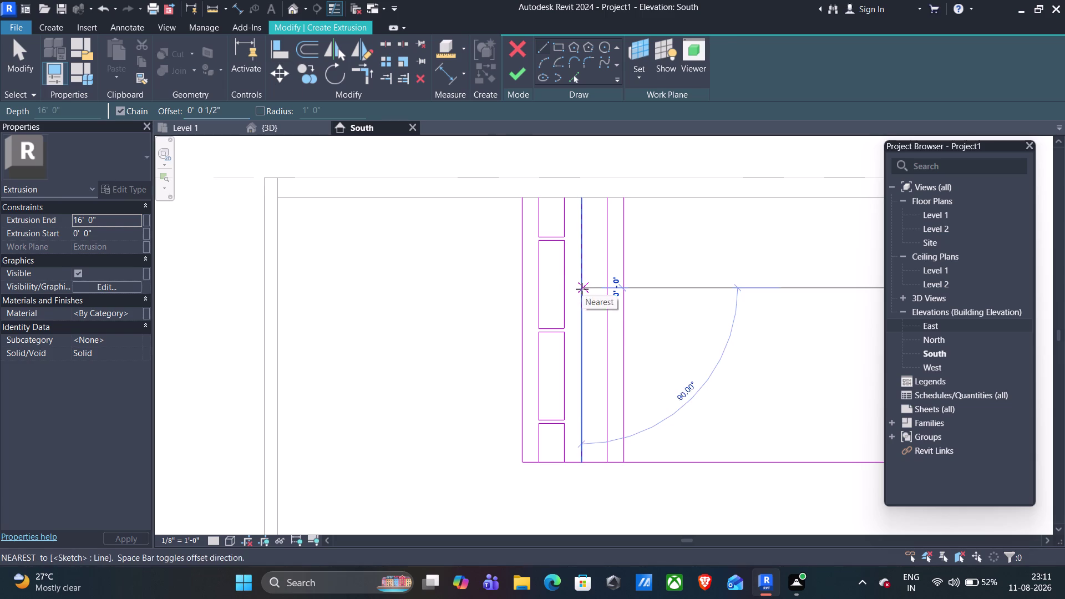
scroll(up, 3)
scroll(up, 3)
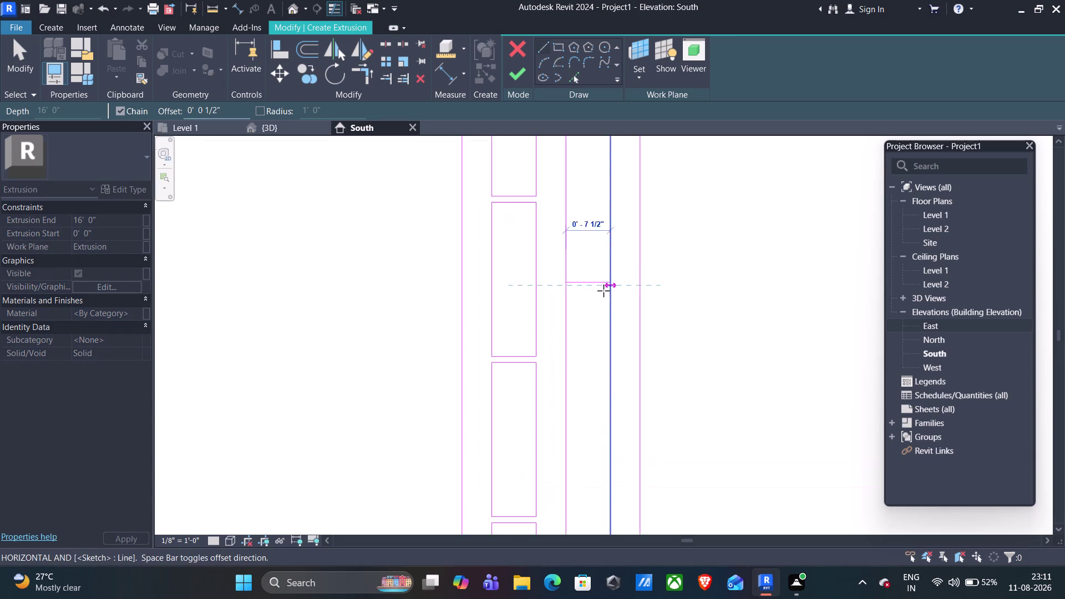
scroll(up, 3)
click(614, 284)
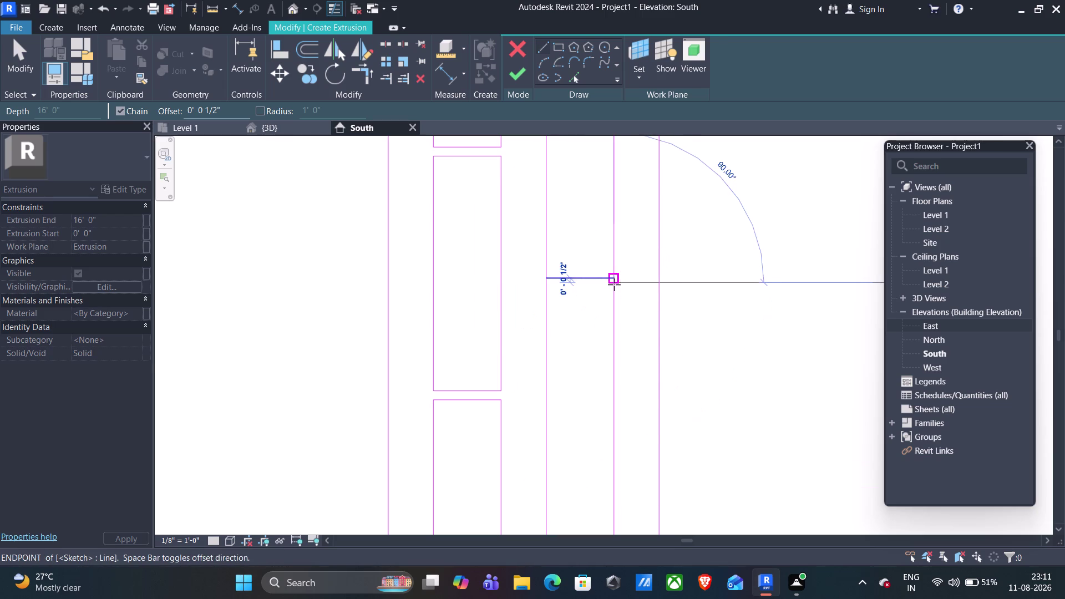
scroll(up, 3)
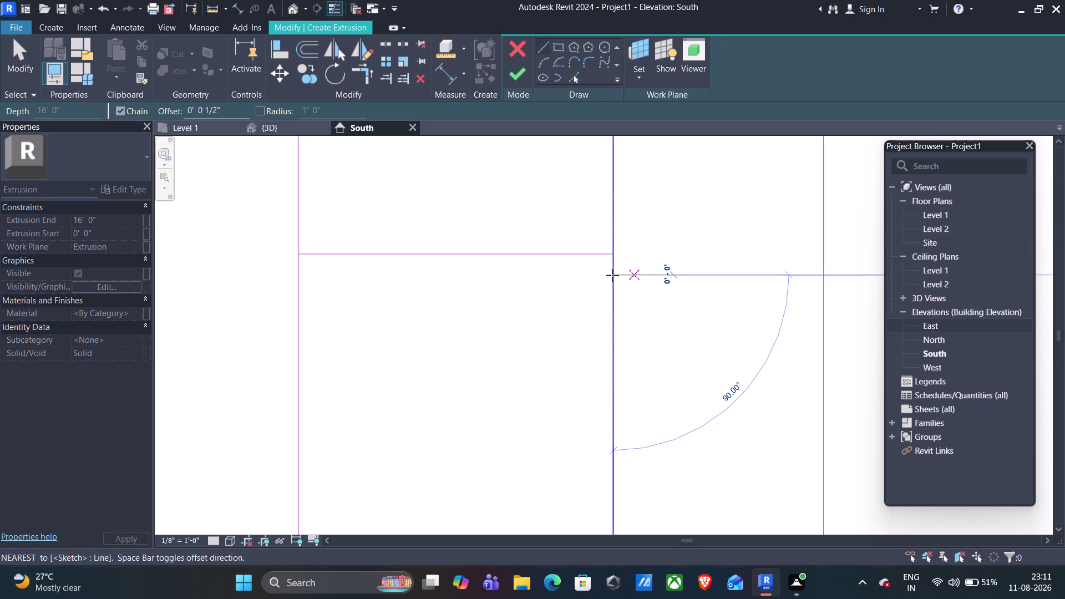
key(Escape)
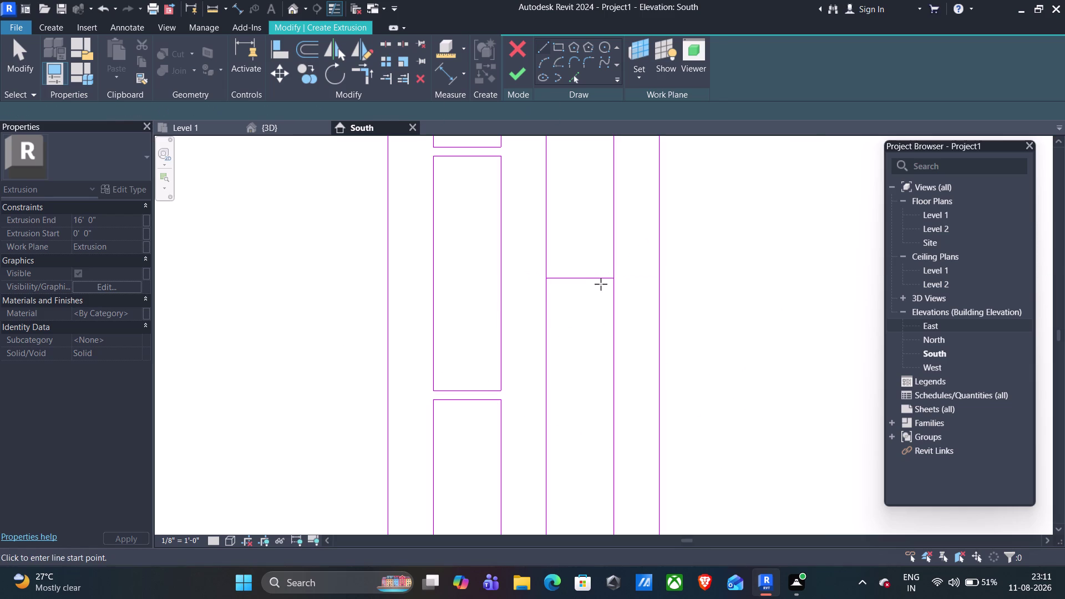
Zoom in and out to inspect the rail across the narrow bay.
scroll(up, 3)
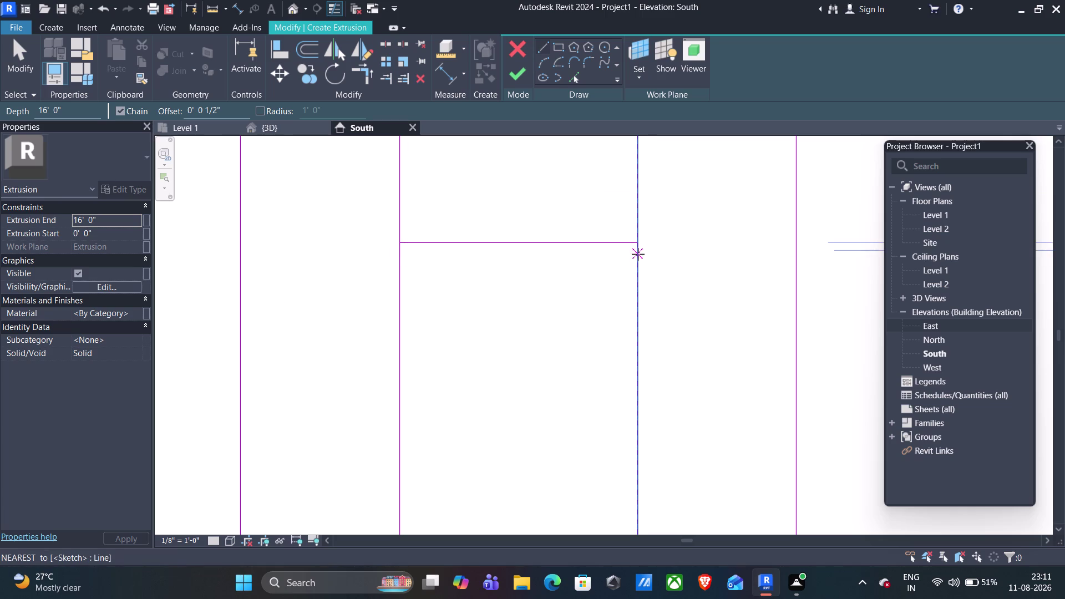
scroll(down, 3)
scroll(down, 3)
scroll(down, 3)
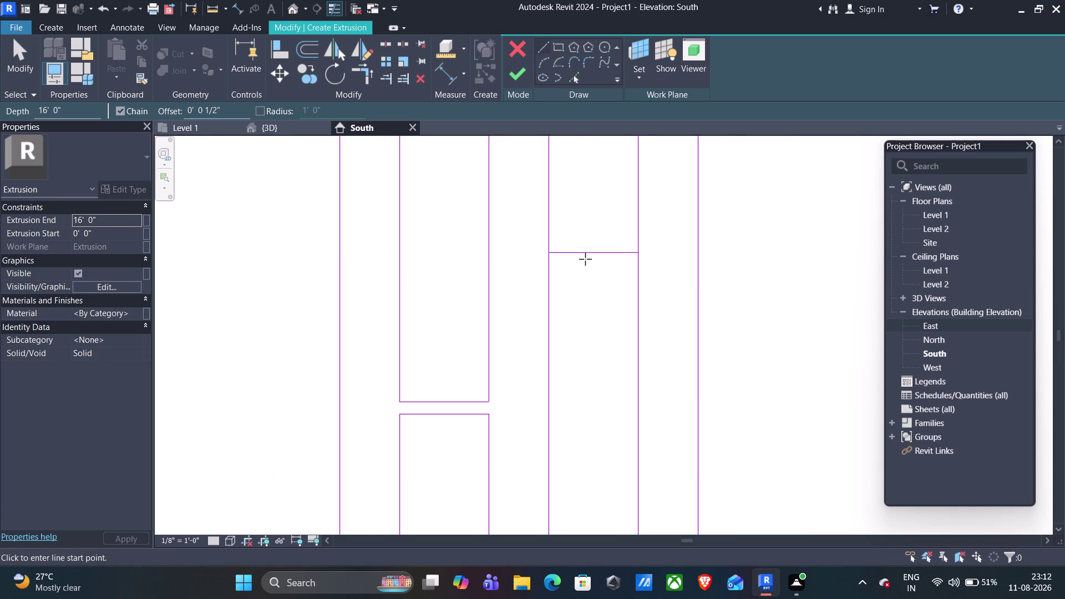
scroll(down, 3)
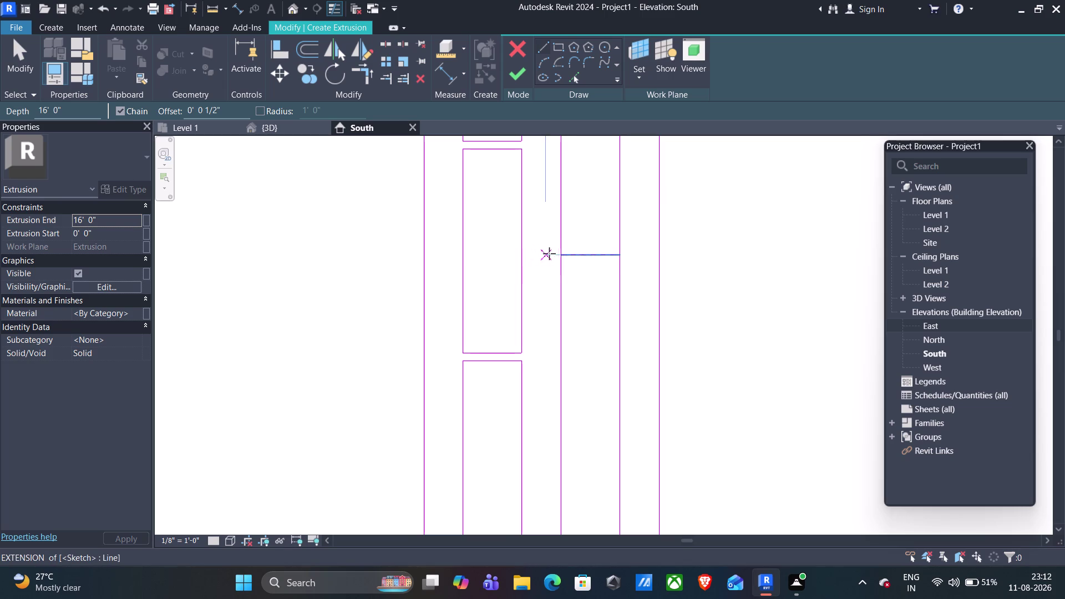
scroll(down, 3)
scroll(down, 3)
scroll(down, 3)
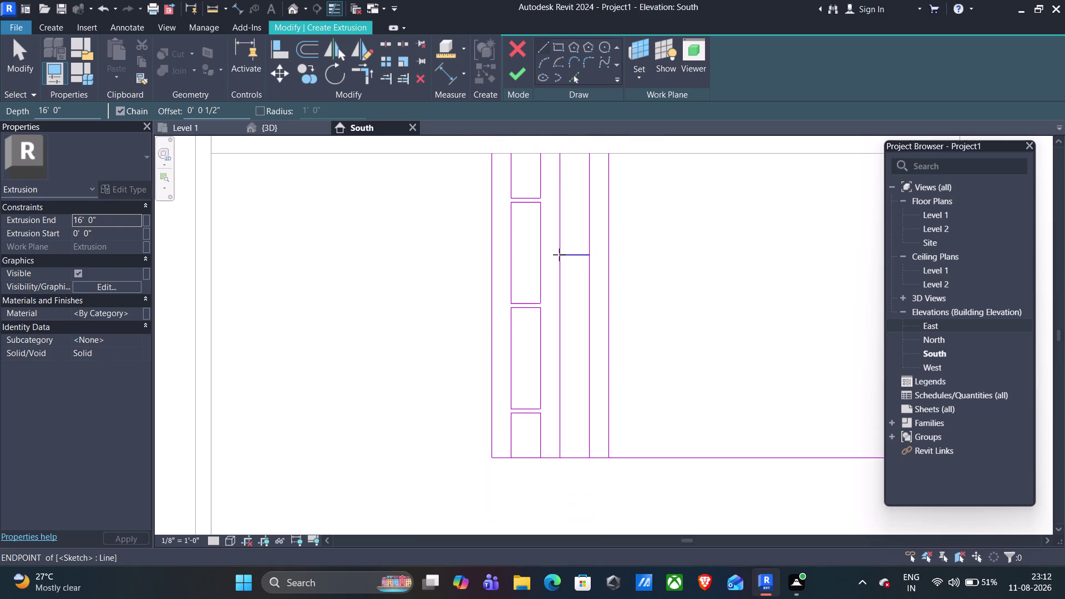
scroll(up, 3)
scroll(up, 3)
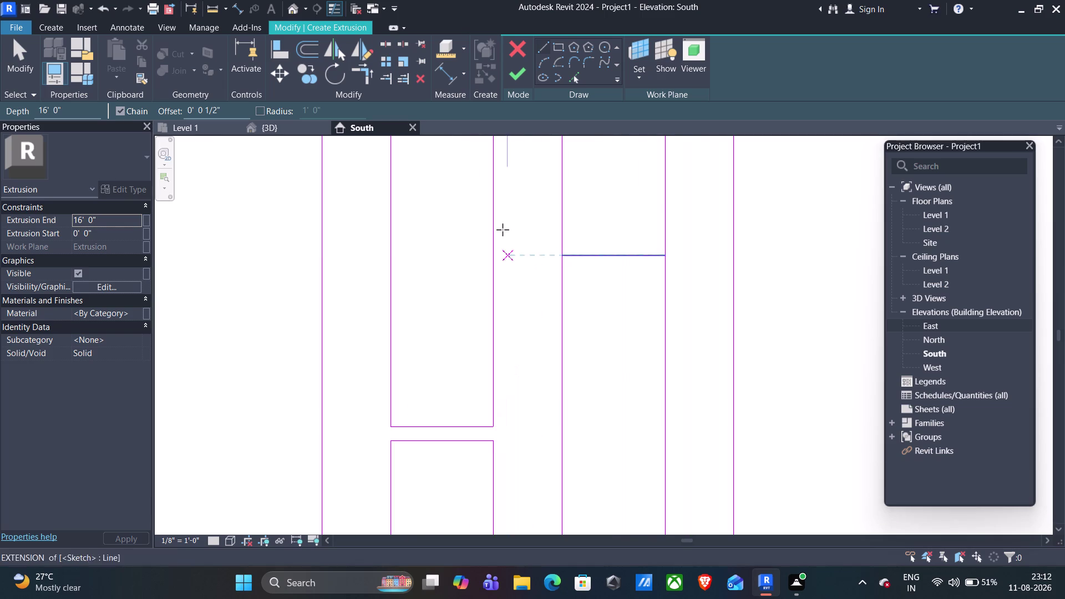
scroll(down, 3)
scroll(down, 3)
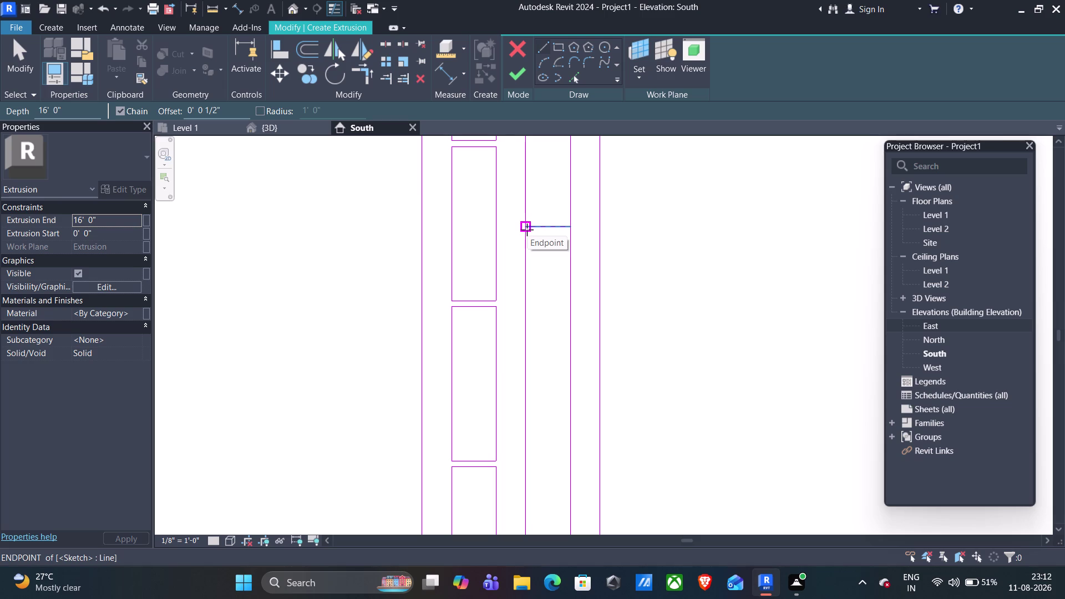
scroll(up, 3)
scroll(up, 3)
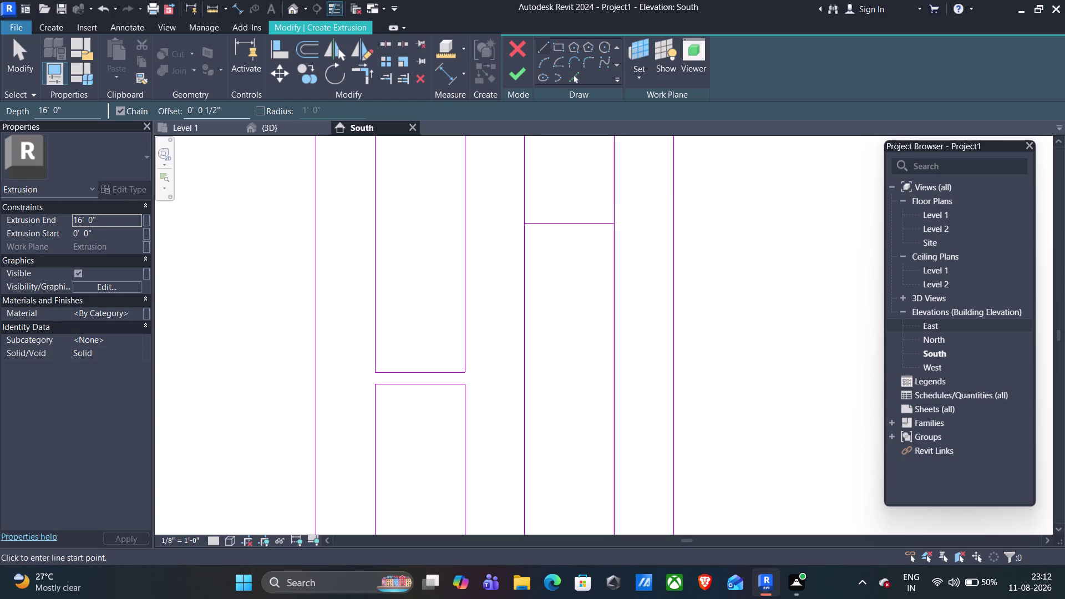
drag(218, 108, 205, 111)
Dismiss the invalid-value error and set the line Offset to 0' 1".
key(1)
click(523, 225)
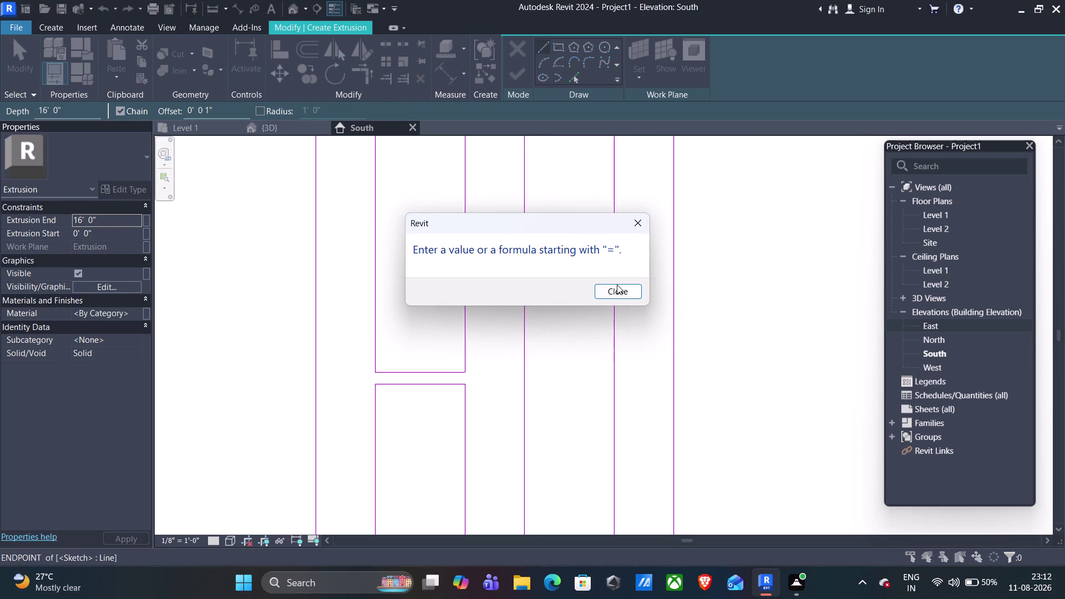
click(617, 285)
click(617, 292)
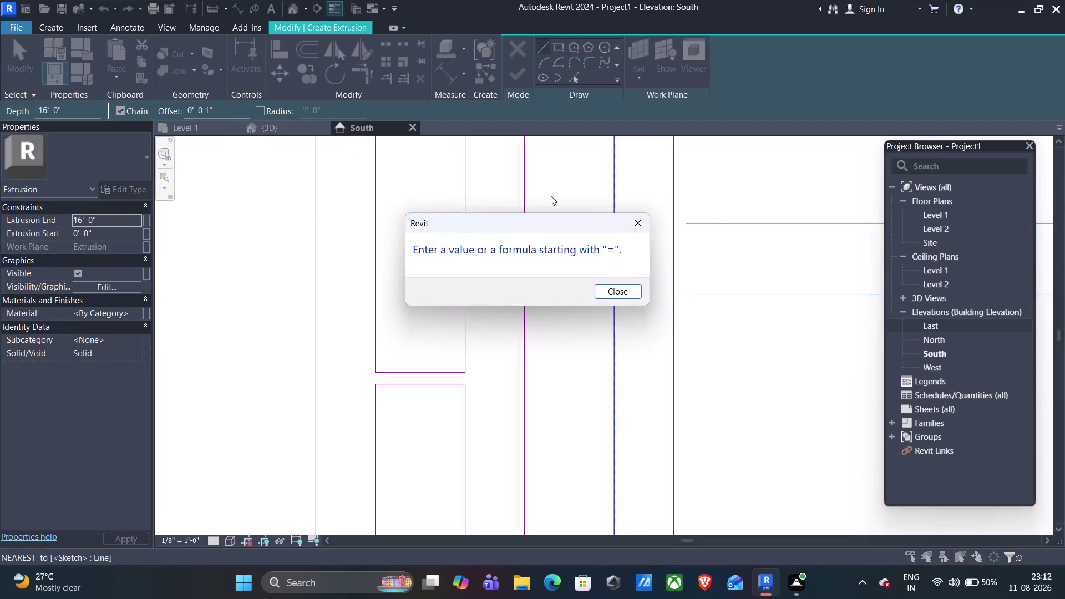
click(633, 216)
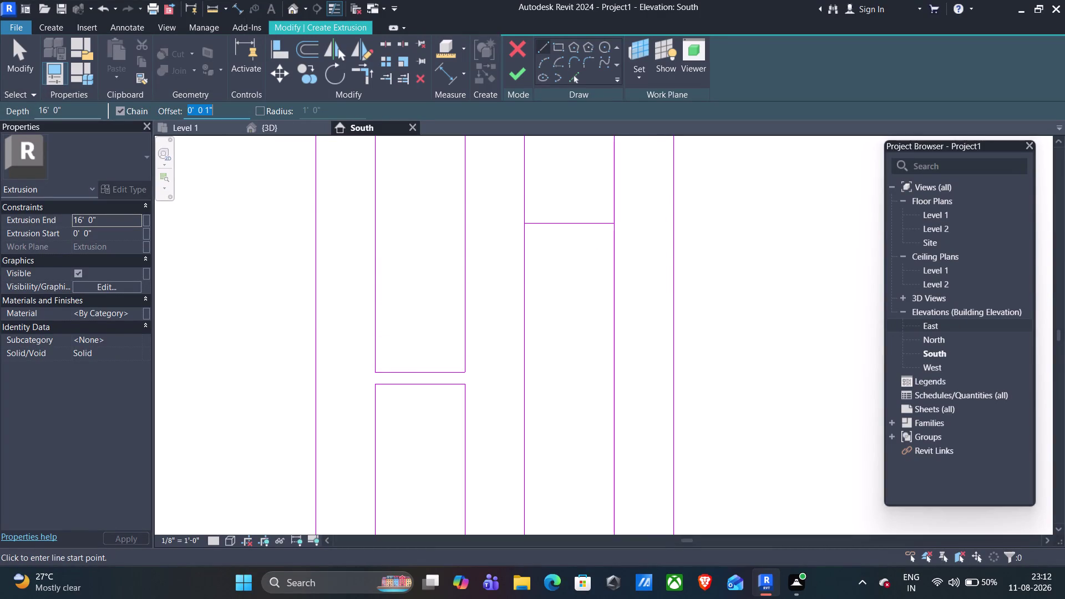
key(Left)
key(Right)
key(Right)
key(Right)
key(Right)
key(Right)
key(Right)
key(BackSpace)
key(BackSpace)
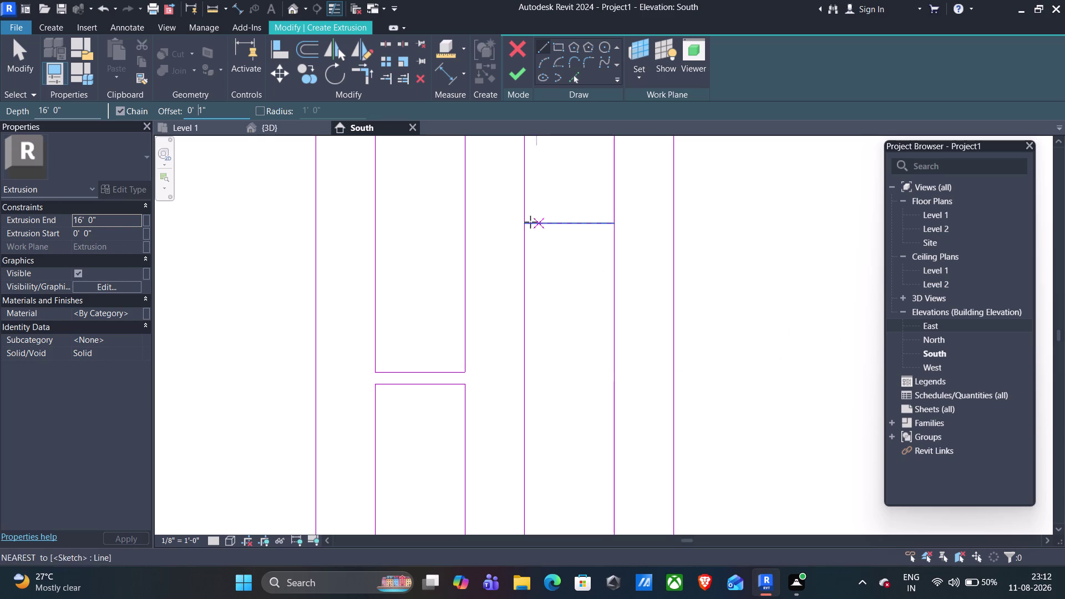
Draw the offset line across the bay, flipped below the first rail line.
click(525, 226)
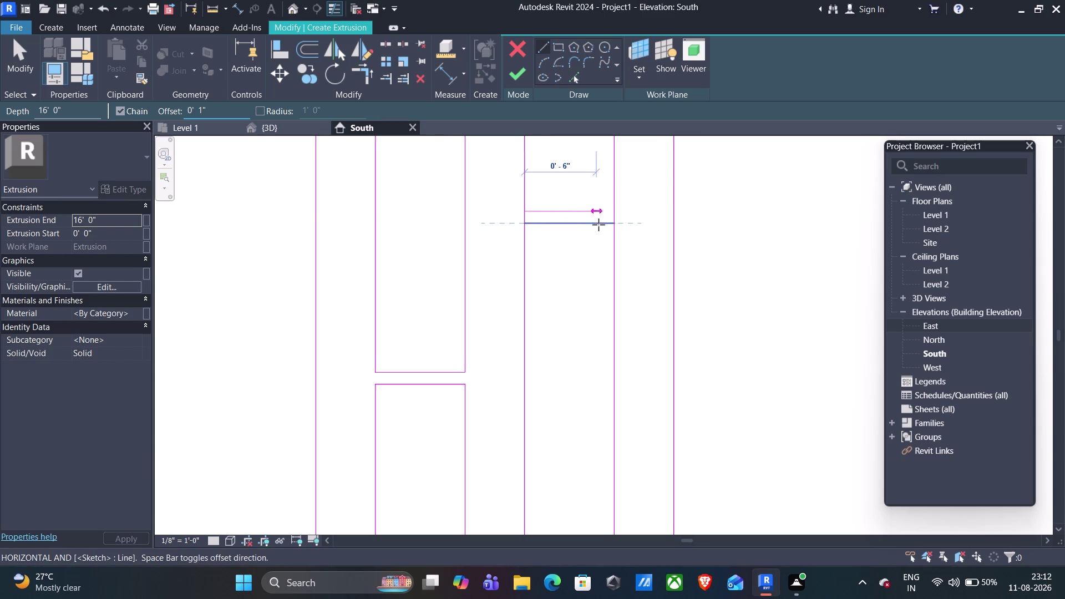
key(space)
click(613, 224)
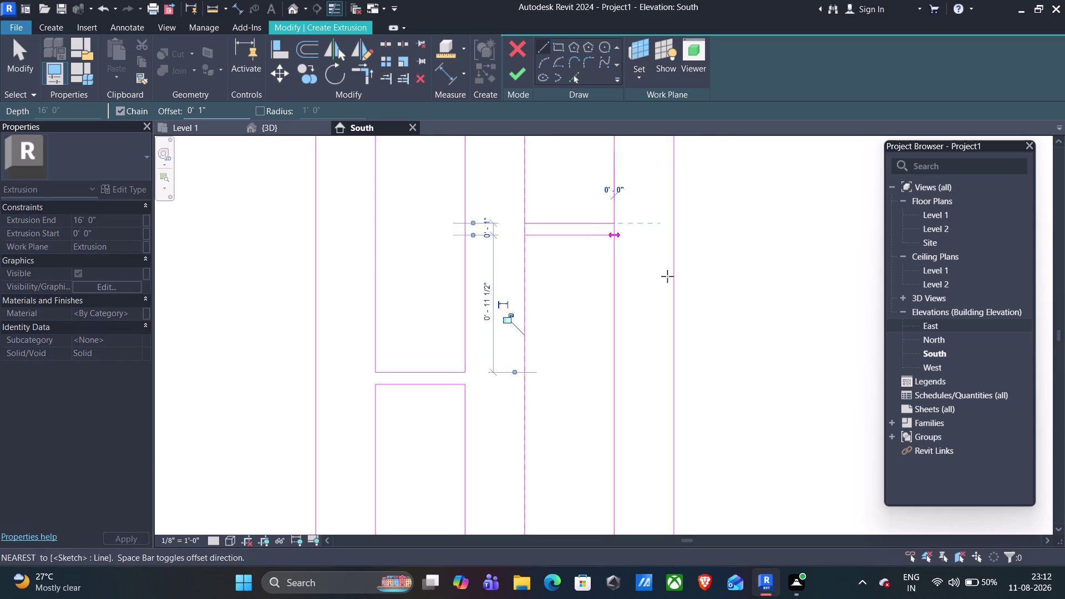
scroll(down, 3)
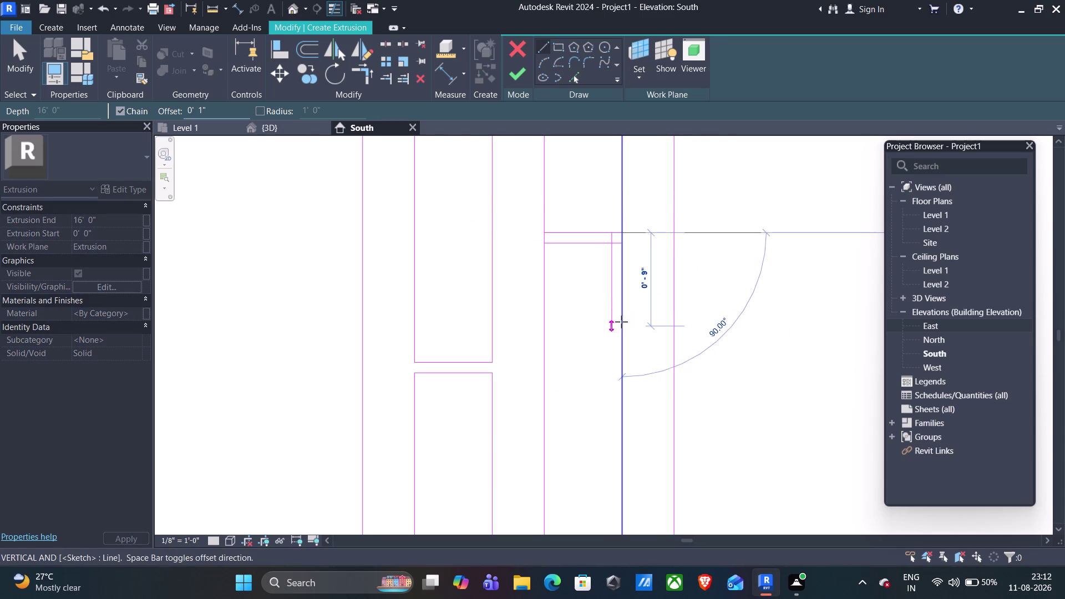
key(Escape)
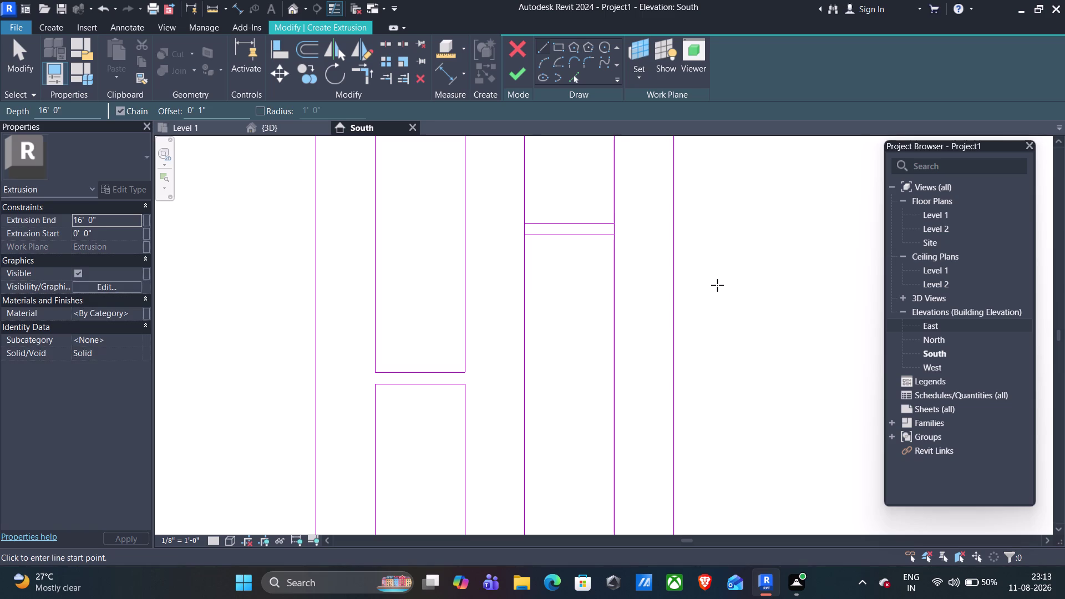
Draw a horizontal lower rail line across the narrow bay.
scroll(down, 3)
middle_drag(753, 411, 749, 339)
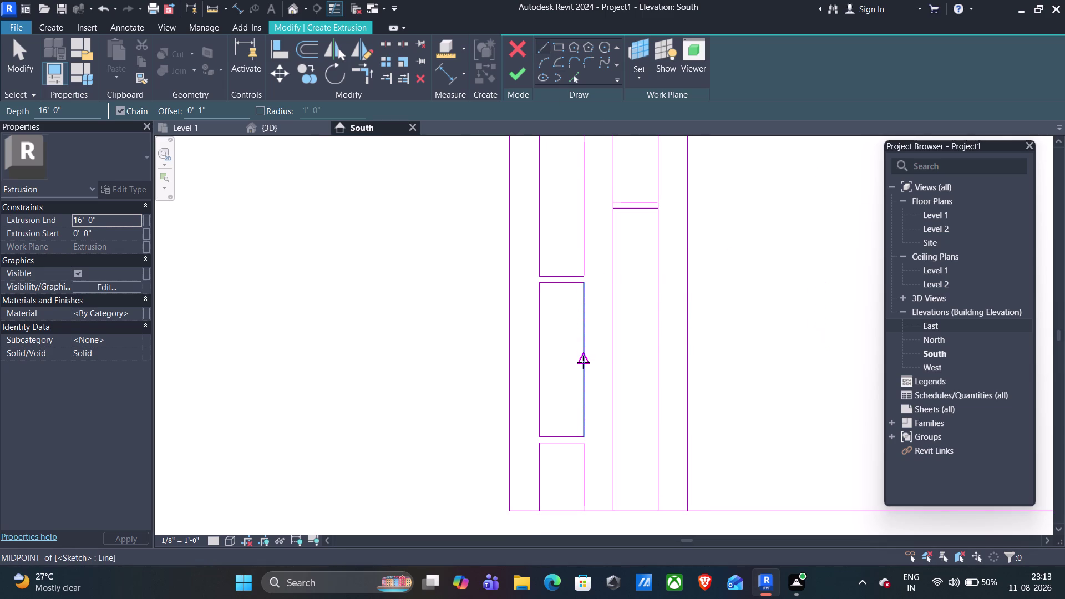
click(613, 362)
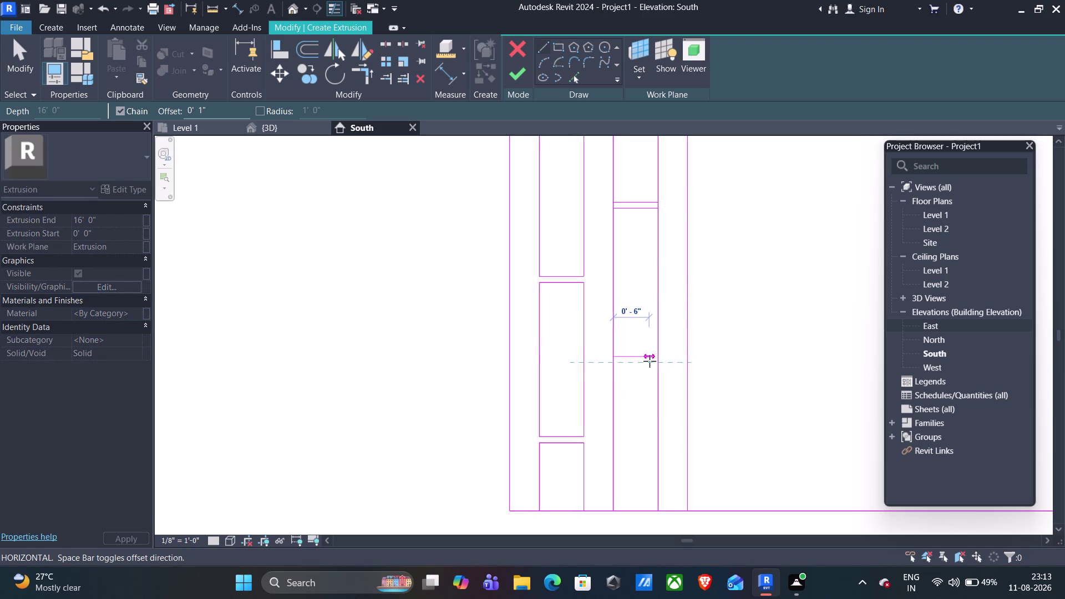
click(658, 361)
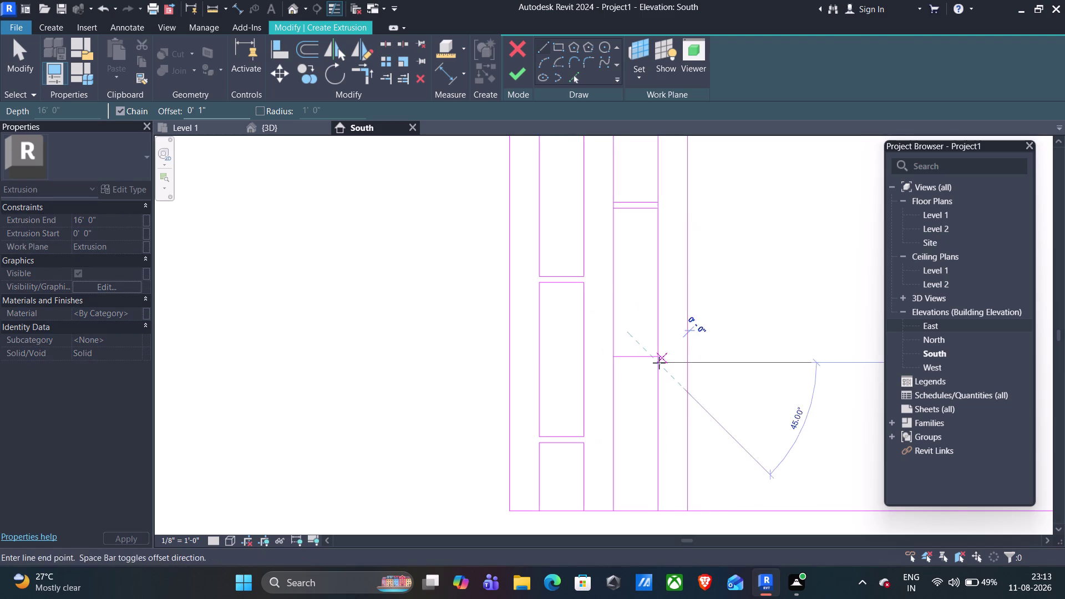
click(659, 362)
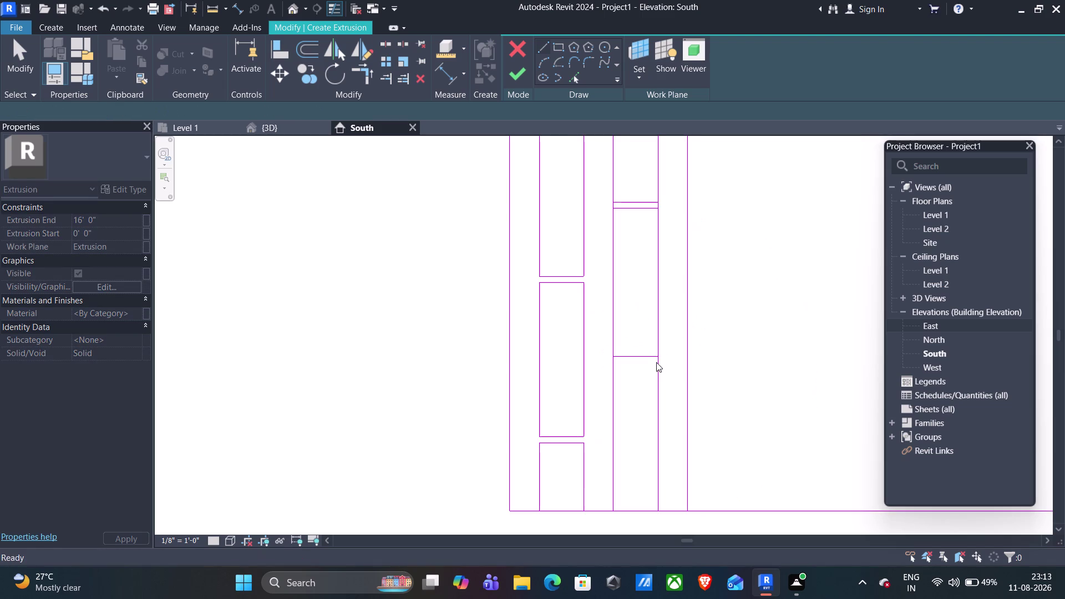
click(540, 47)
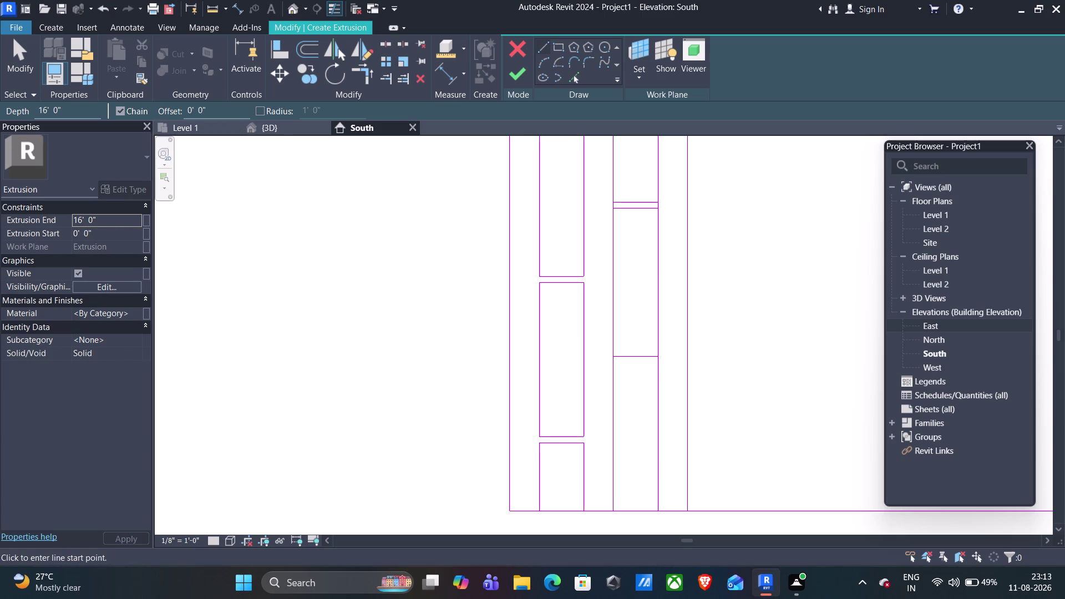
Set Offset to 1" and draw the parallel second line one inch away.
click(200, 109)
key(BackSpace)
key(1)
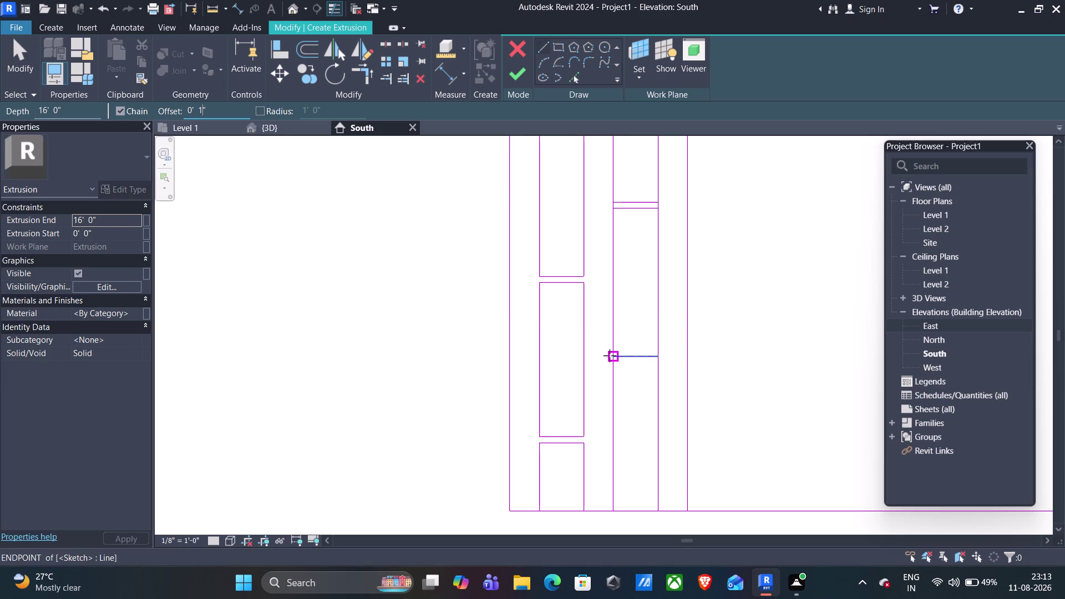
click(614, 356)
key(space)
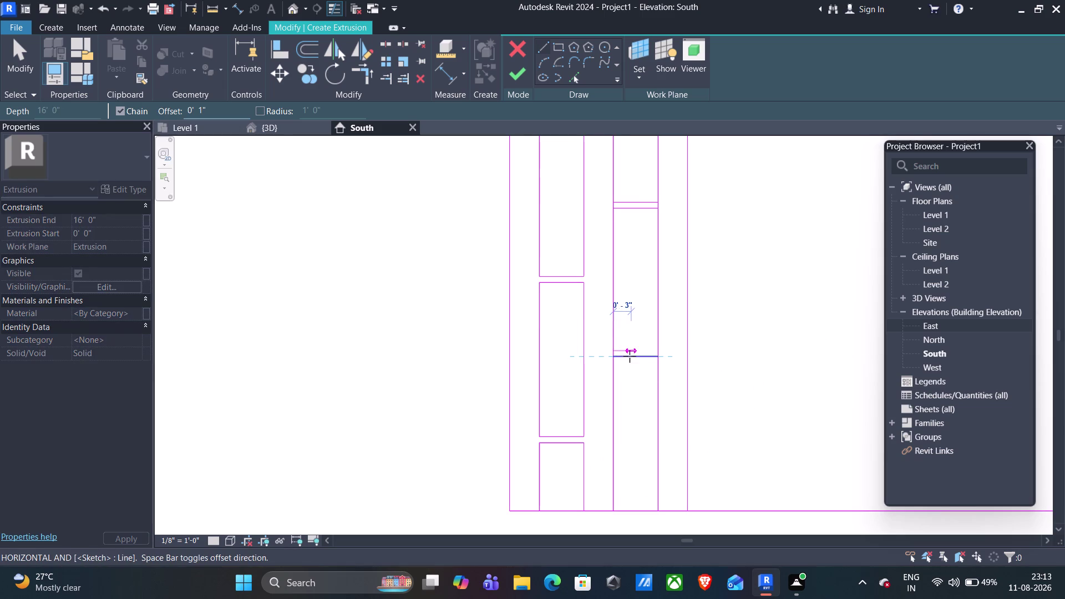
click(658, 355)
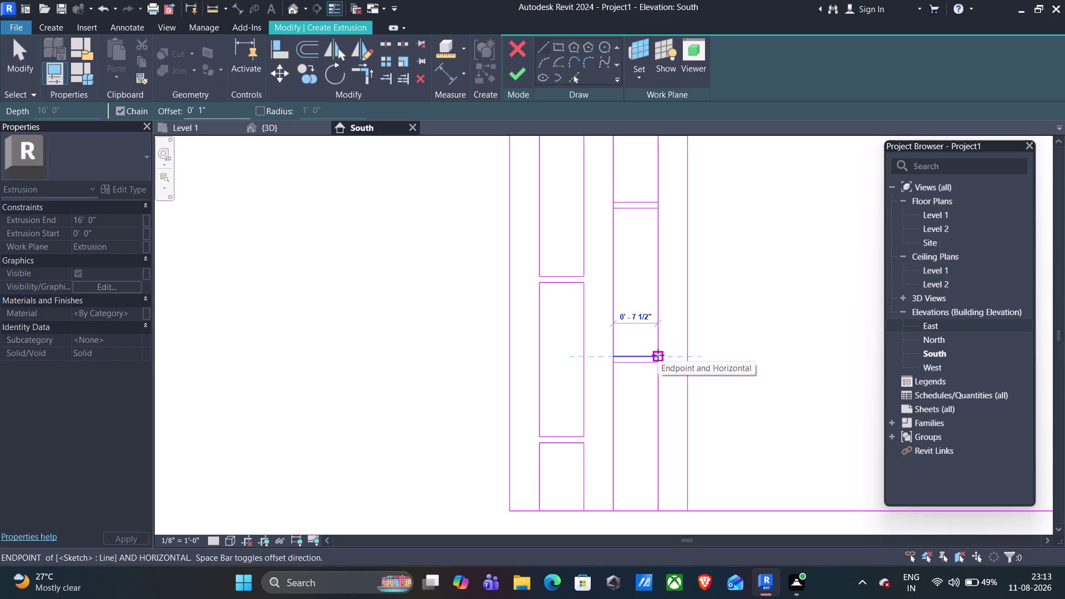
key(Escape)
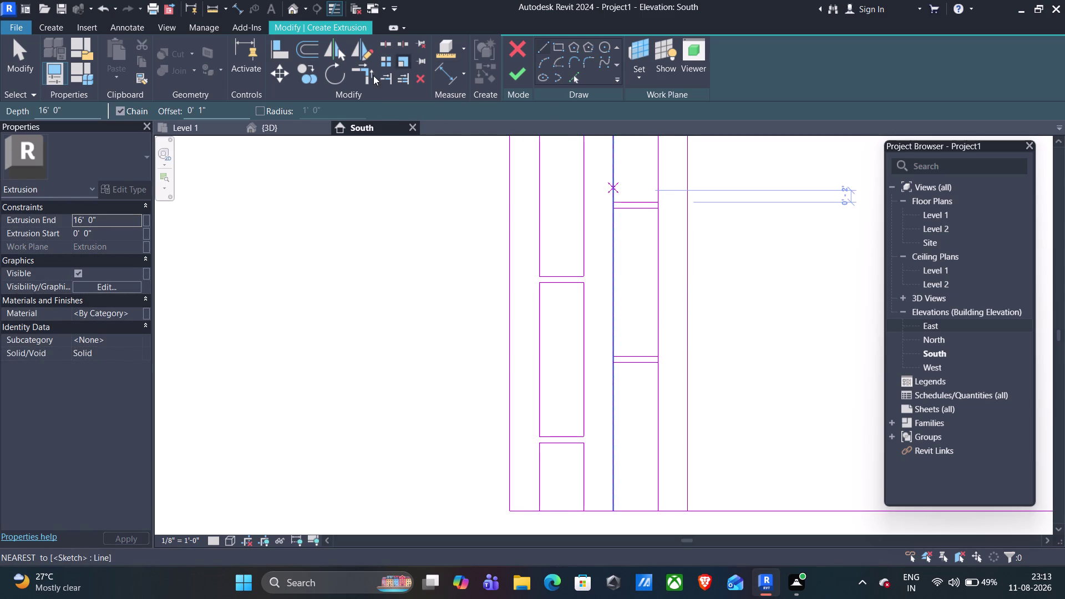
Trim the bay's left side line to the upper rail, unjoining elements when prompted.
click(372, 74)
scroll(up, 3)
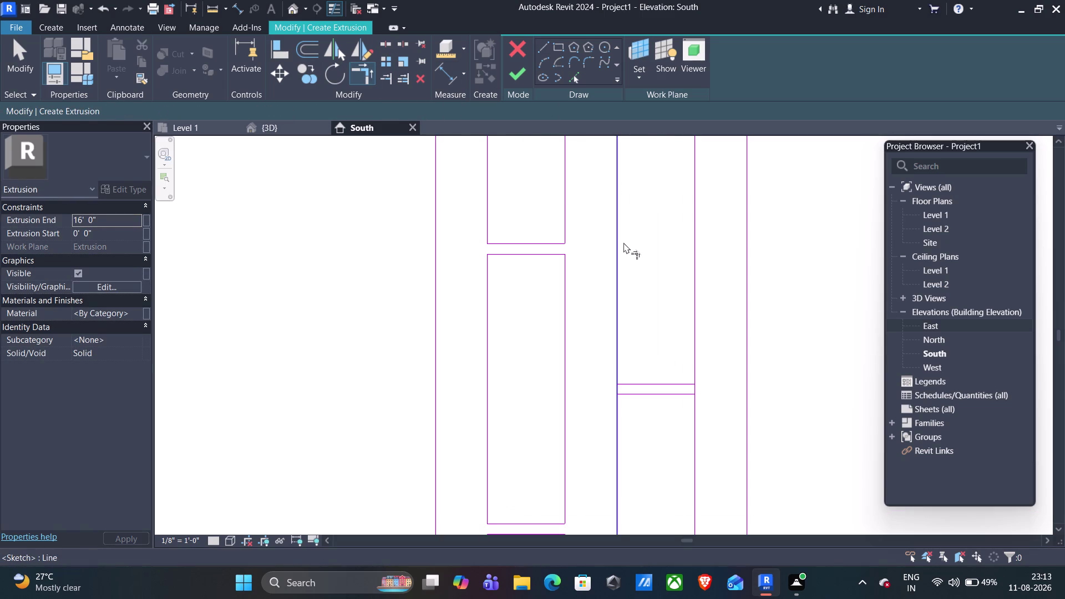
middle_drag(625, 242, 615, 370)
scroll(down, 3)
middle_drag(631, 289, 610, 356)
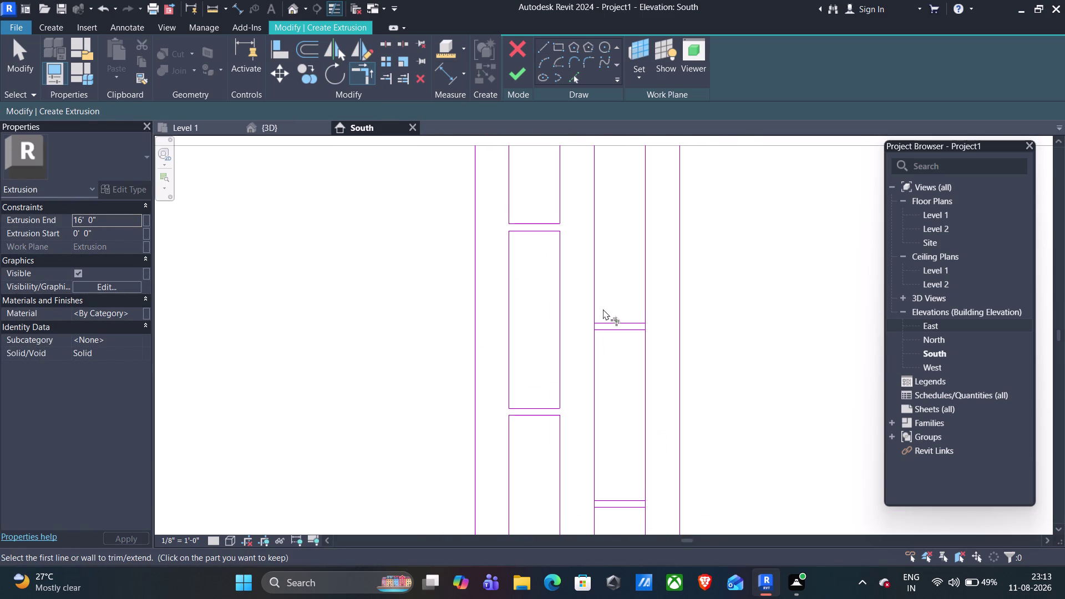
click(605, 317)
click(596, 302)
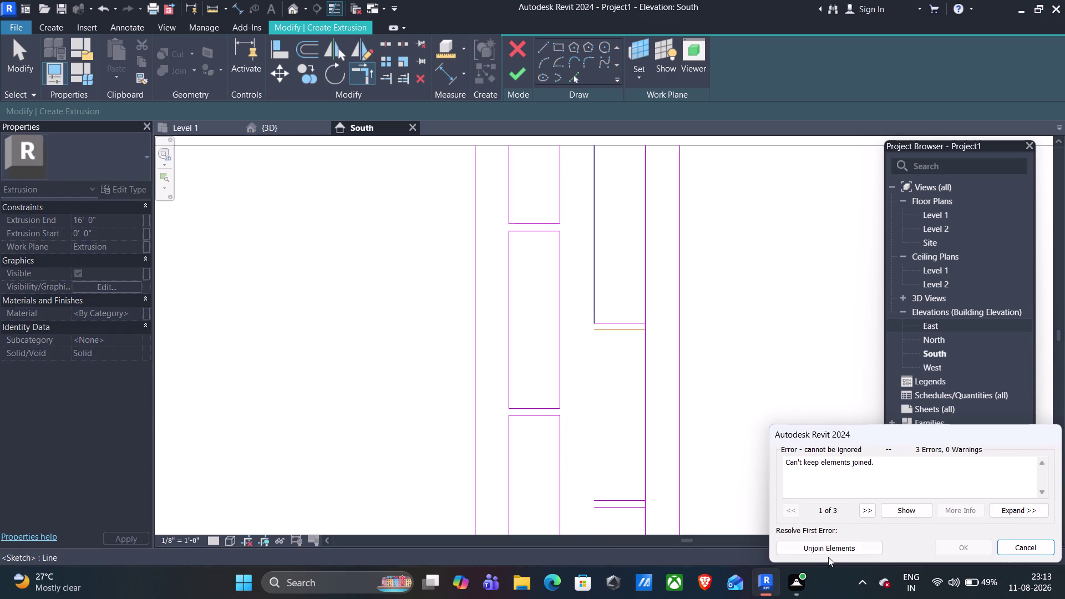
click(830, 546)
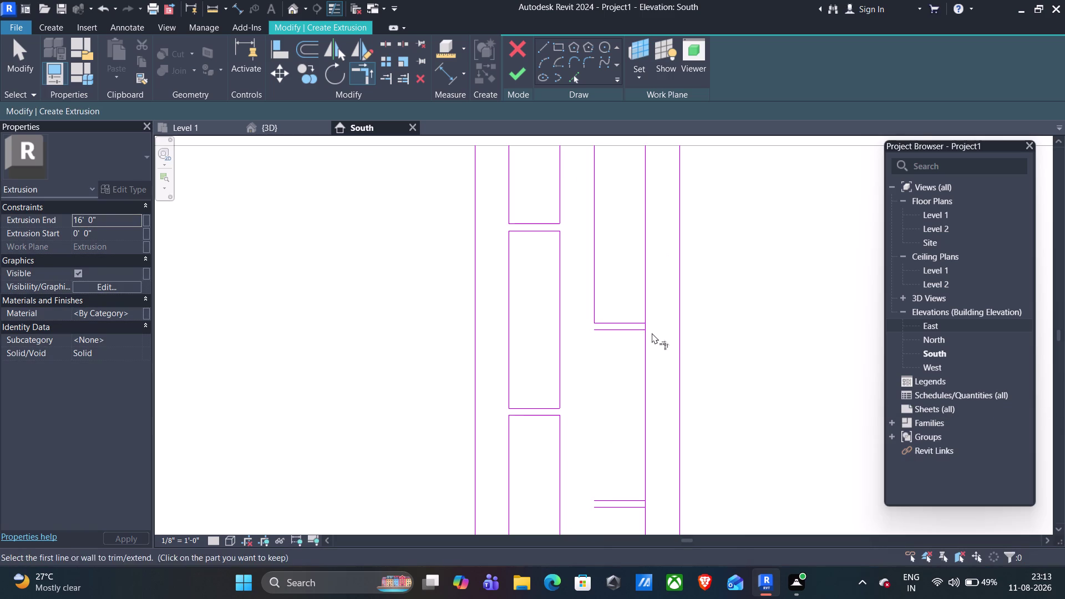
Trim the bay's right side line to the upper rail, unjoining elements again.
click(635, 321)
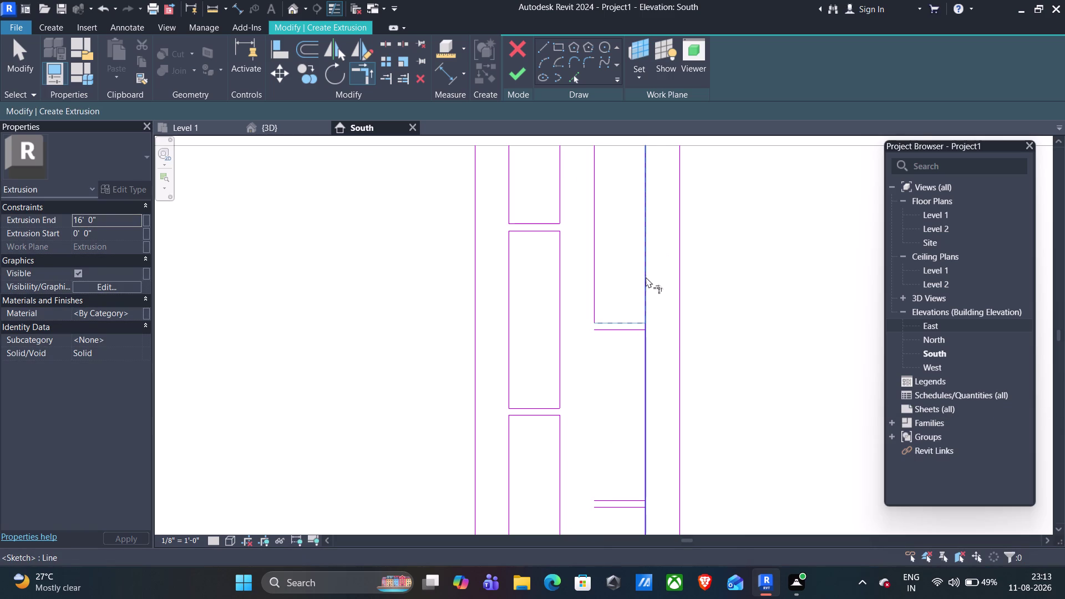
click(645, 280)
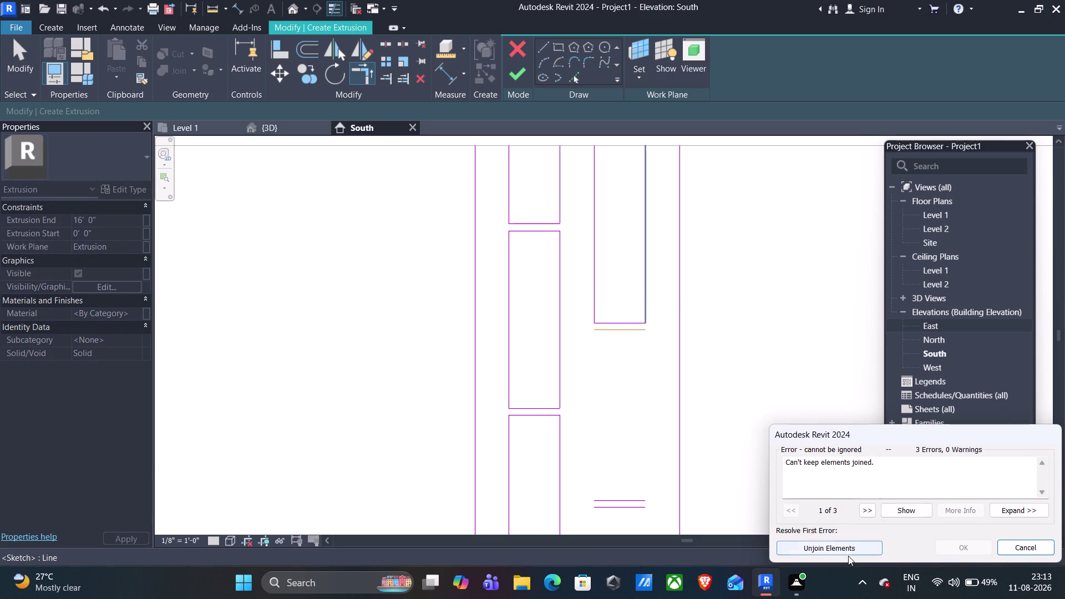
click(847, 555)
click(540, 50)
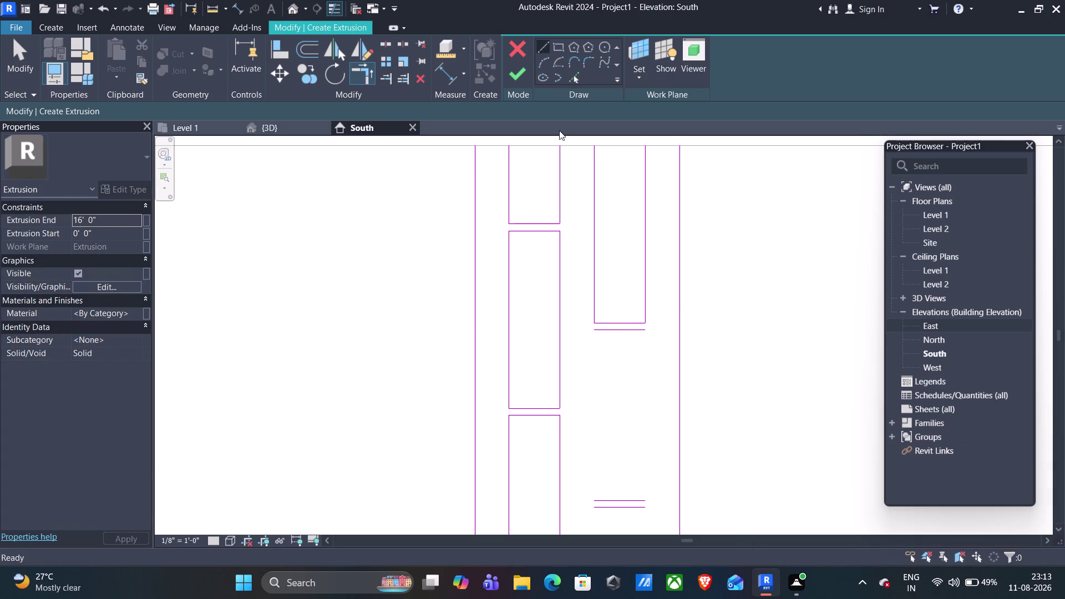
click(593, 330)
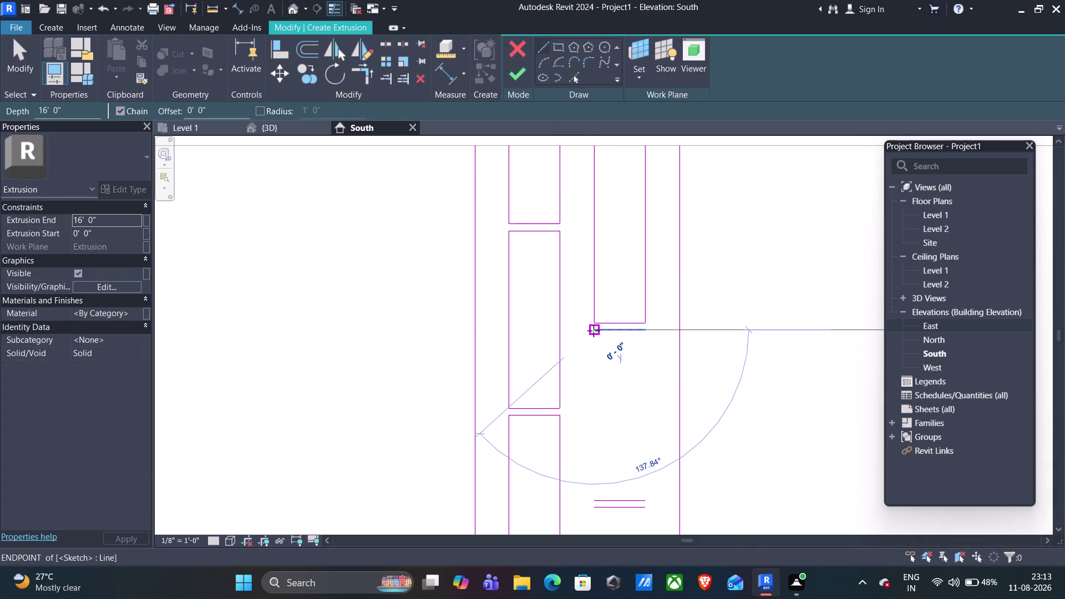
Draw the right strip's rail and post lines down to the bay's bottom edge.
click(595, 502)
click(646, 331)
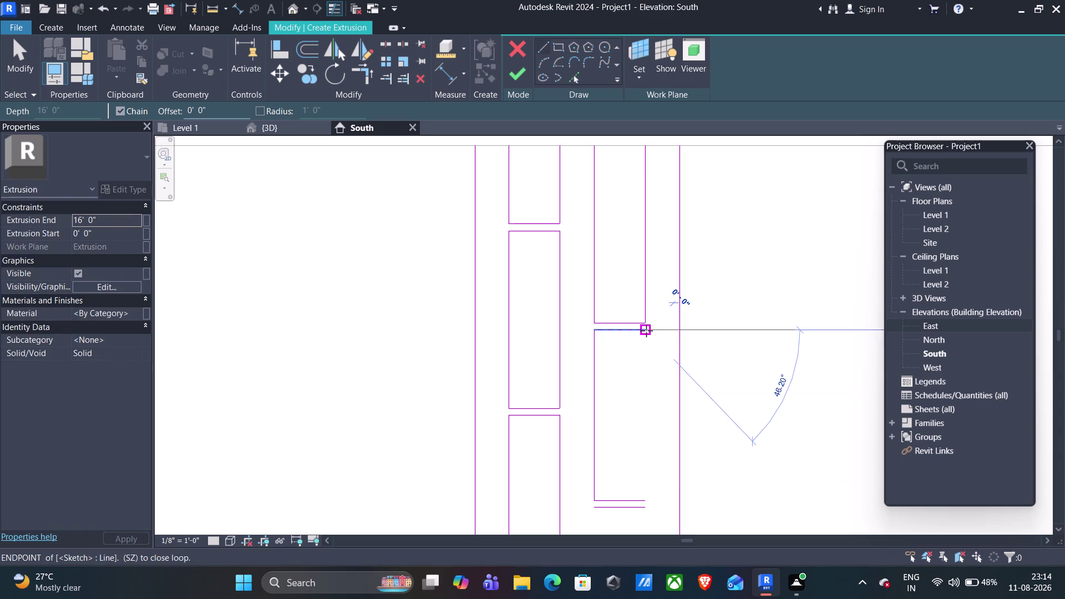
click(645, 500)
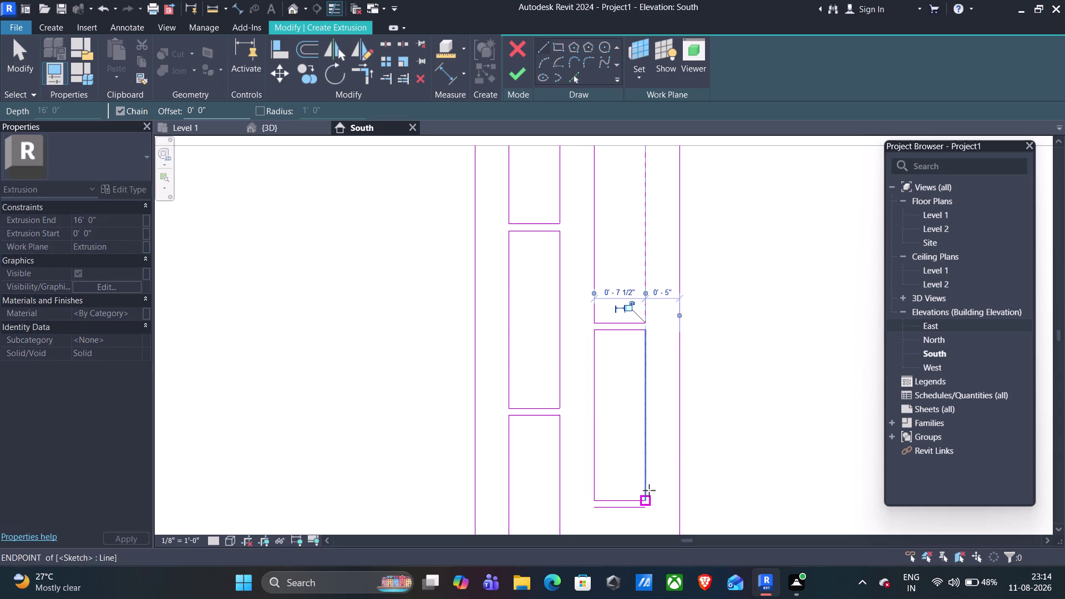
middle_drag(718, 486, 744, 347)
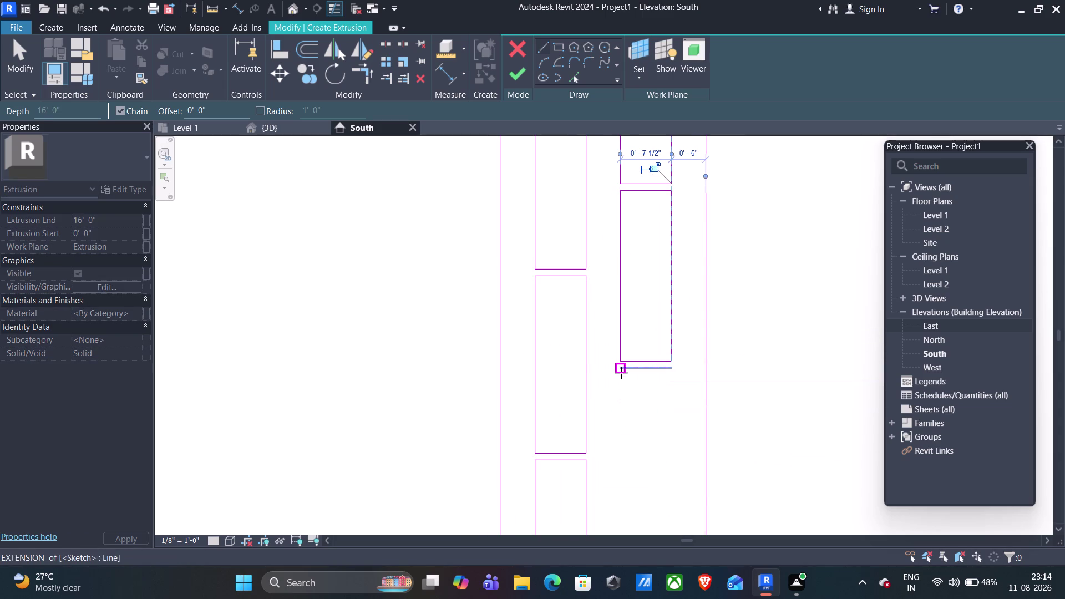
click(621, 373)
middle_drag(628, 448, 626, 393)
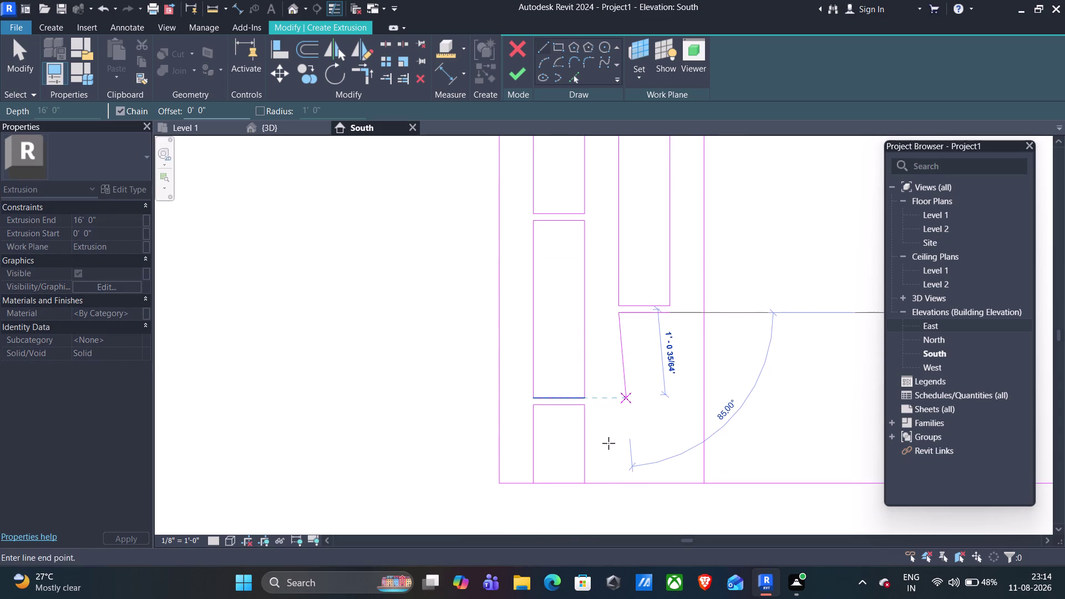
click(618, 484)
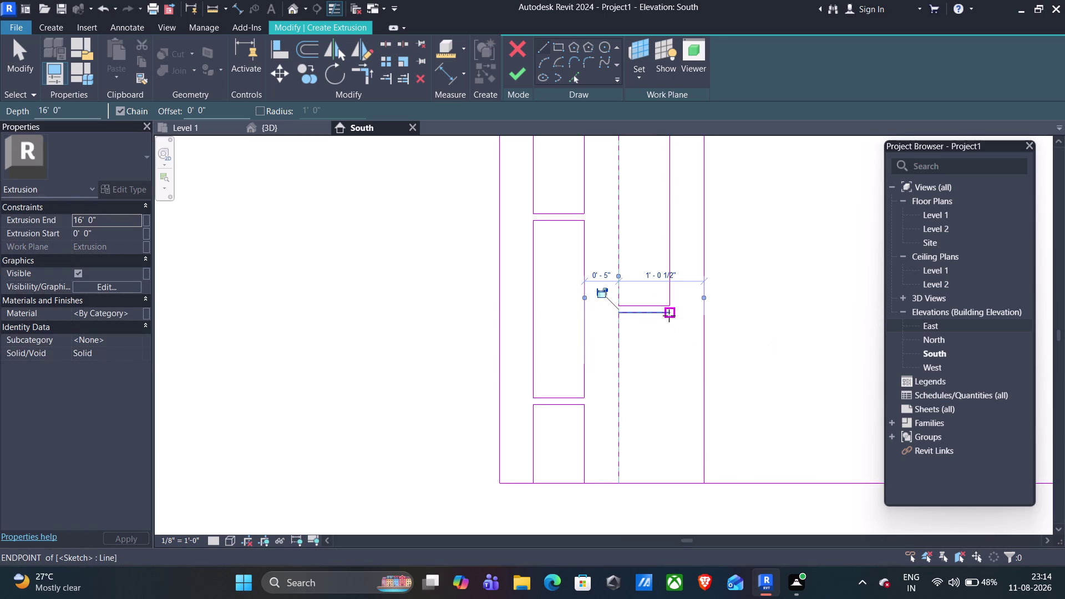
click(669, 314)
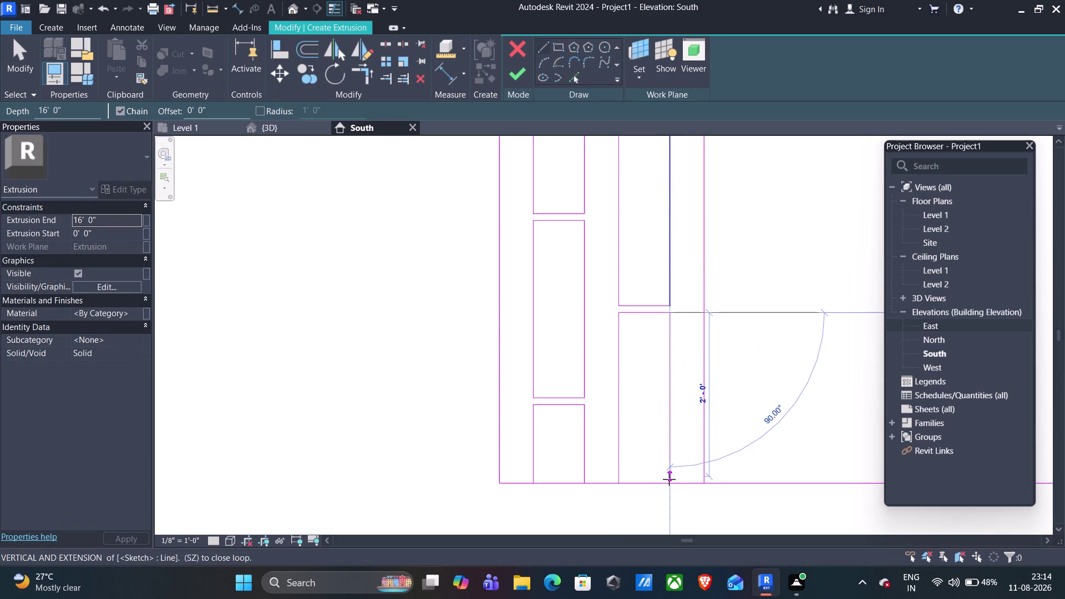
click(670, 481)
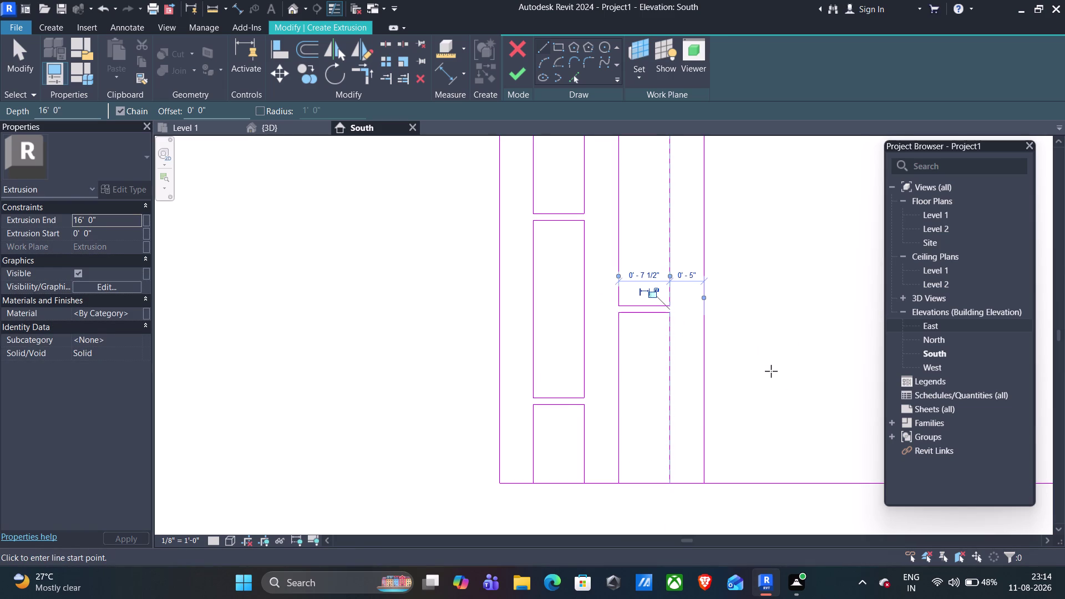
End the line chain and pan out to view the whole sketch.
key(Escape)
scroll(down, 3)
middle_drag(766, 344, 711, 436)
scroll(down, 3)
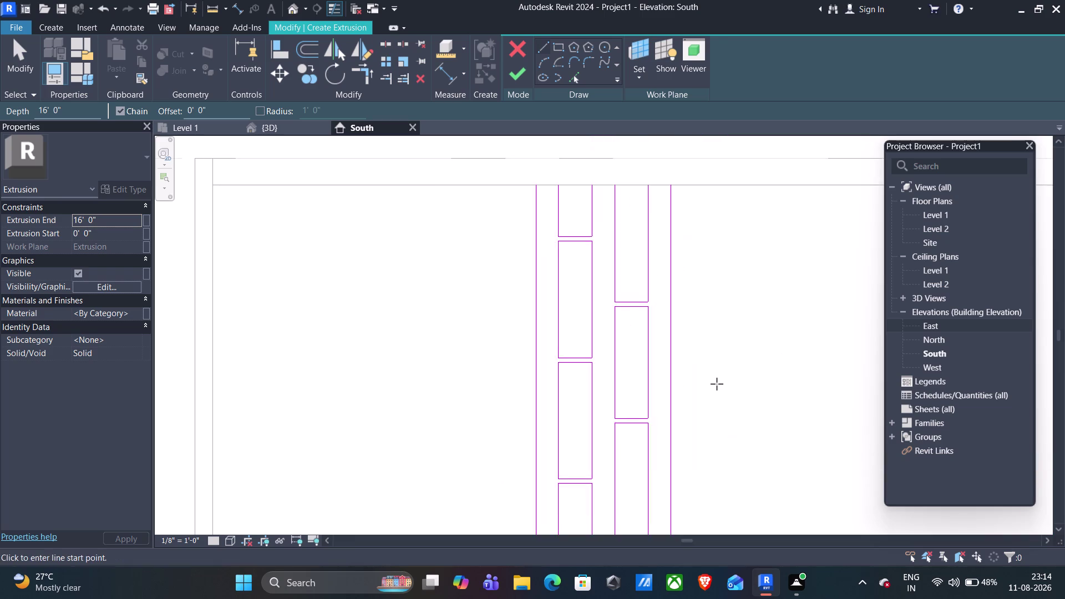
scroll(down, 3)
middle_drag(735, 401, 726, 367)
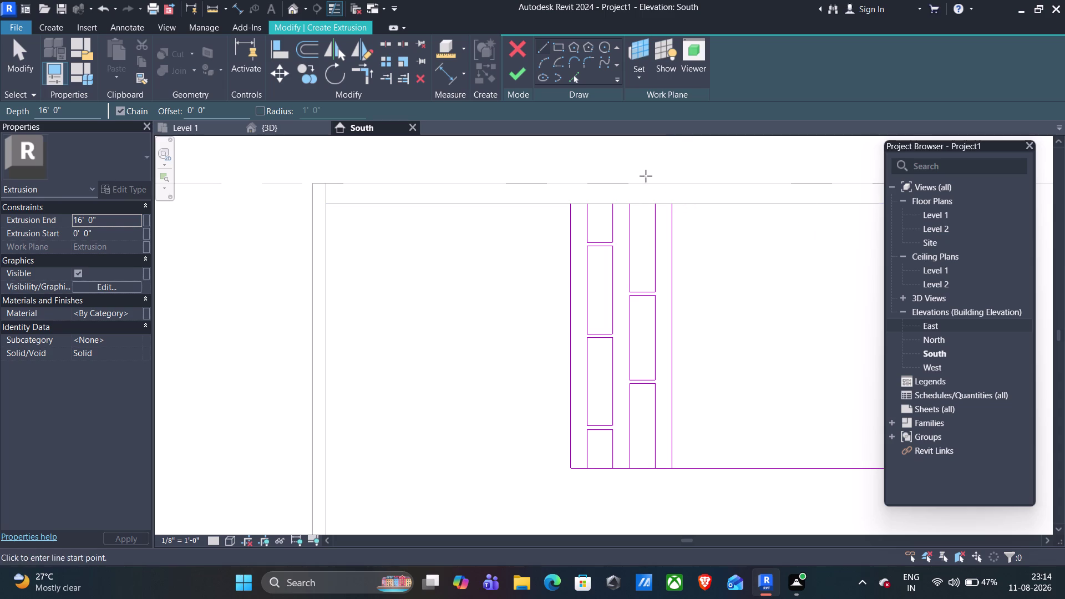
key(Escape)
drag(690, 186, 686, 204)
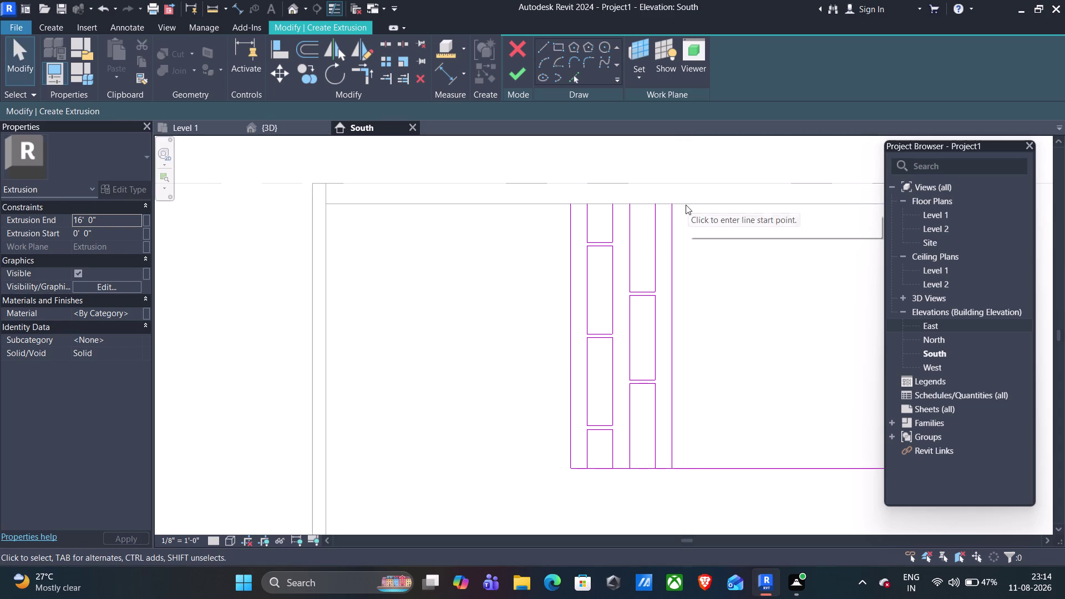
drag(687, 204, 582, 419)
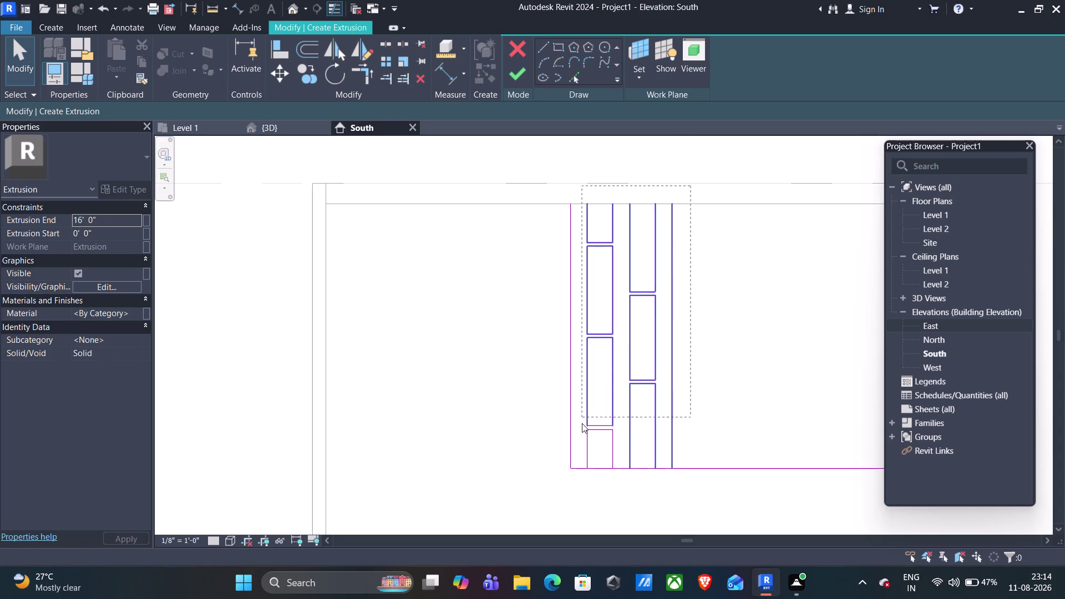
drag(582, 420, 583, 447)
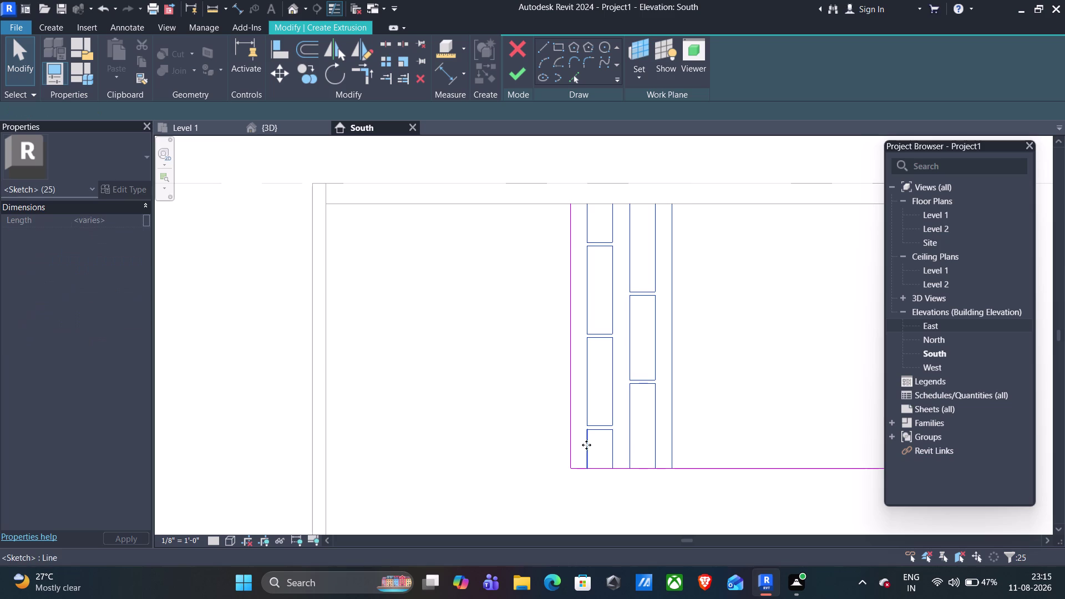
click(311, 69)
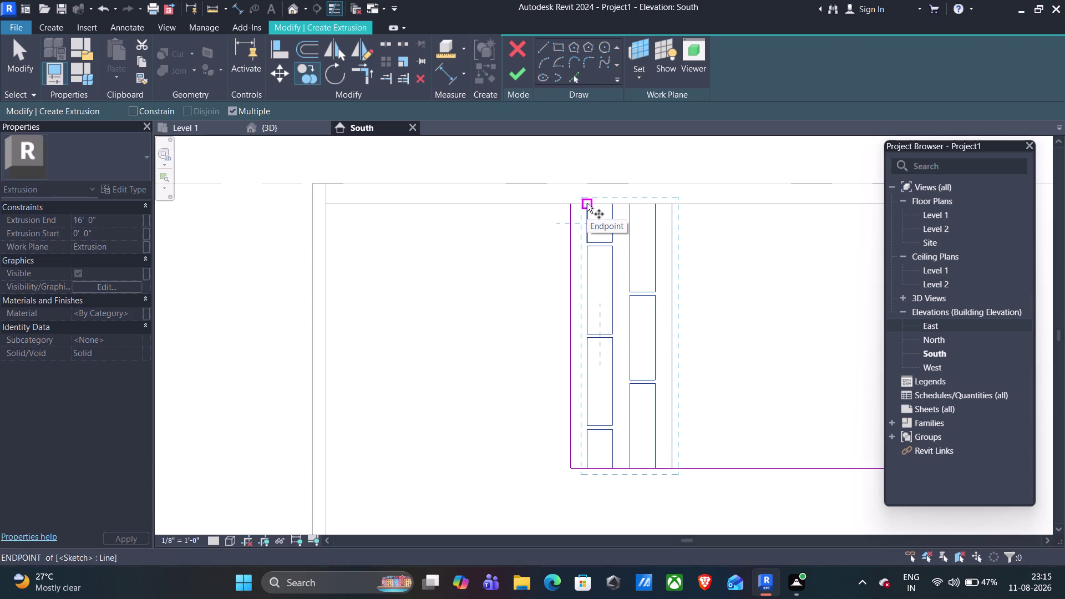
click(587, 203)
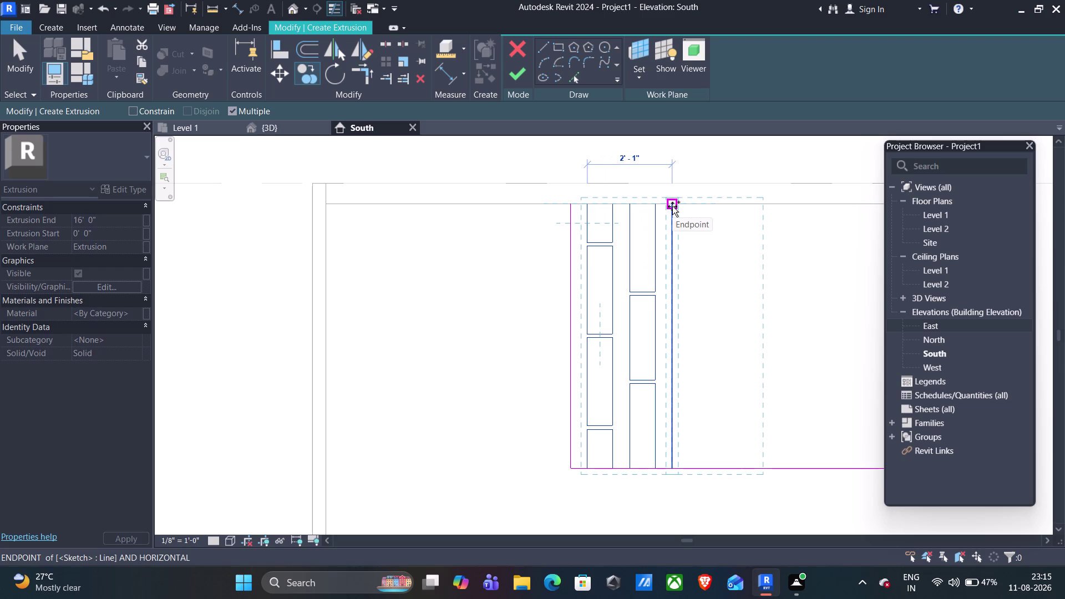
scroll(up, 3)
scroll(up, 3)
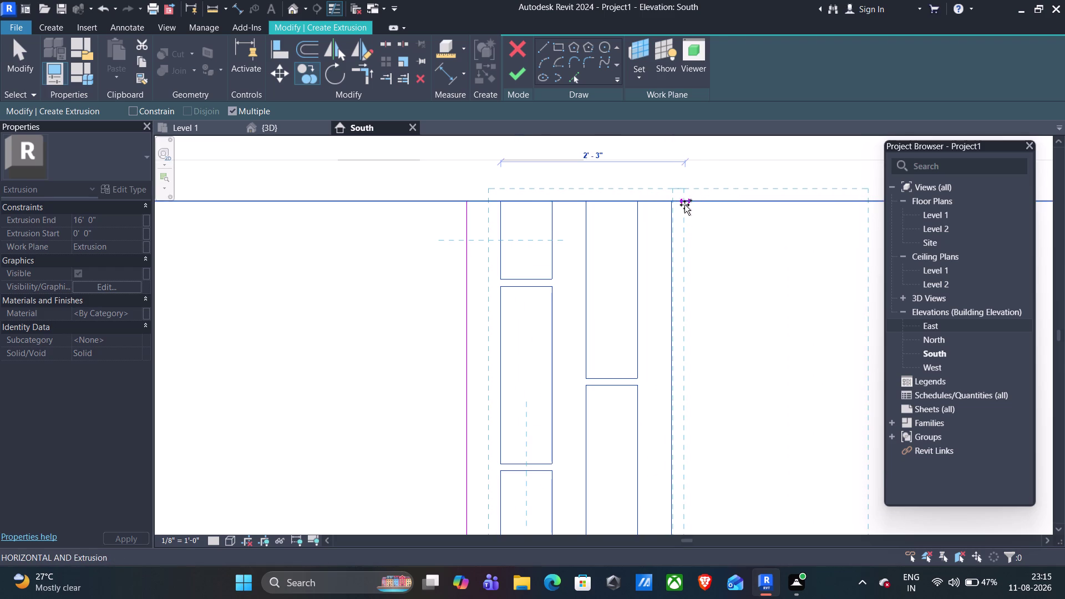
scroll(down, 3)
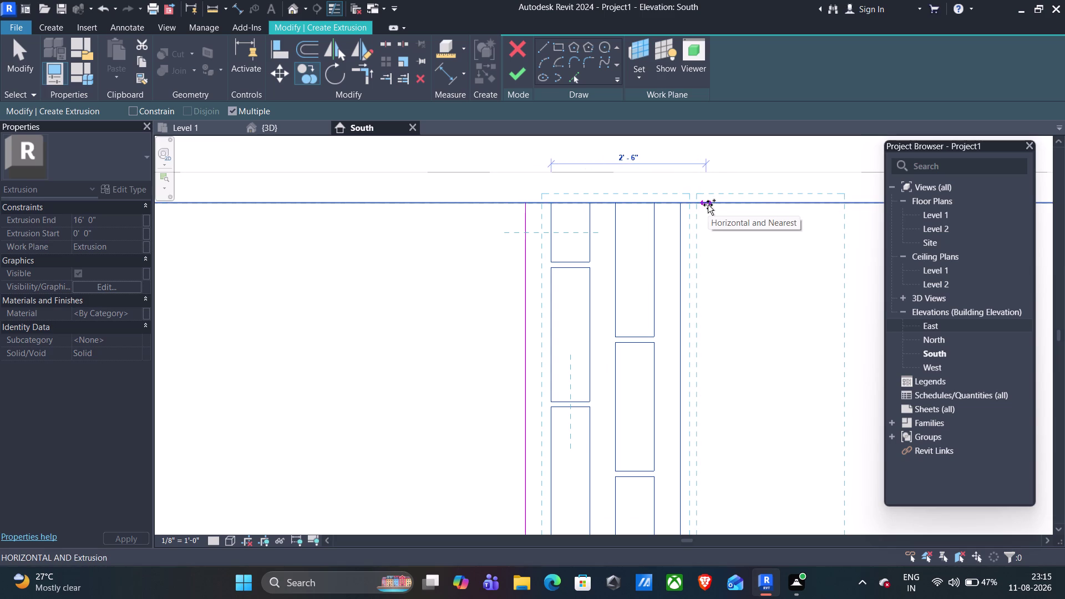
key(Escape)
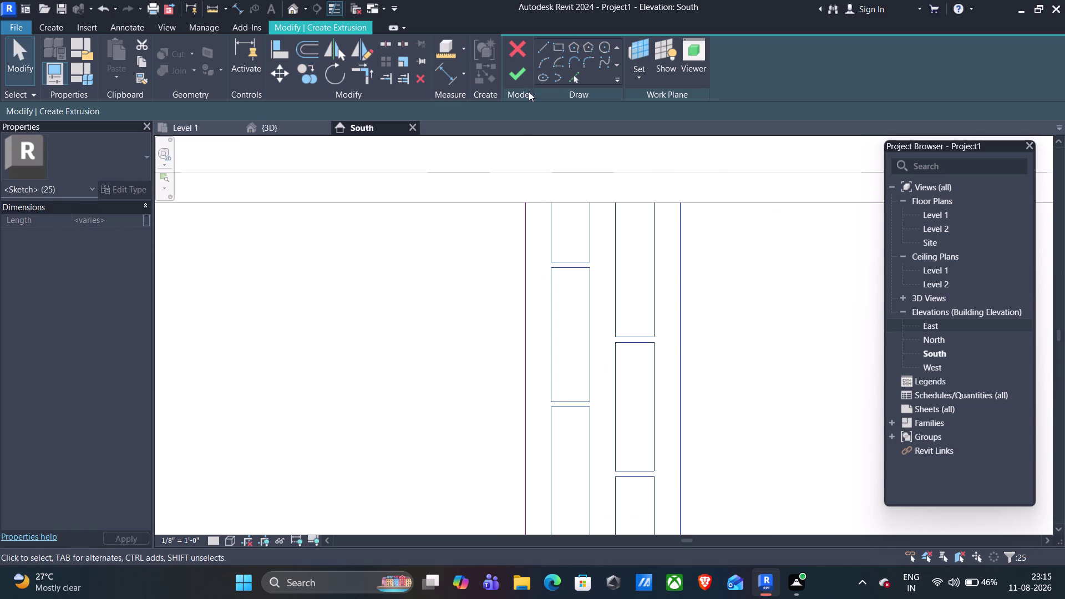
click(548, 48)
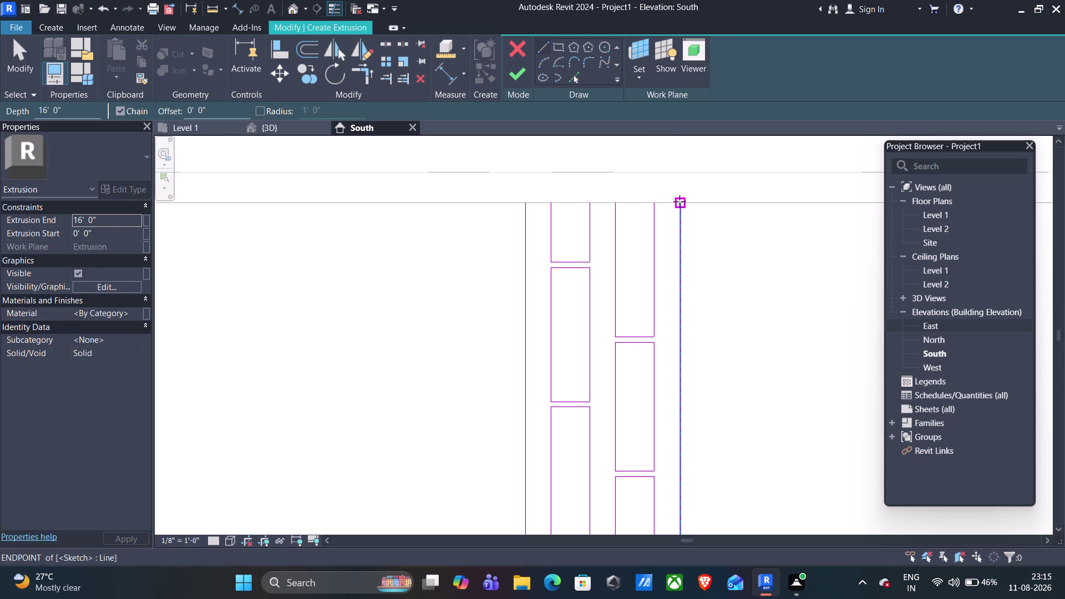
Draw a short vertical line upward from the right post's top, above the top edge.
scroll(down, 3)
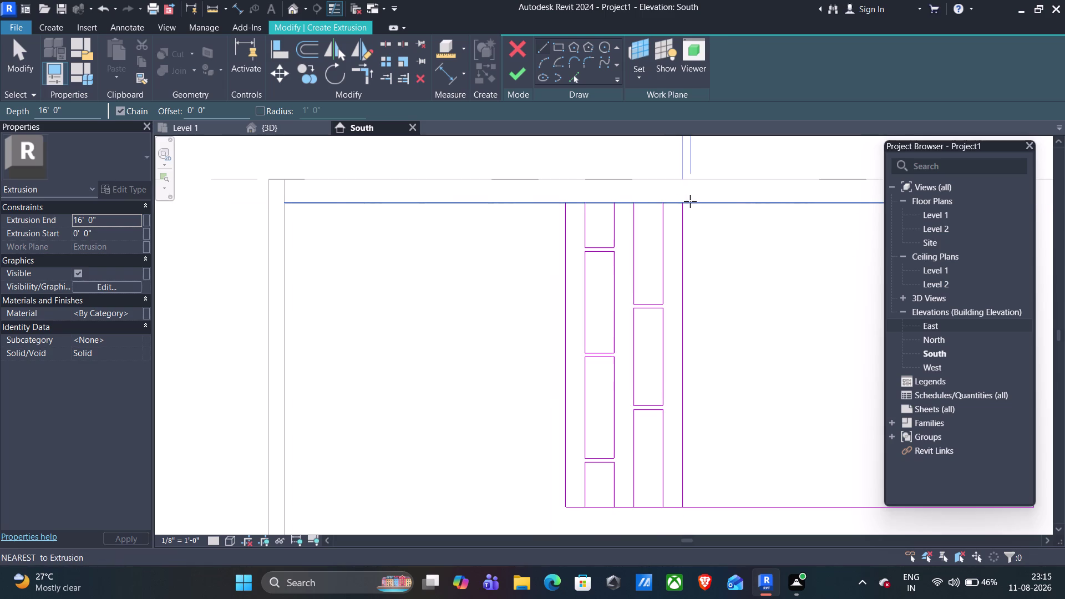
scroll(down, 3)
scroll(down, 3)
middle_drag(690, 202, 677, 270)
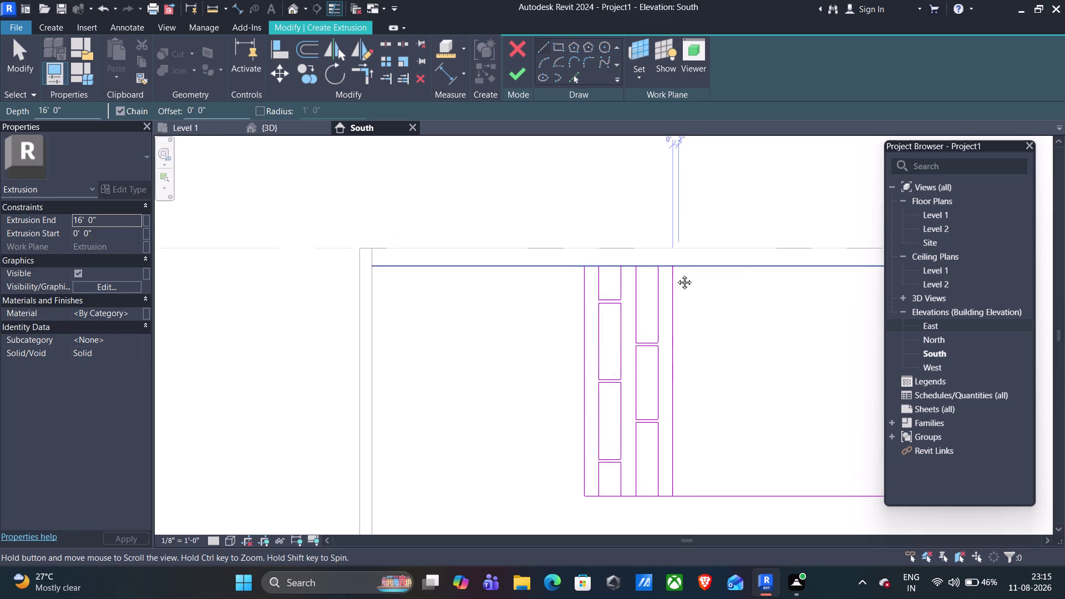
middle_drag(677, 270, 668, 306)
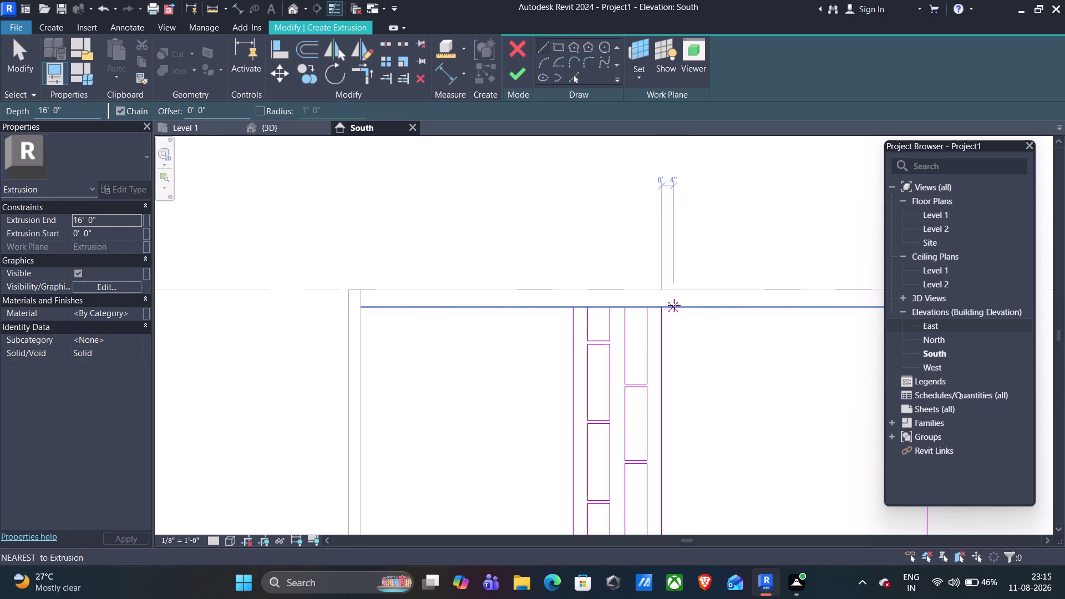
click(675, 305)
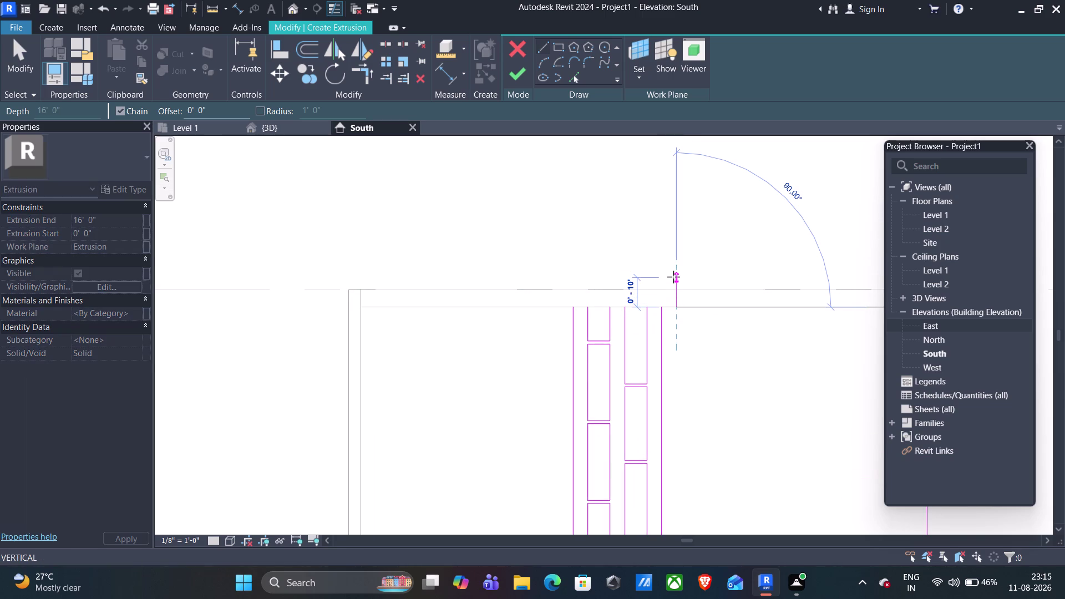
click(674, 270)
key(Escape)
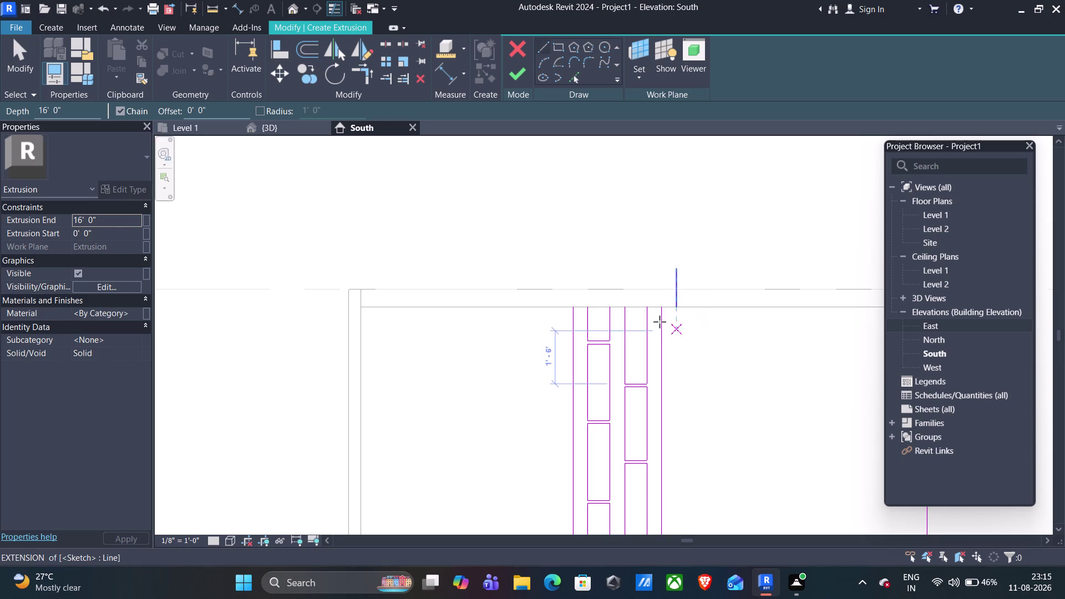
key(Escape)
drag(667, 302, 658, 320)
key(Escape)
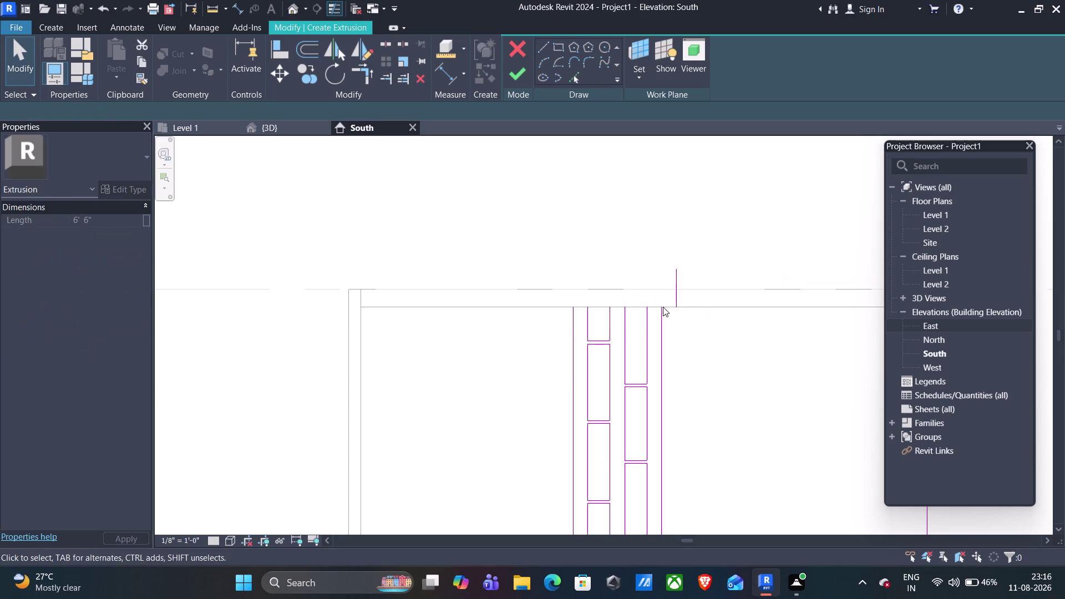
Window-select all lines of the two post-and-rail strips.
drag(669, 297, 596, 433)
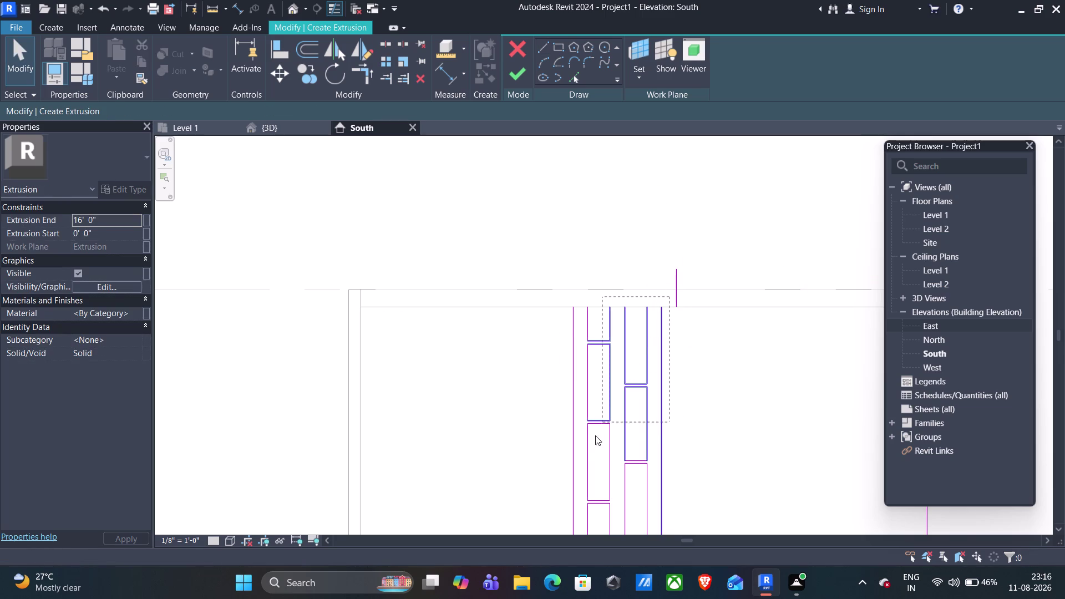
drag(597, 433, 582, 516)
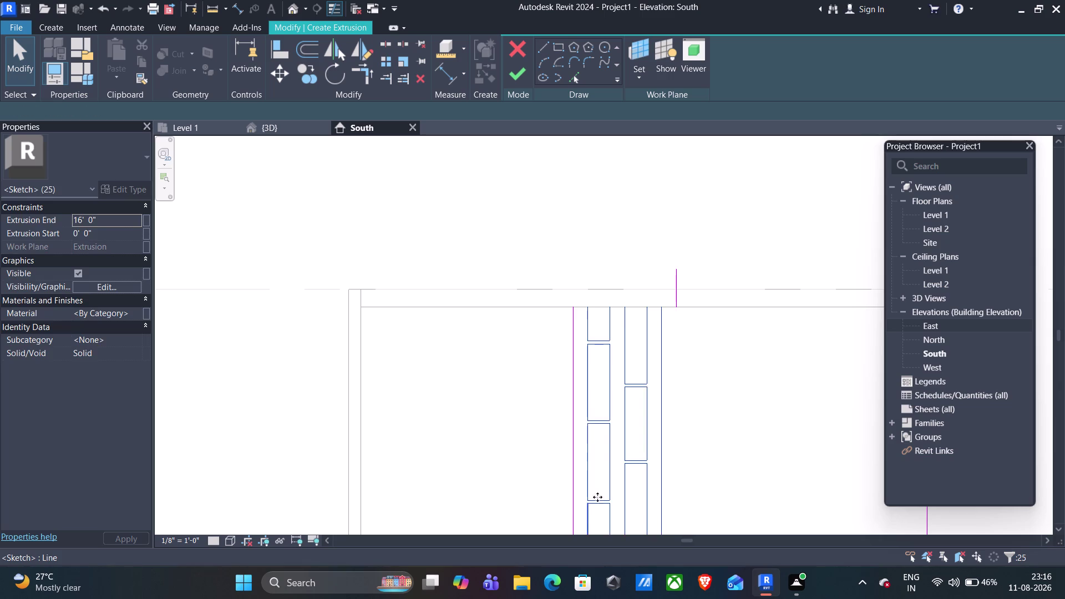
scroll(down, 3)
Copy the selected strips to the right from a base point on the top edge.
click(304, 78)
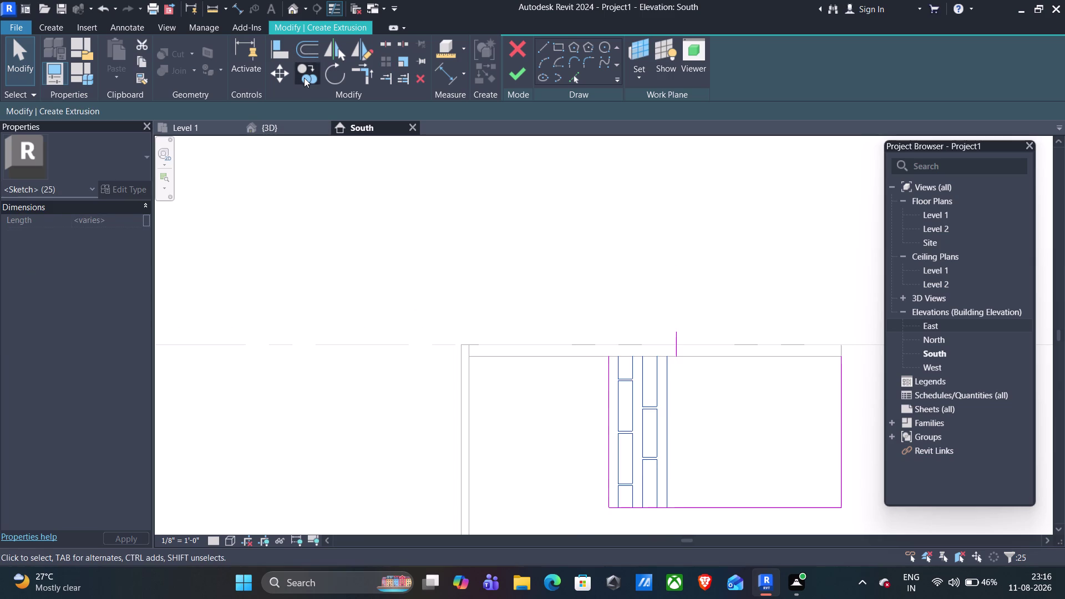
scroll(up, 3)
scroll(up, 3)
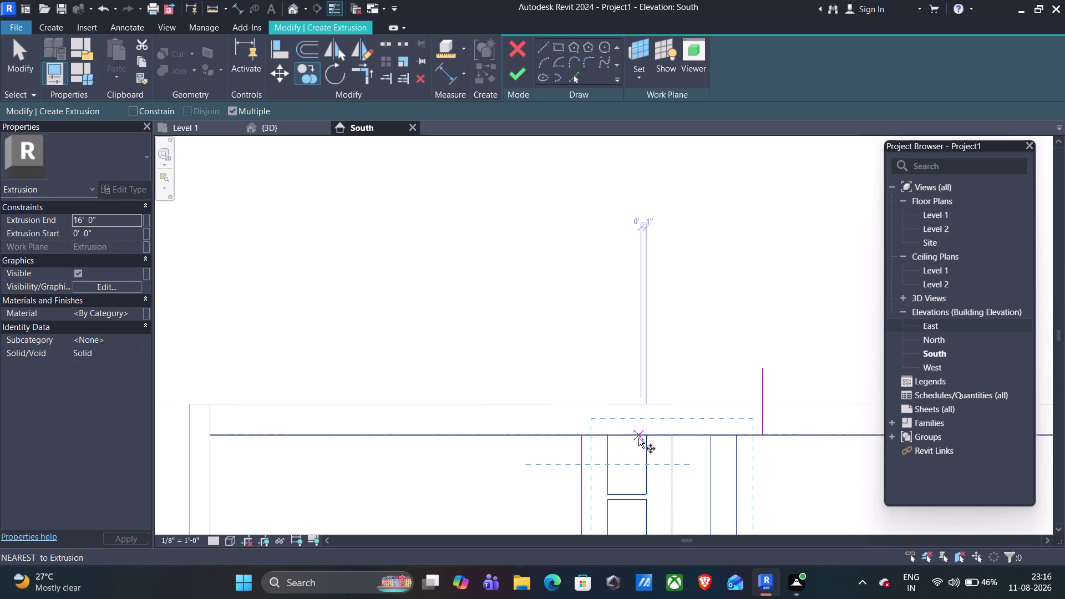
click(605, 434)
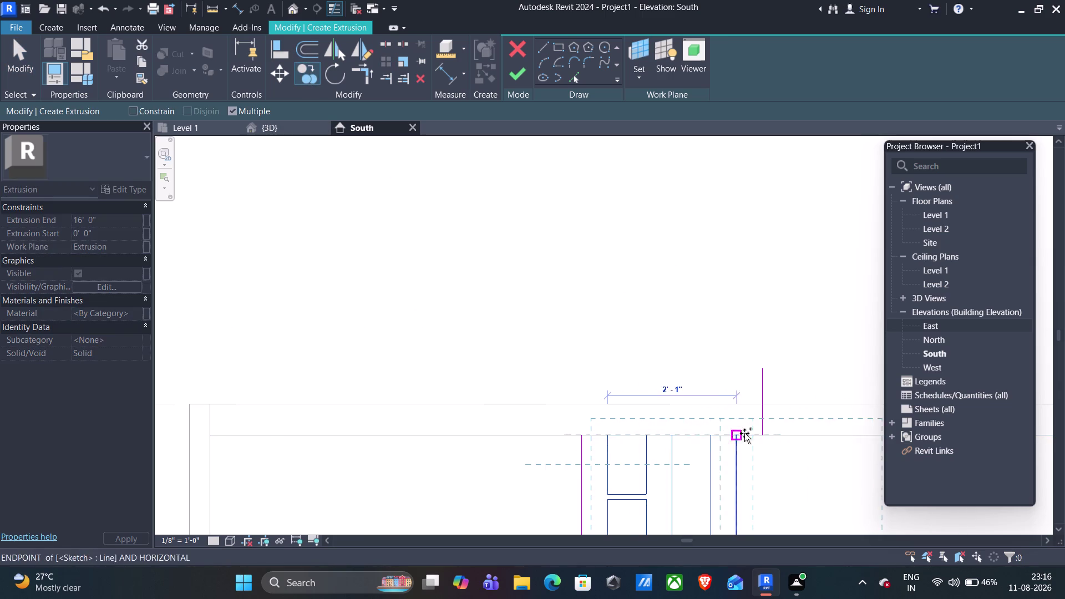
click(761, 435)
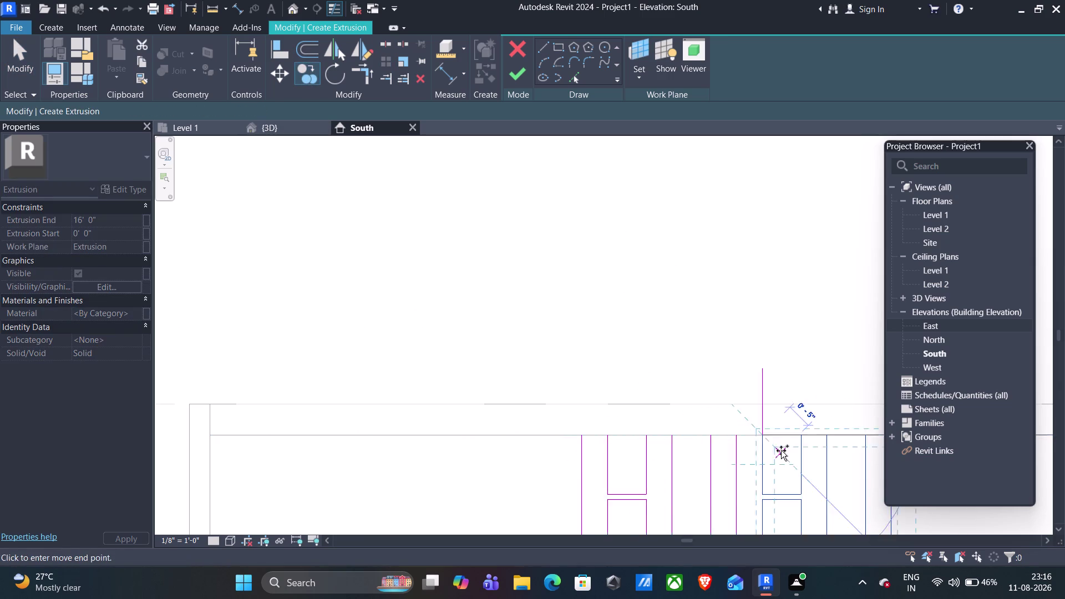
scroll(down, 3)
scroll(down, 3)
middle_drag(808, 366, 616, 332)
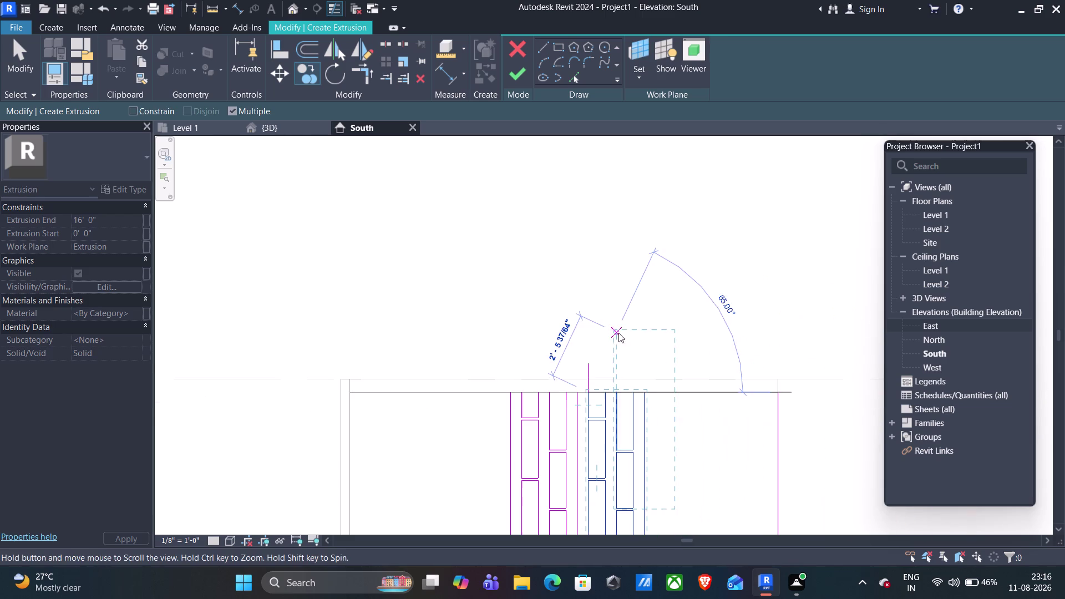
key(Escape)
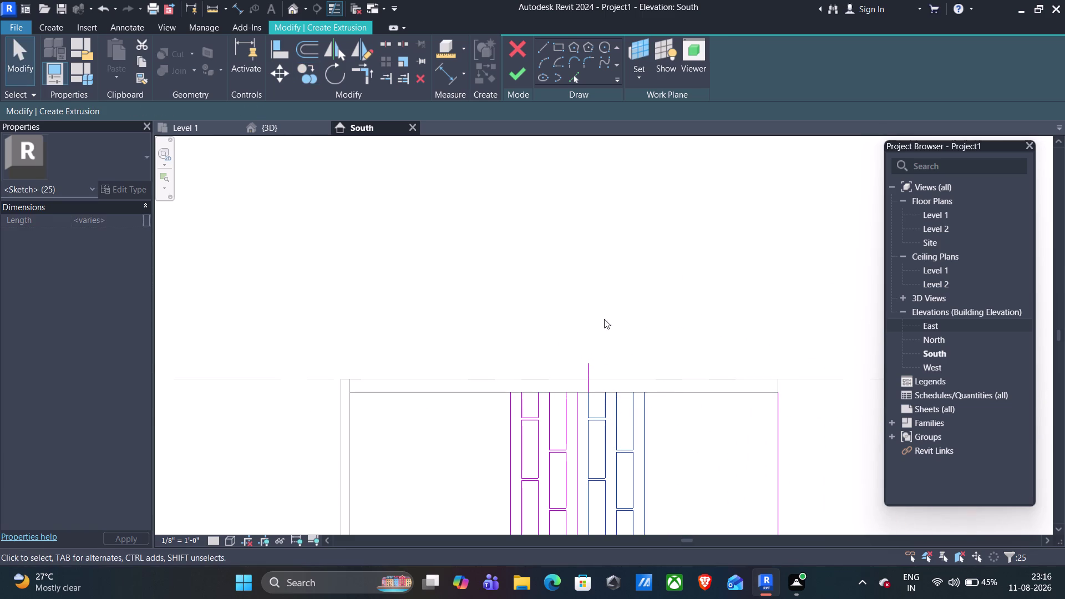
scroll(up, 3)
scroll(up, 3)
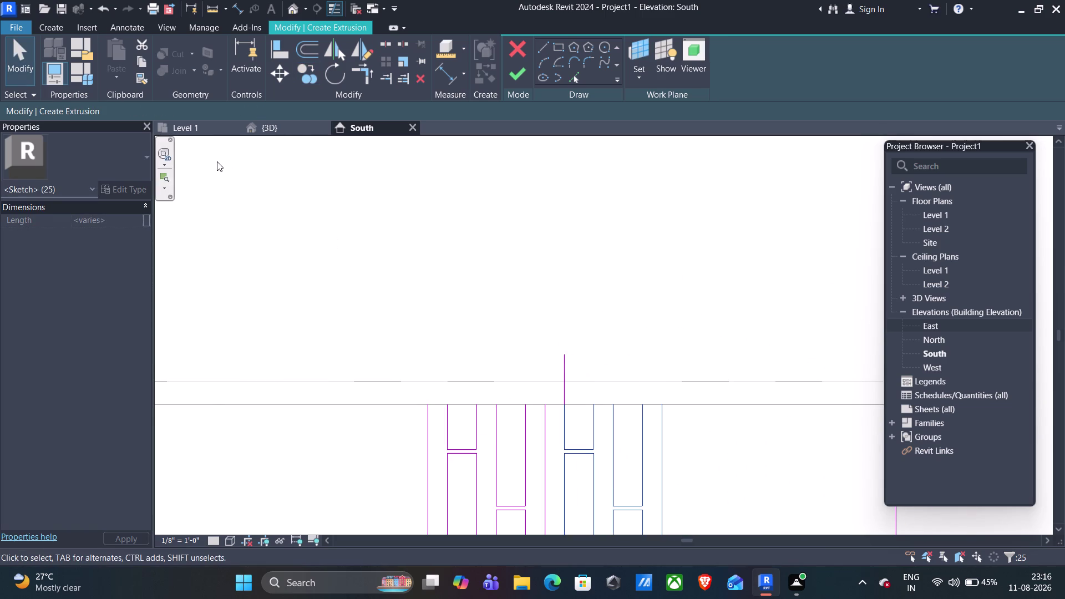
click(542, 47)
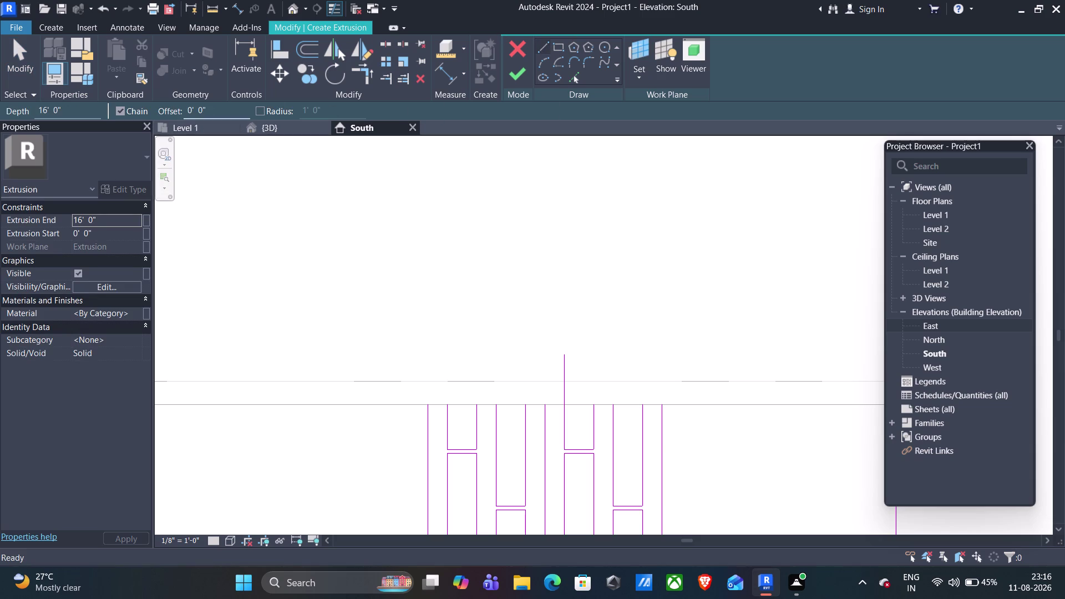
Set the line offset to 5 and draw a short 0'-11" post line right of the bays.
click(202, 109)
key(BackSpace)
key(5)
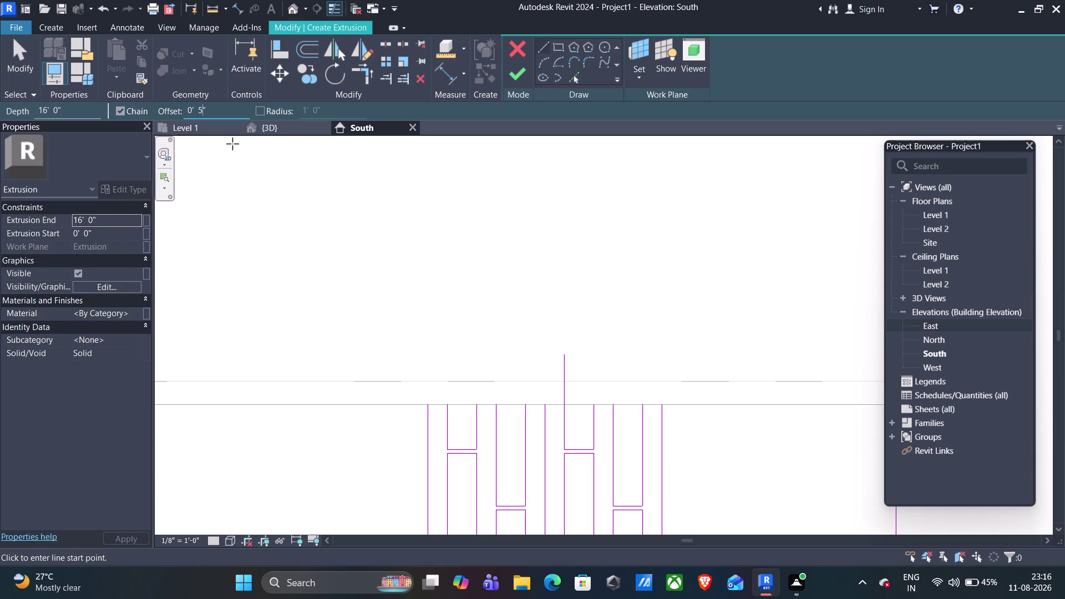
click(661, 405)
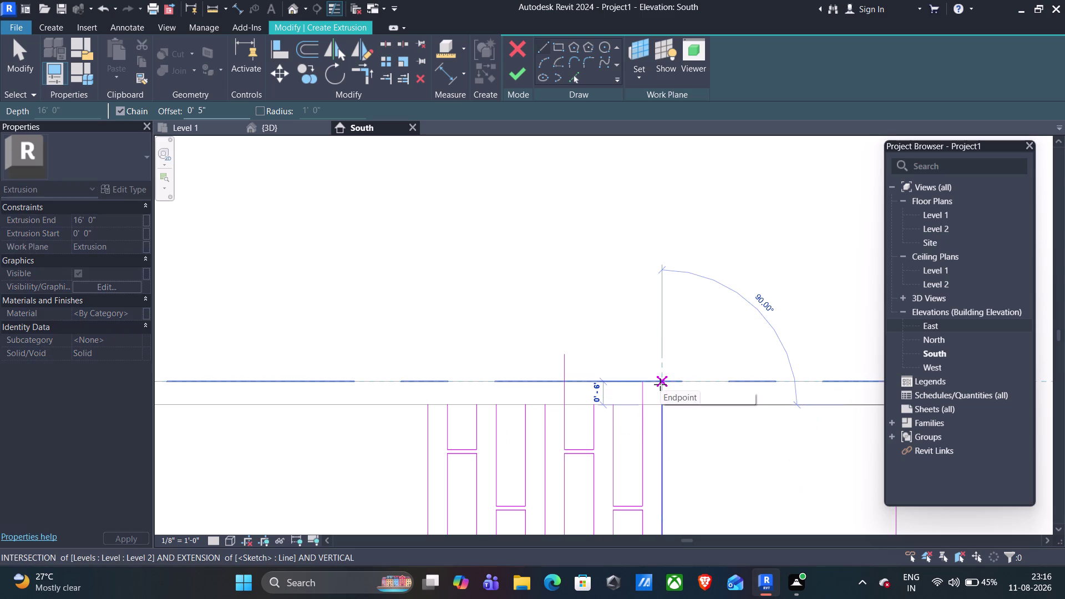
key(space)
click(663, 362)
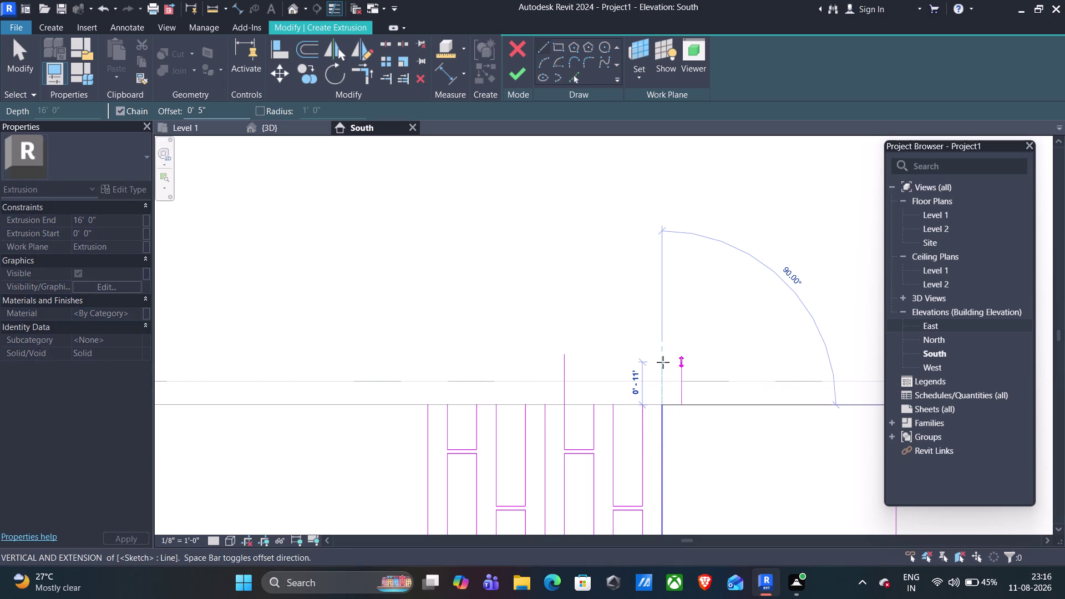
key(Escape)
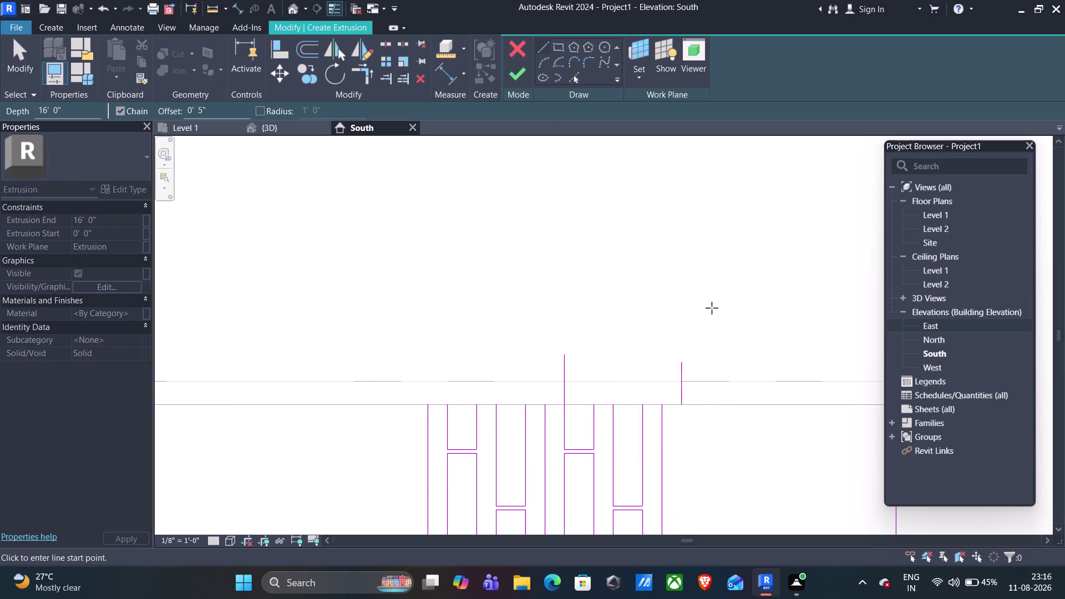
middle_drag(690, 451, 680, 183)
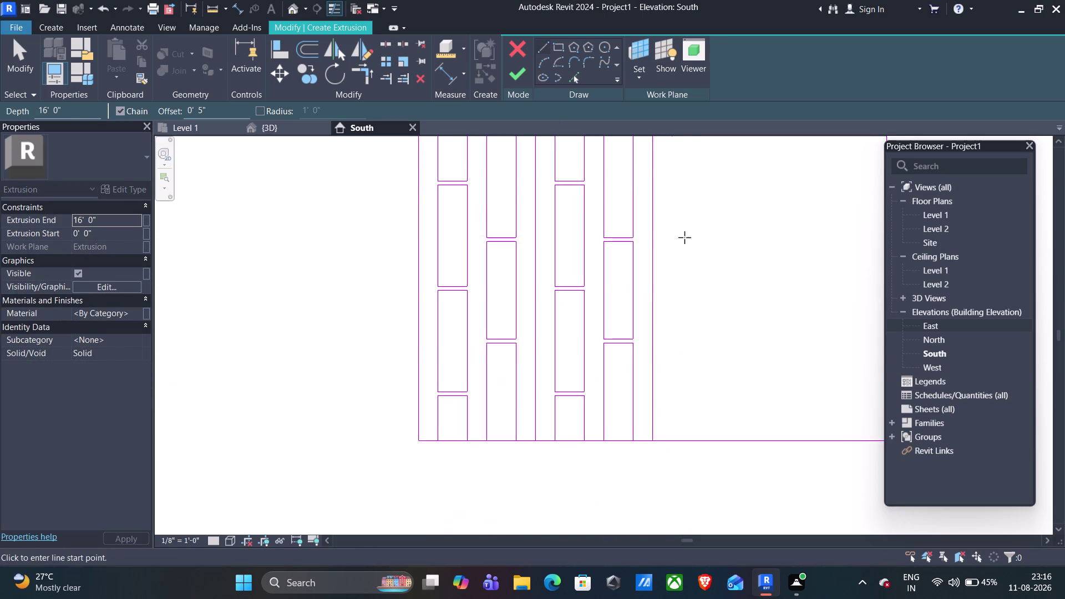
Window-select the 25 posts and rails of the left frame bay and copy them.
middle_drag(690, 235, 671, 320)
scroll(down, 3)
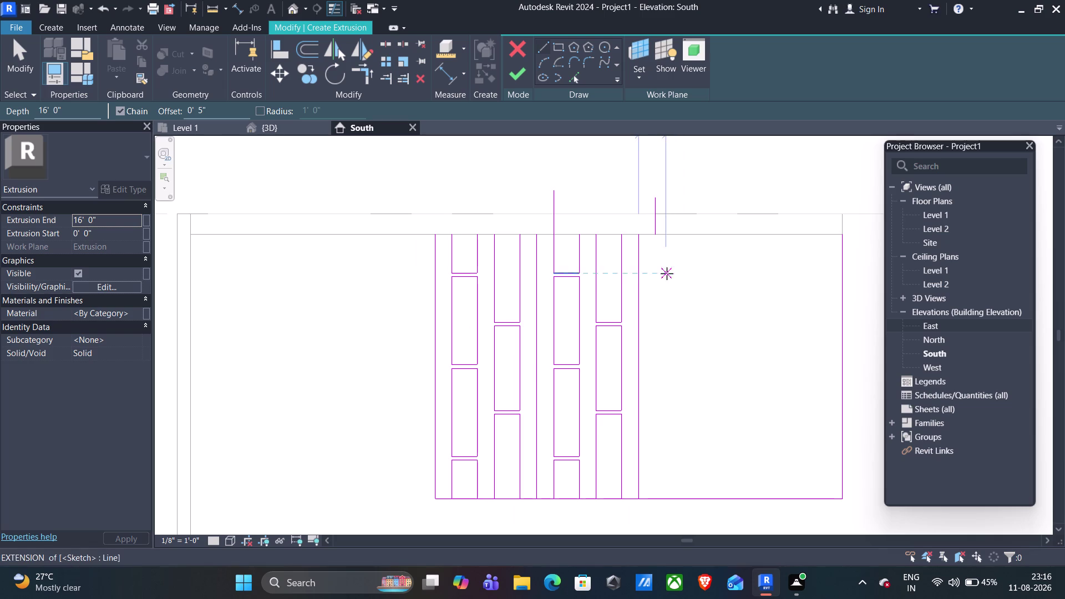
key(Escape)
drag(645, 223, 644, 225)
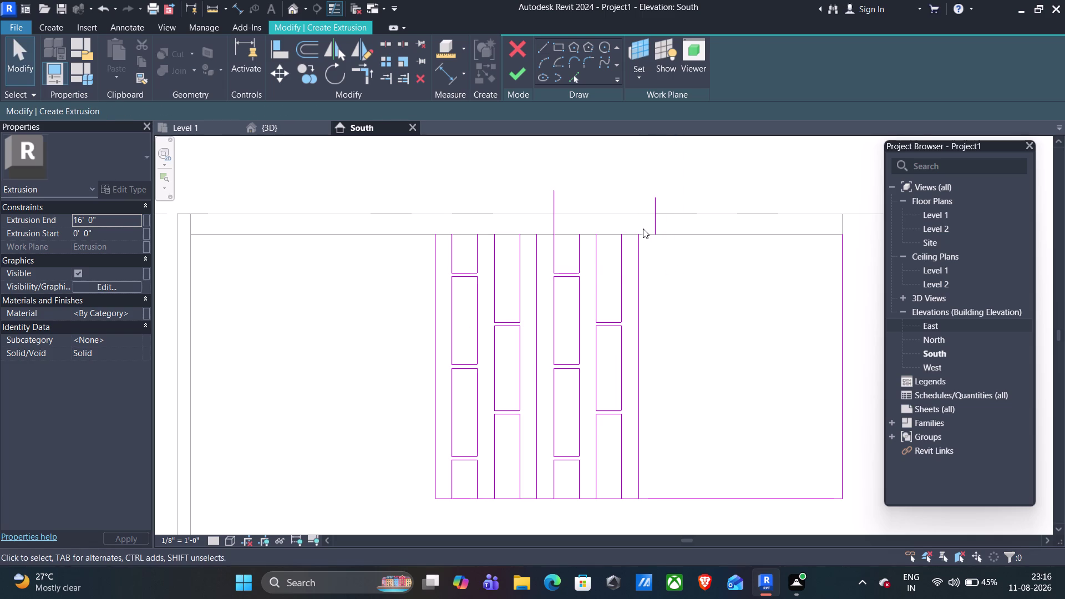
drag(644, 225, 582, 391)
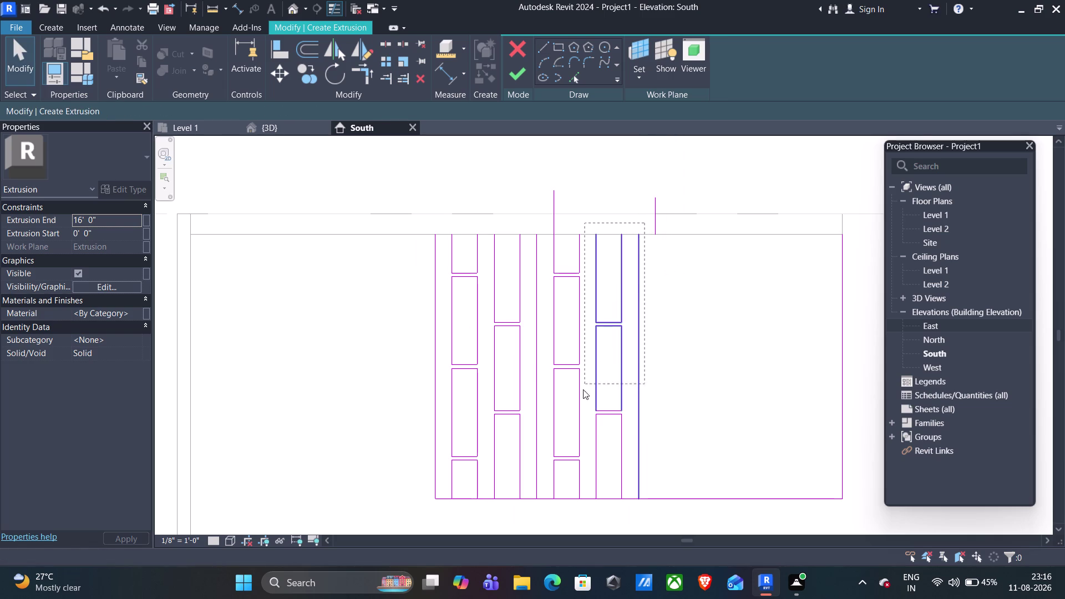
drag(583, 390, 561, 484)
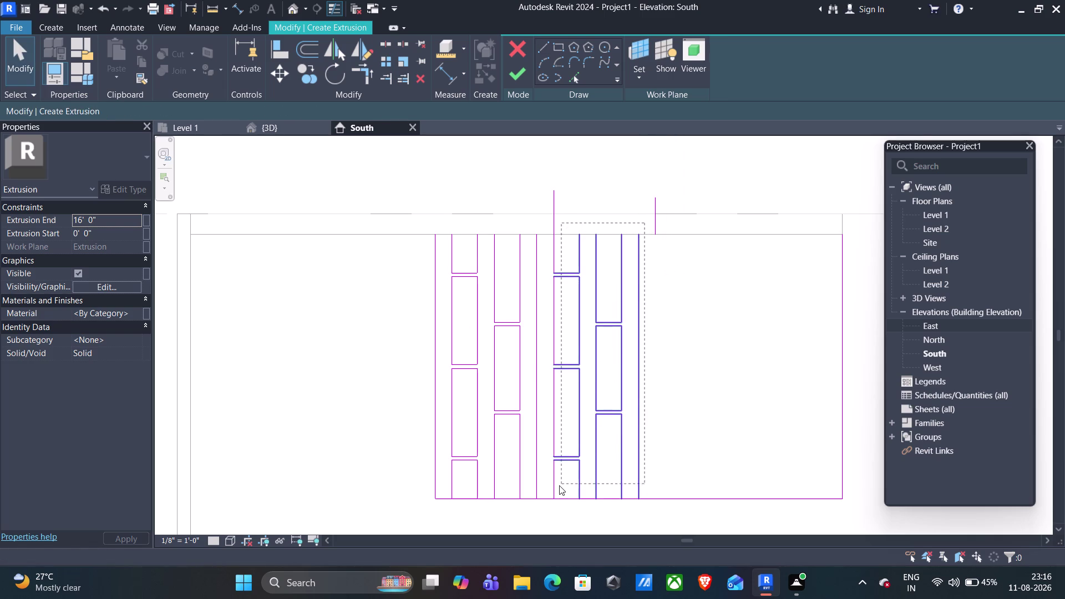
drag(562, 484, 548, 484)
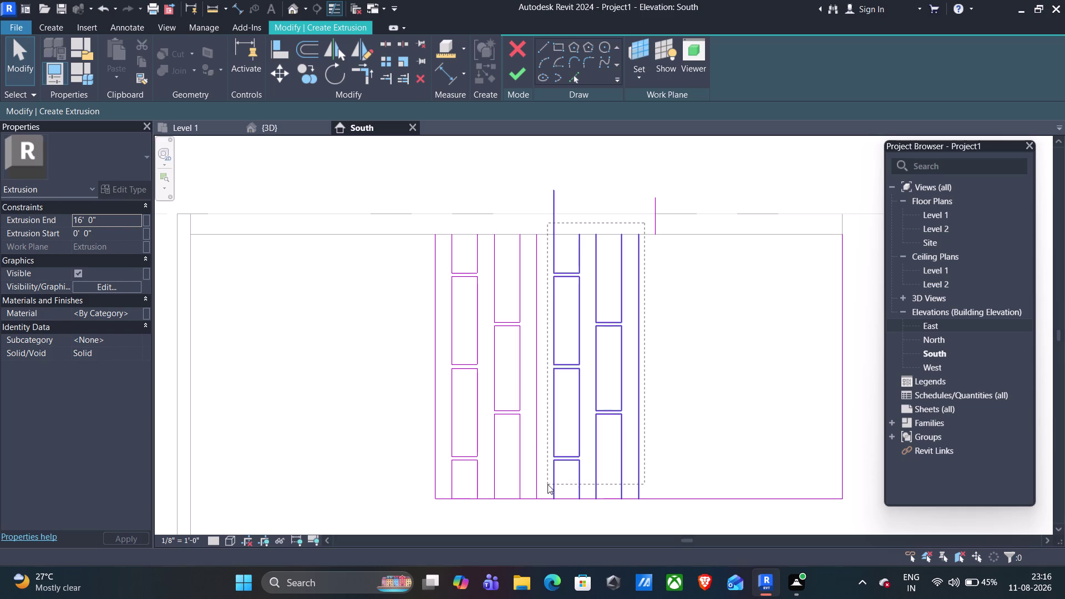
drag(547, 484, 550, 478)
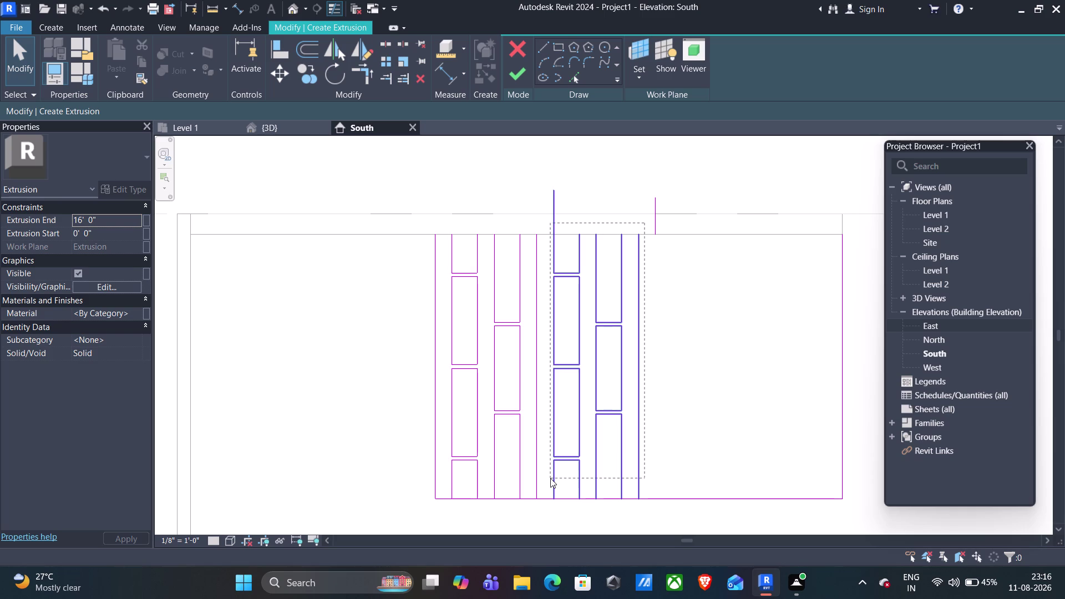
drag(551, 478, 643, 154)
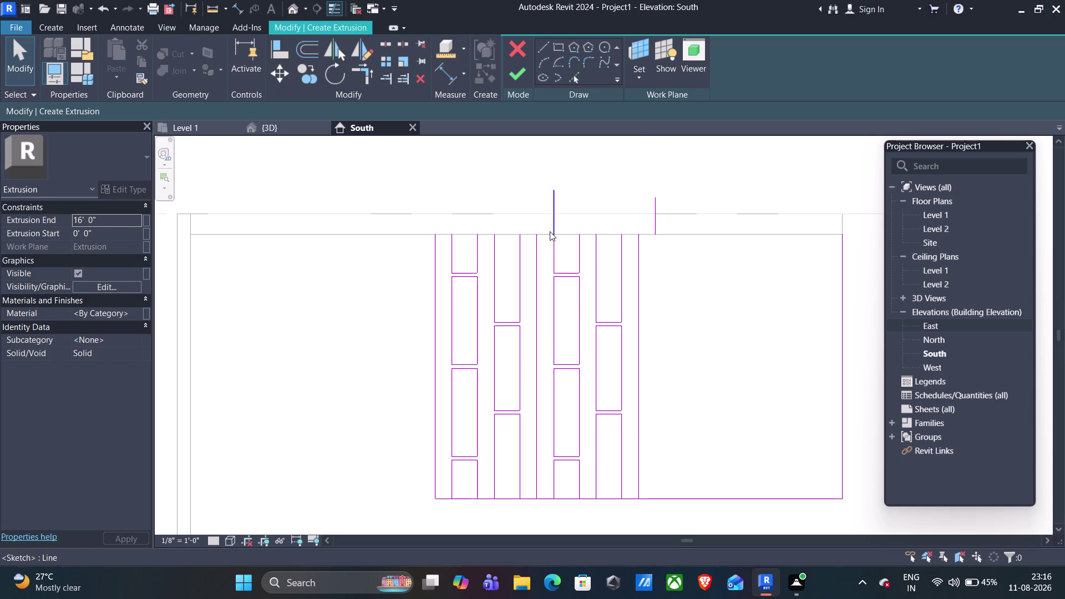
drag(547, 220, 499, 317)
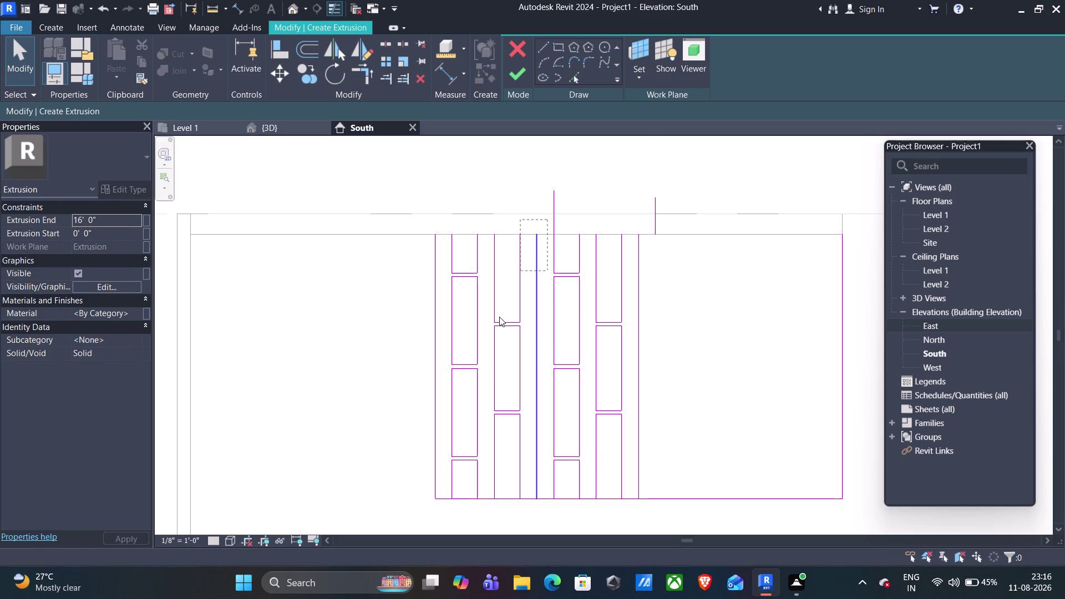
drag(499, 317, 447, 481)
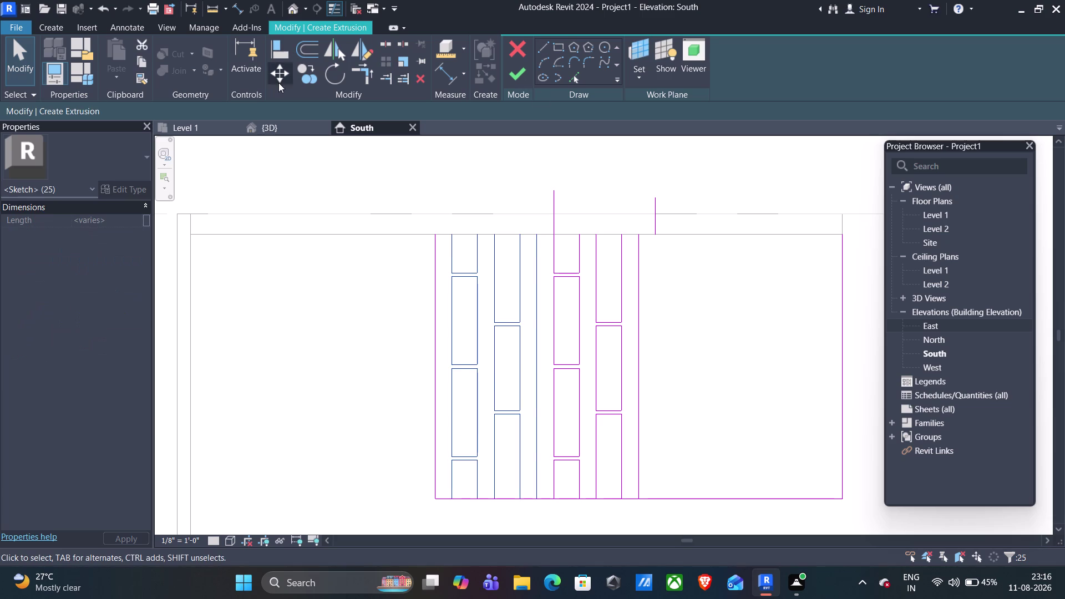
click(305, 68)
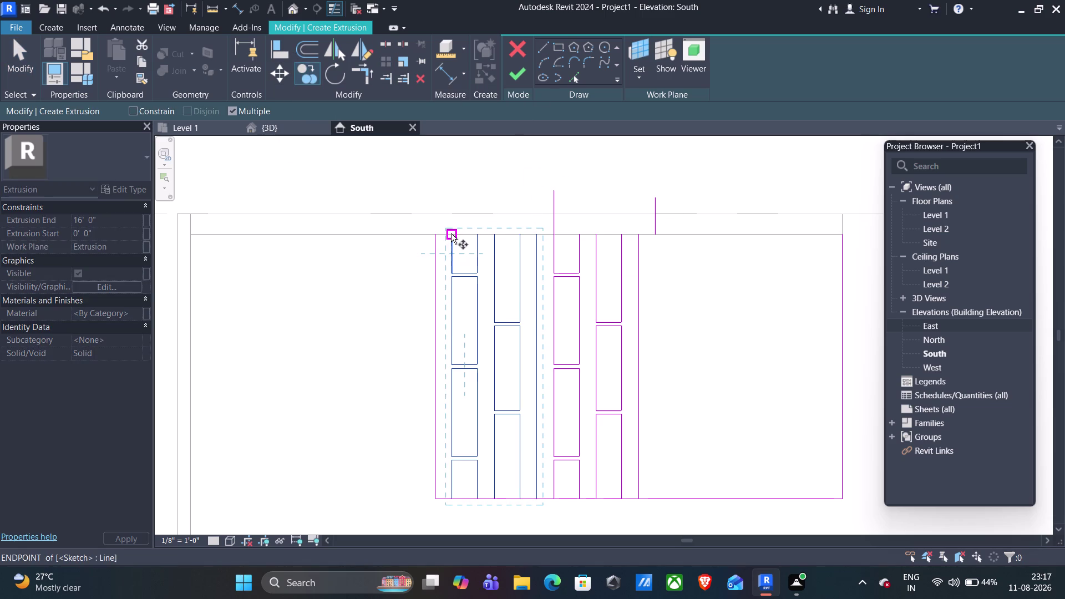
Place a bay copy from its top corner onto the short post further right.
click(450, 233)
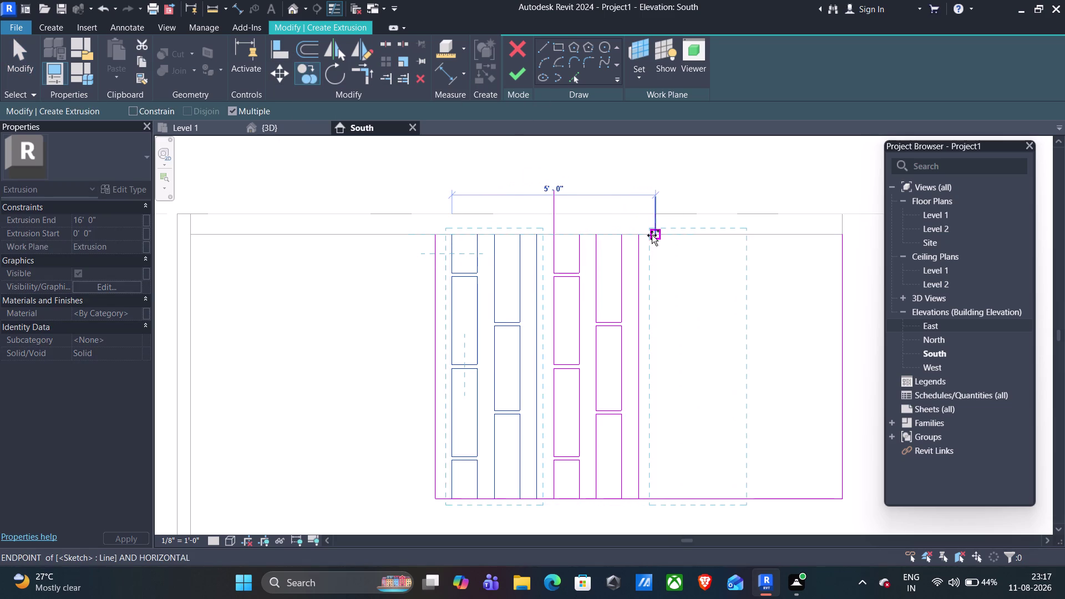
click(652, 236)
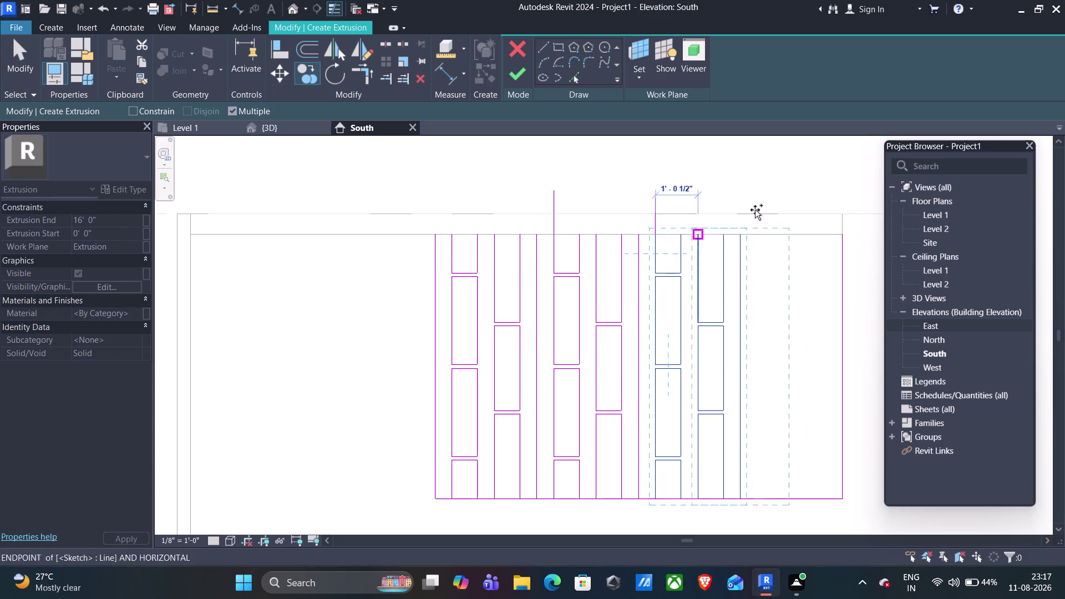
key(Escape)
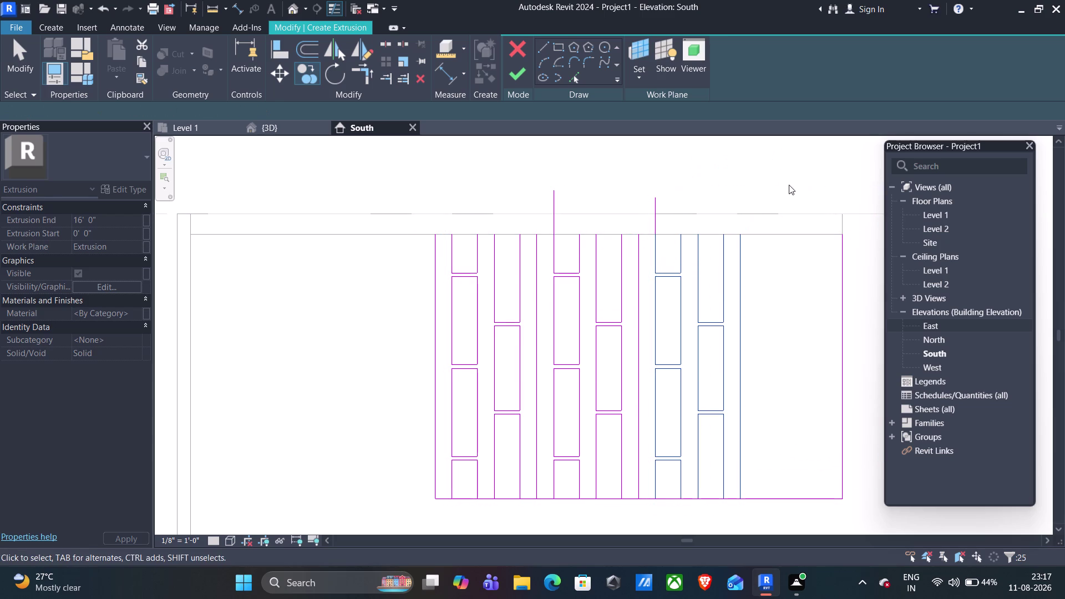
key(Escape)
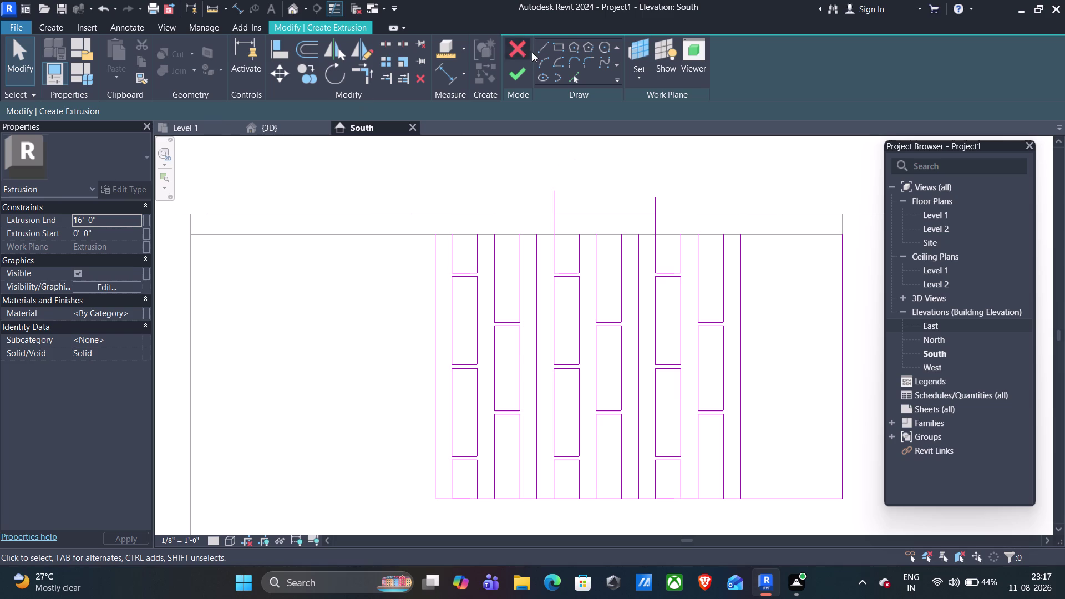
click(546, 47)
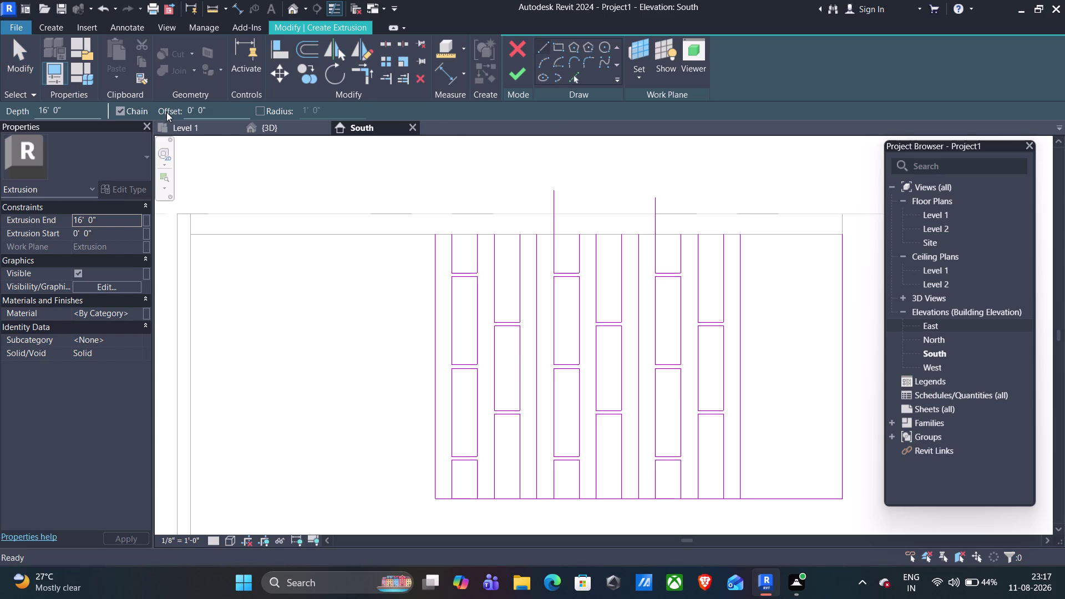
Set the line offset to 0'-5" and draw a short post line at the copied bays' right end.
click(204, 106)
key(Left)
key(BackSpace)
key(5)
click(741, 235)
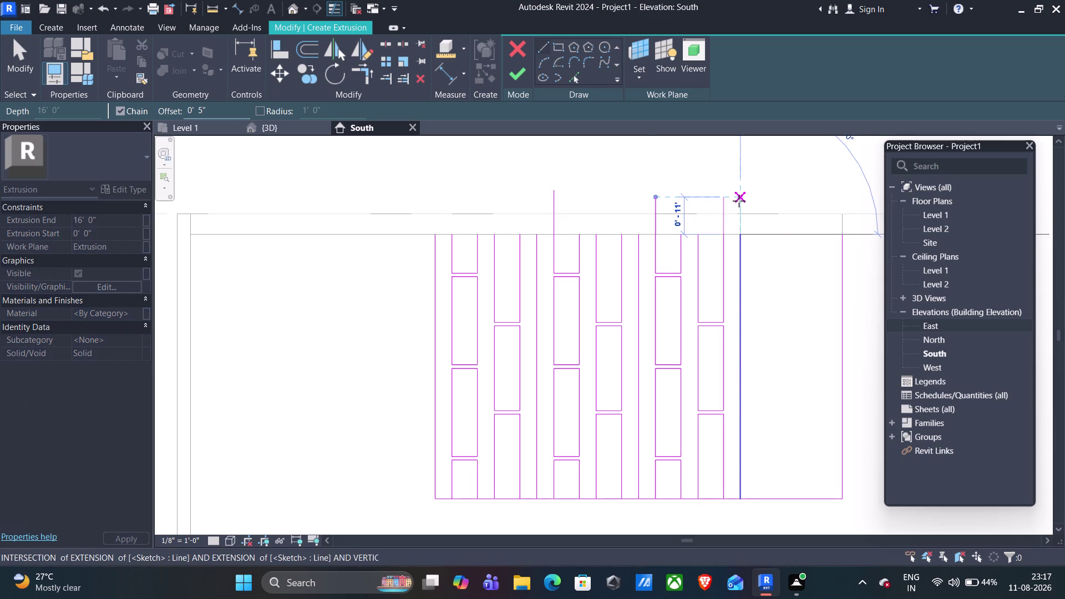
key(space)
click(739, 201)
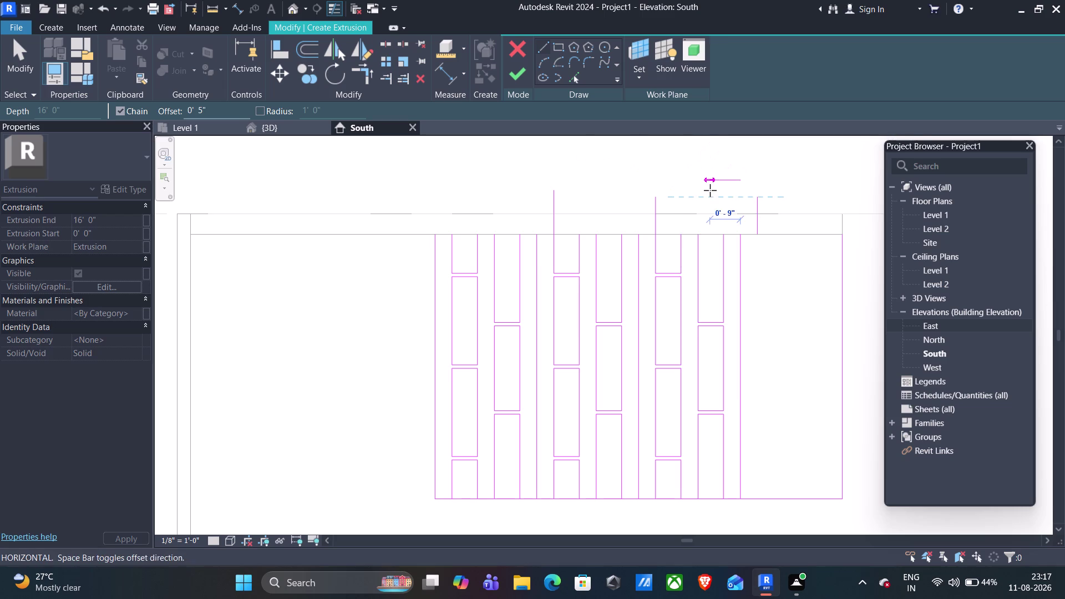
key(Escape)
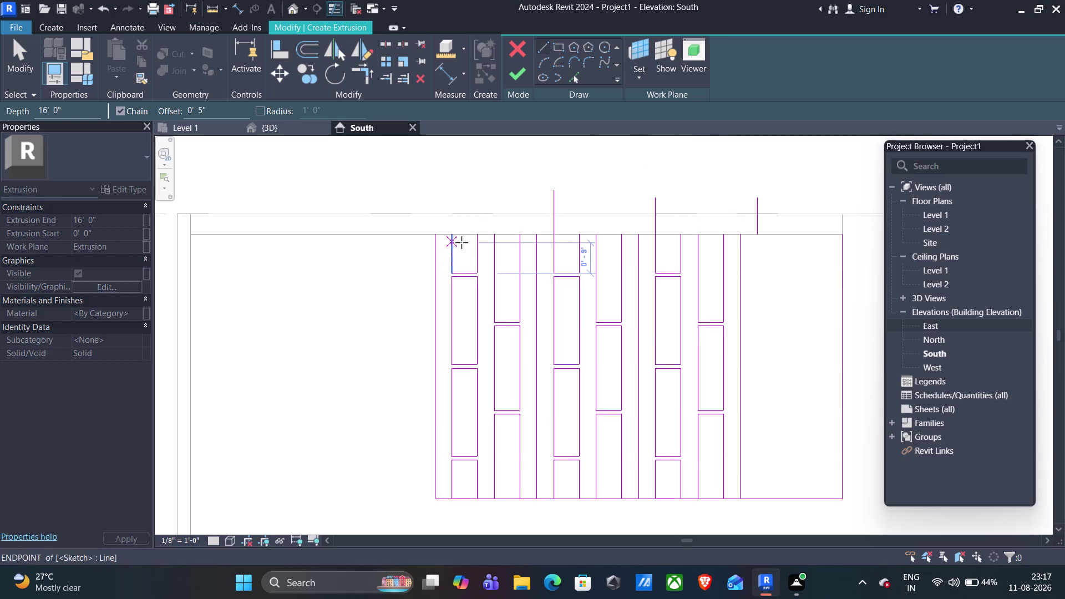
key(Escape)
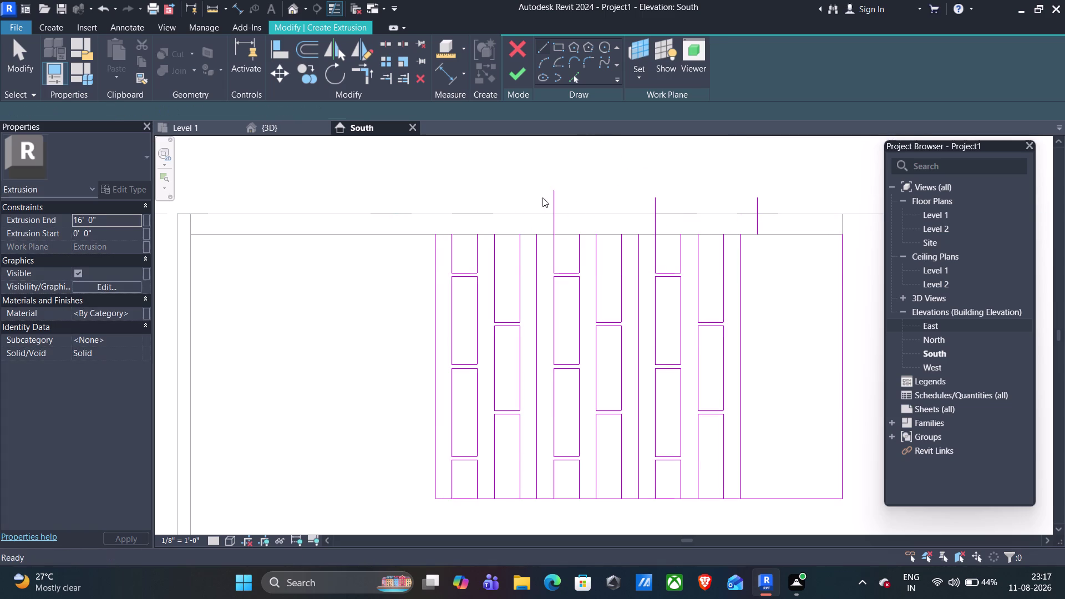
drag(547, 219, 538, 236)
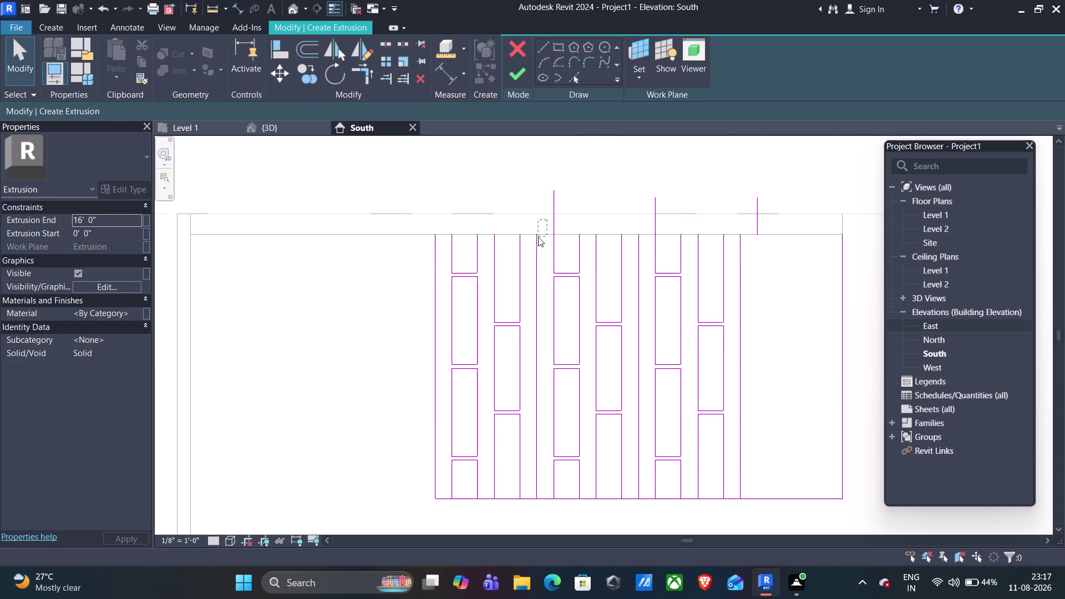
Copy the left bay's lines from its top corner to the newest post at the right edge.
drag(538, 237, 448, 465)
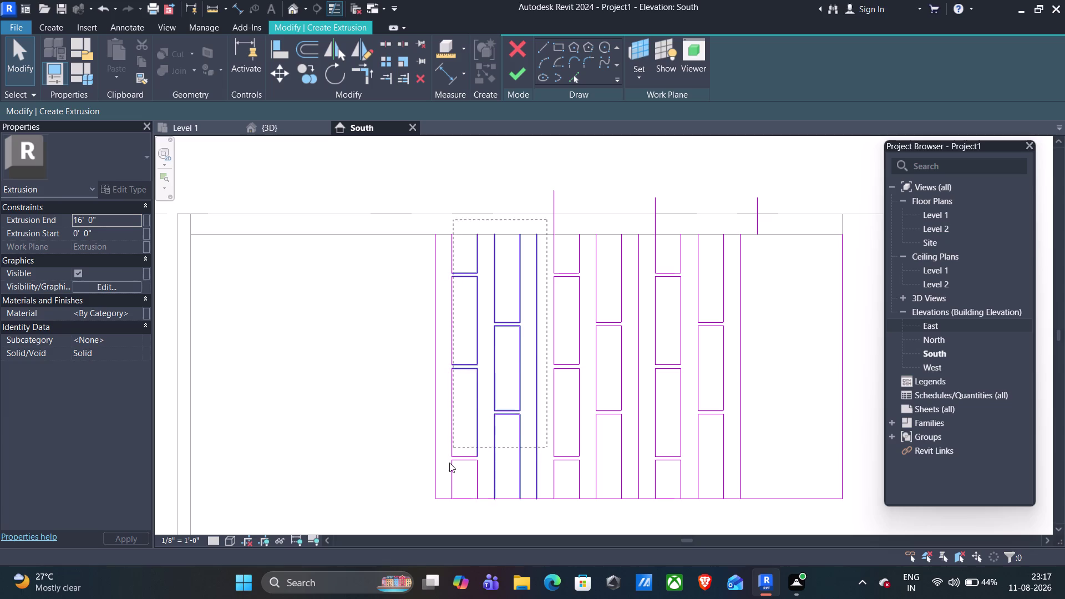
drag(448, 465, 449, 483)
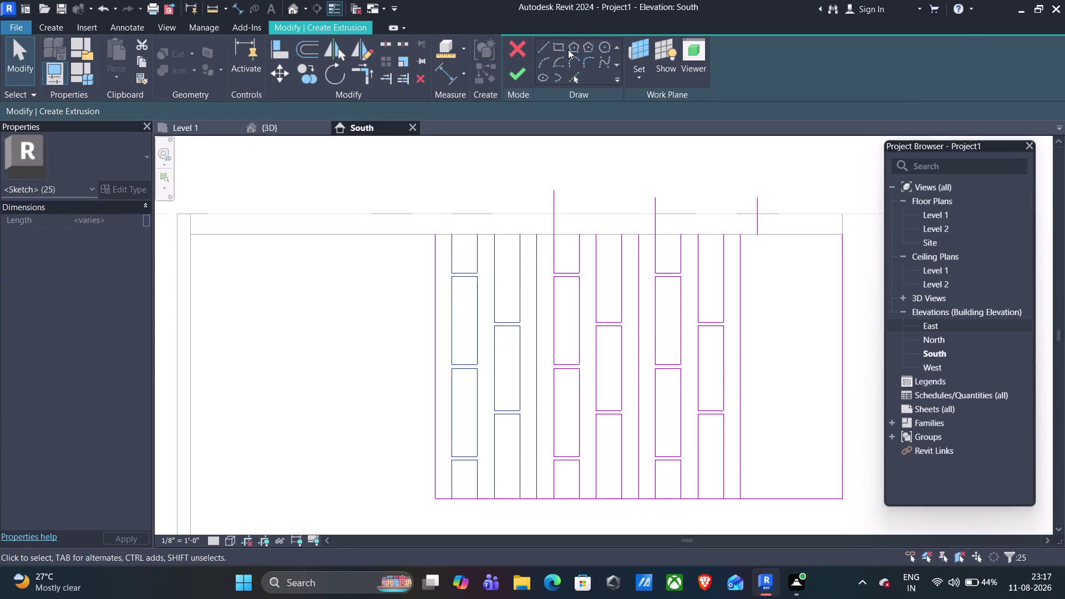
click(308, 71)
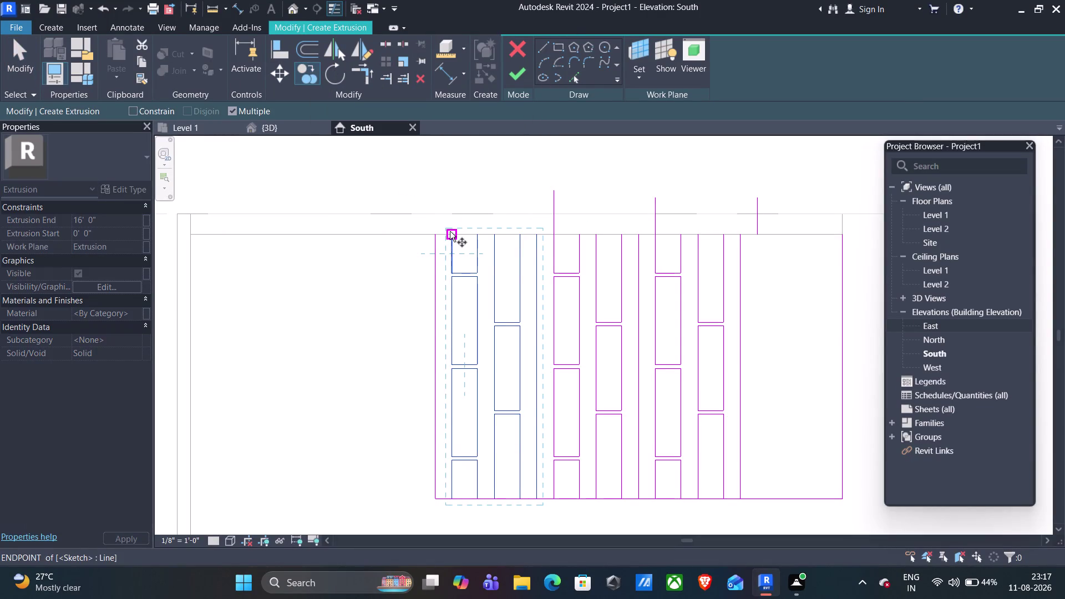
click(449, 231)
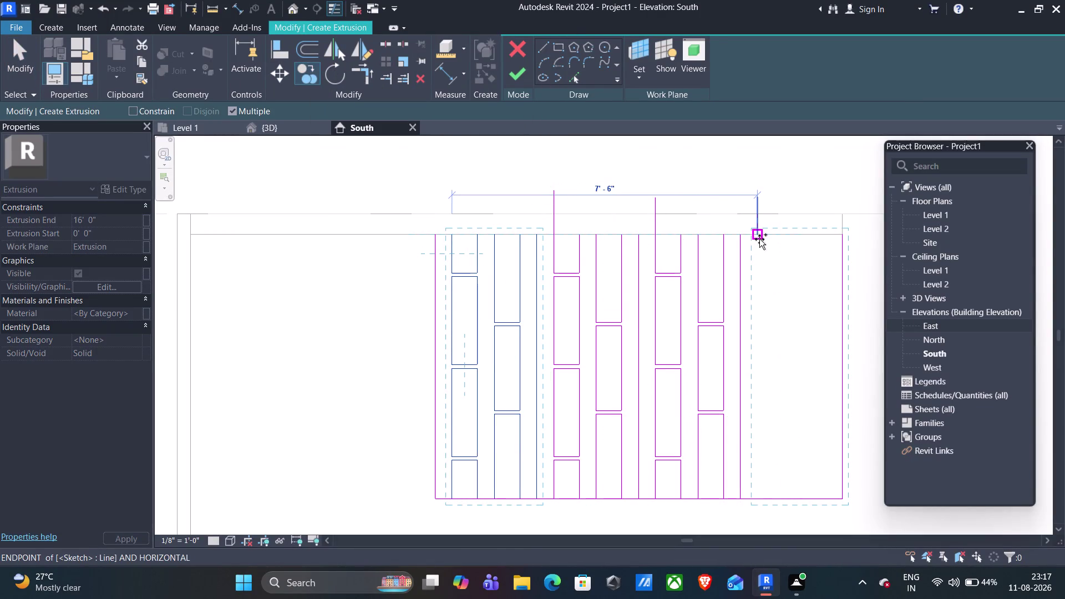
scroll(up, 3)
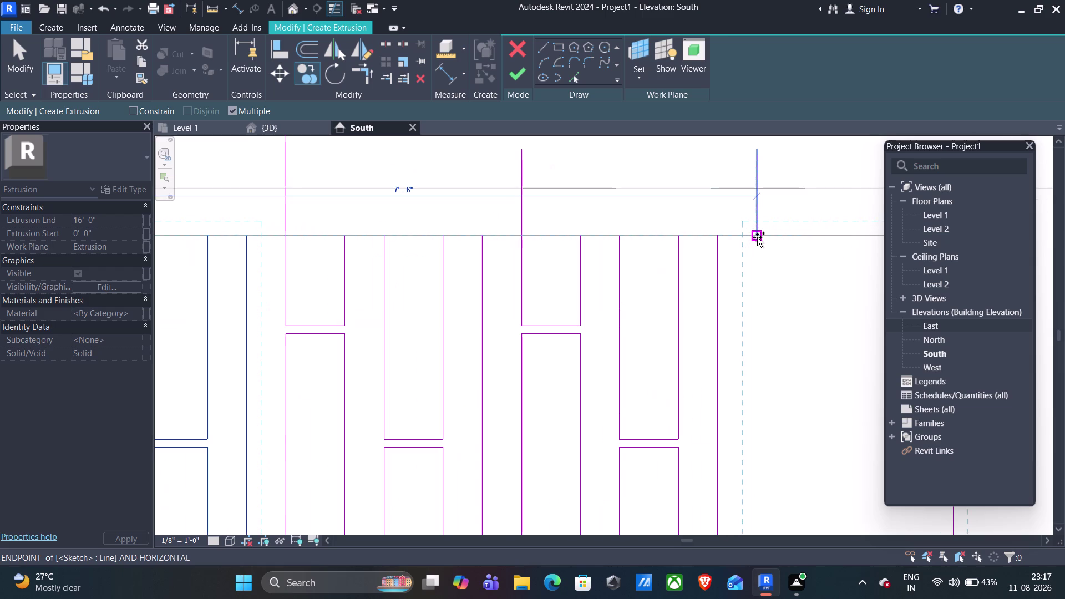
click(756, 237)
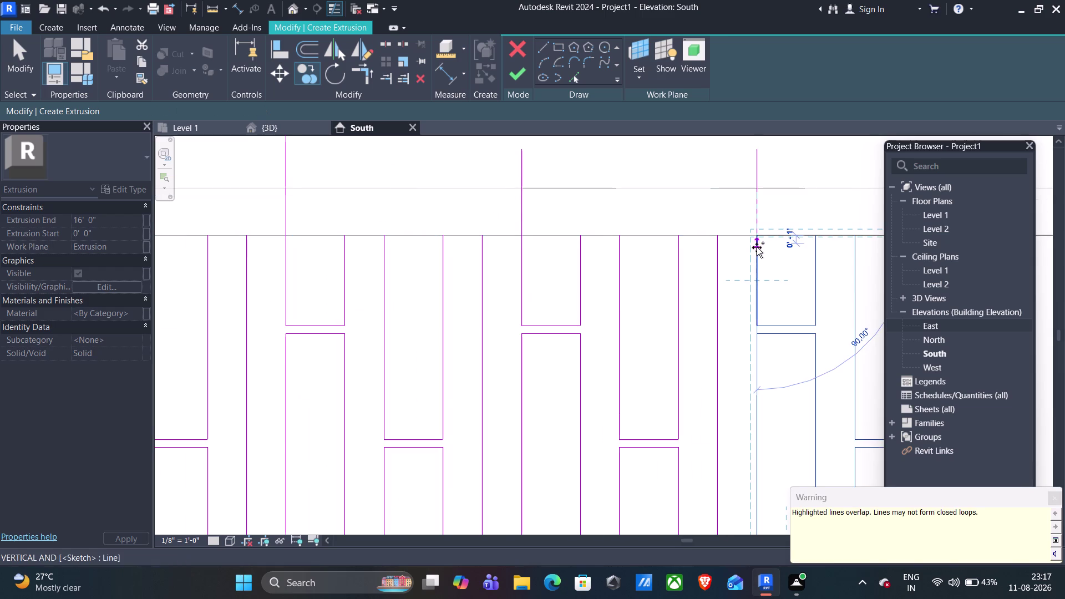
scroll(down, 3)
scroll(down, 3)
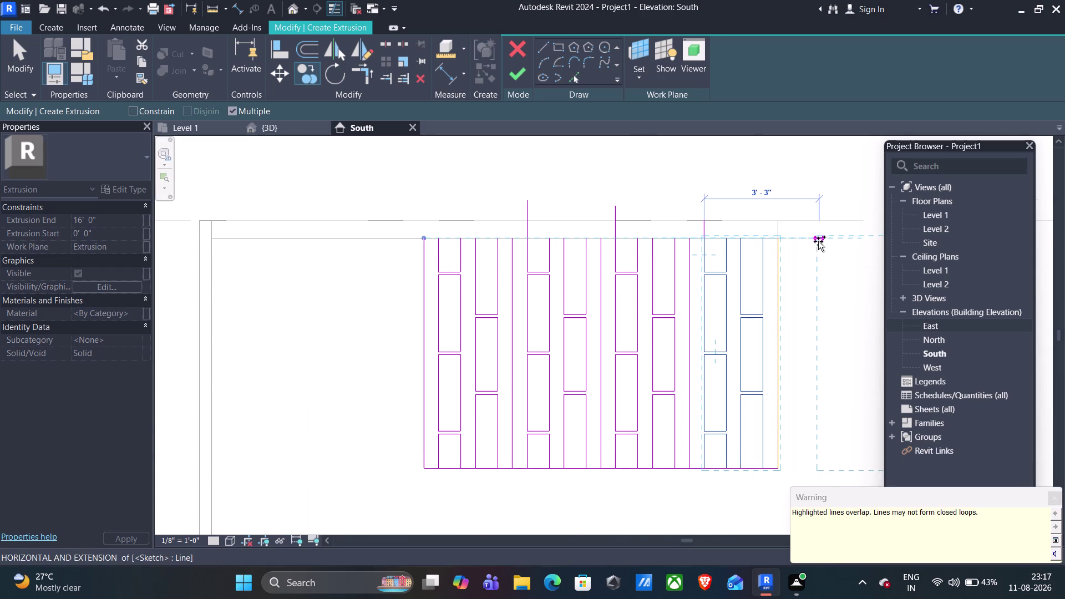
key(Escape)
key(Escape)
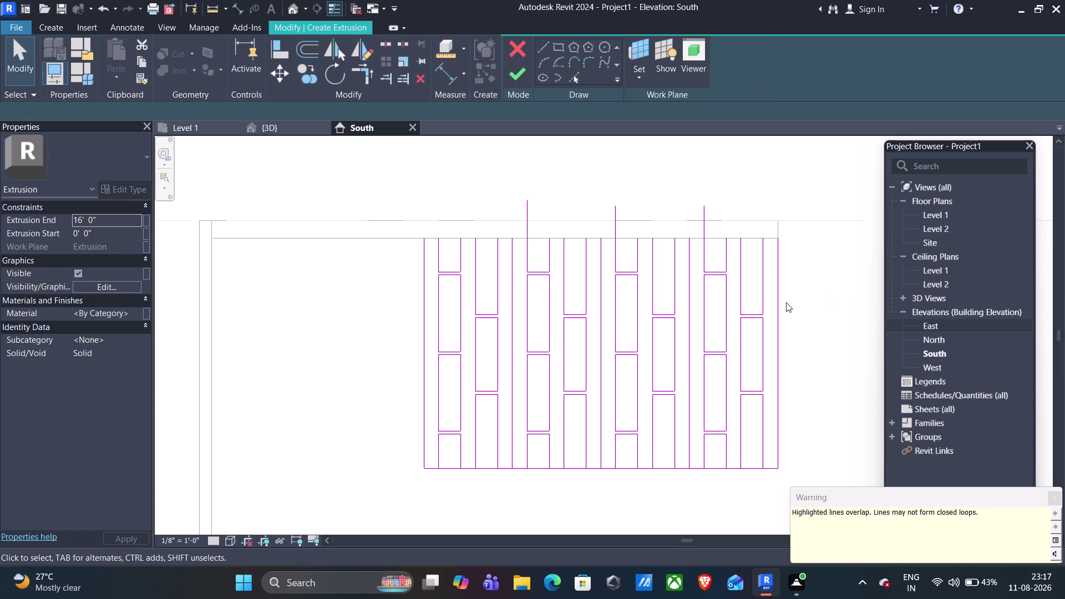
click(781, 303)
Delete the three short lines projecting above the top rail, then pan to the bottom.
key(Delete)
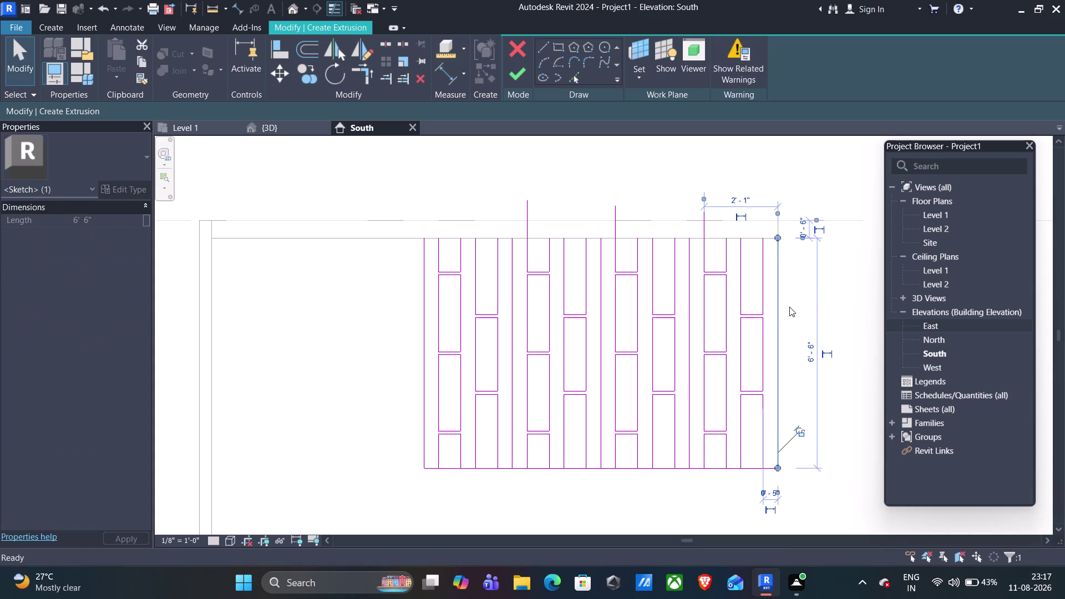
scroll(up, 3)
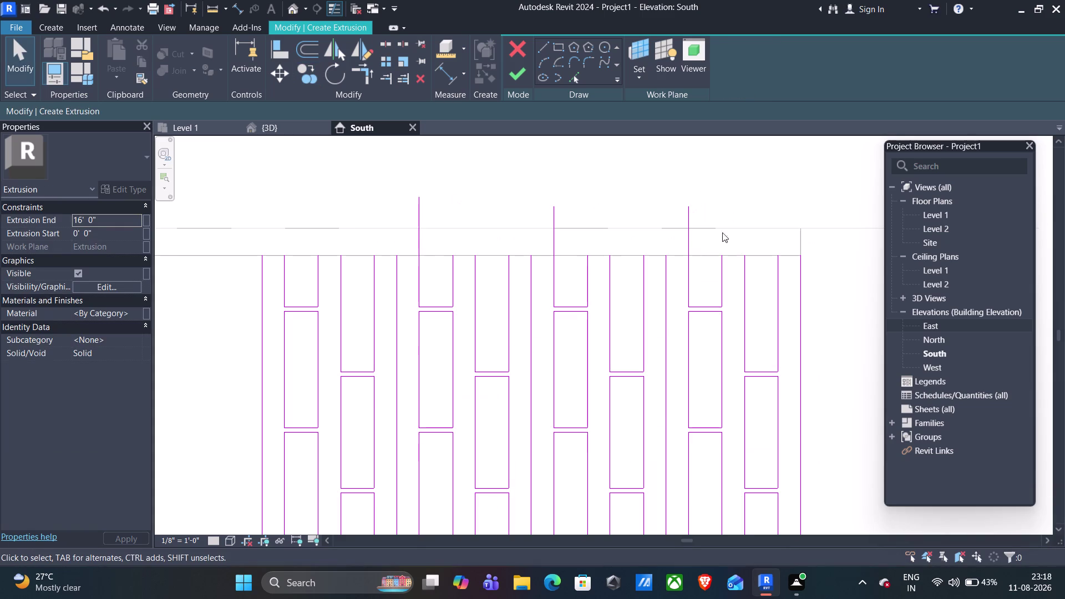
click(691, 245)
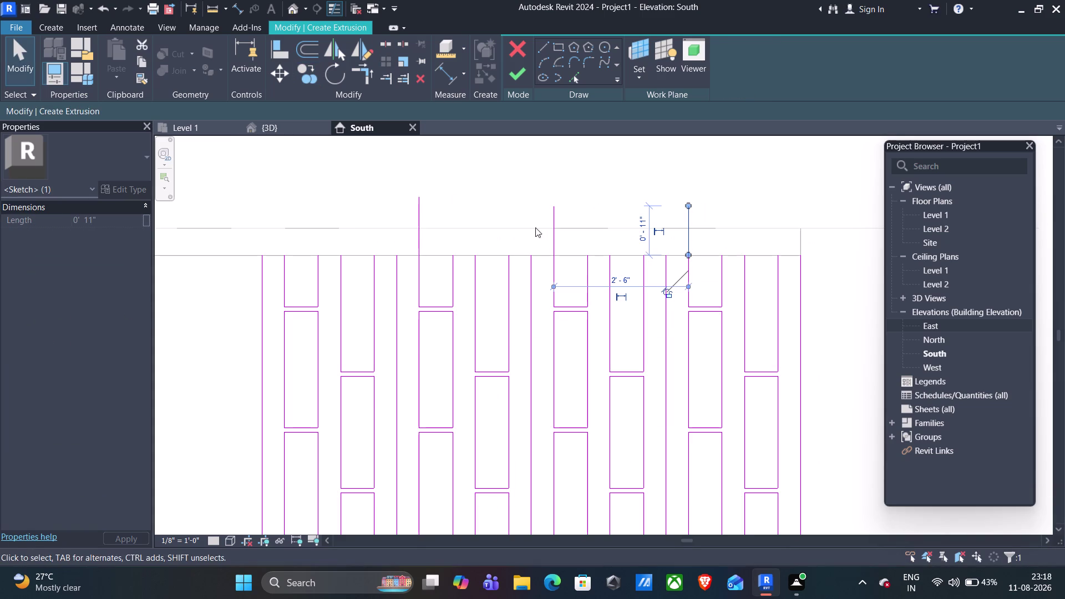
click(554, 236)
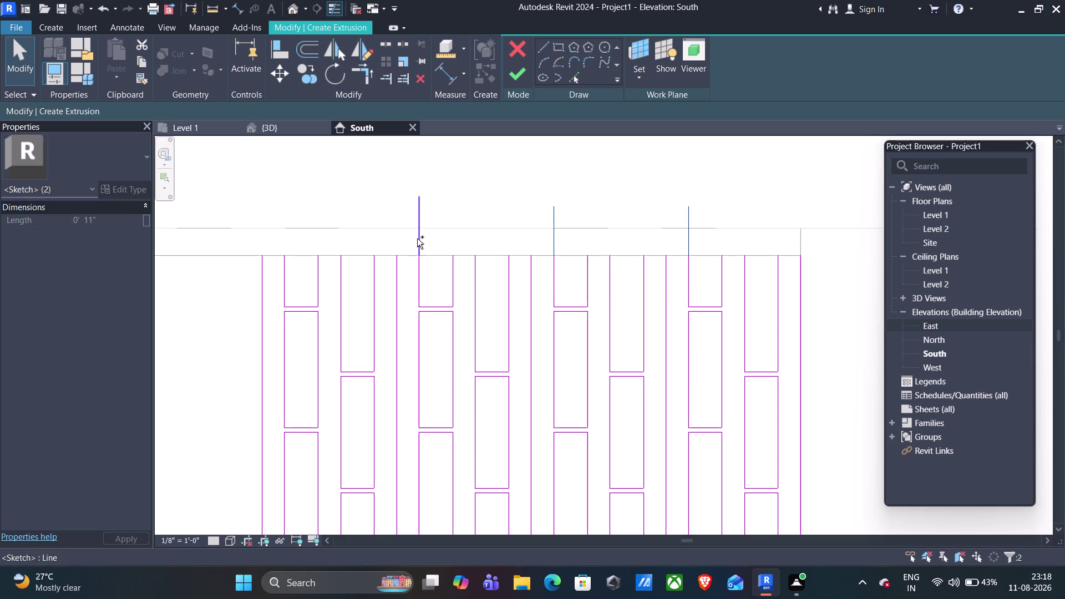
click(417, 238)
key(Delete)
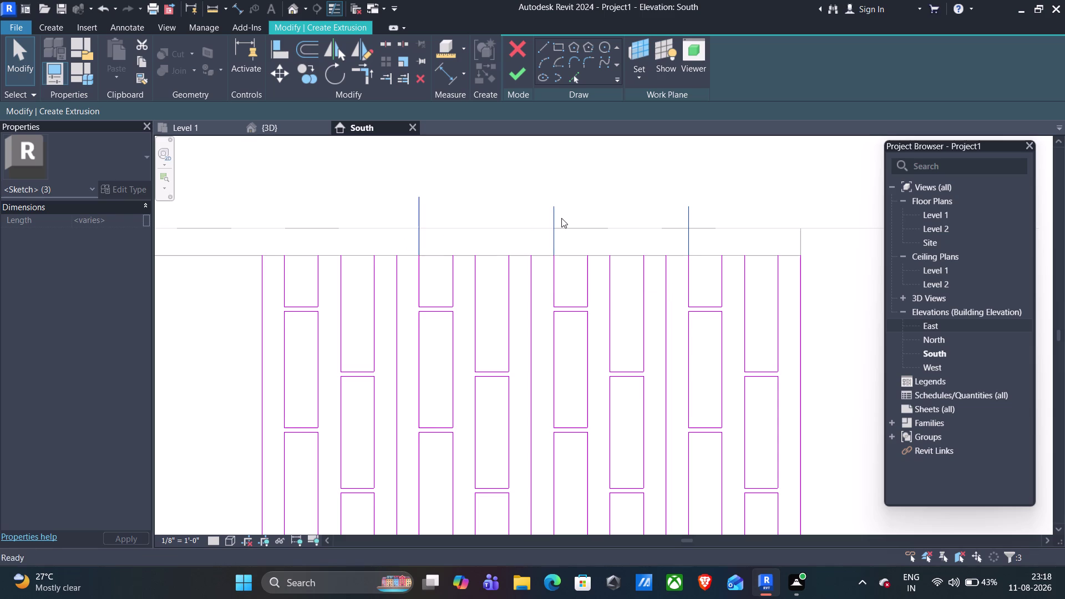
scroll(down, 3)
scroll(down, 3)
scroll(down, 3)
middle_drag(772, 335, 746, 188)
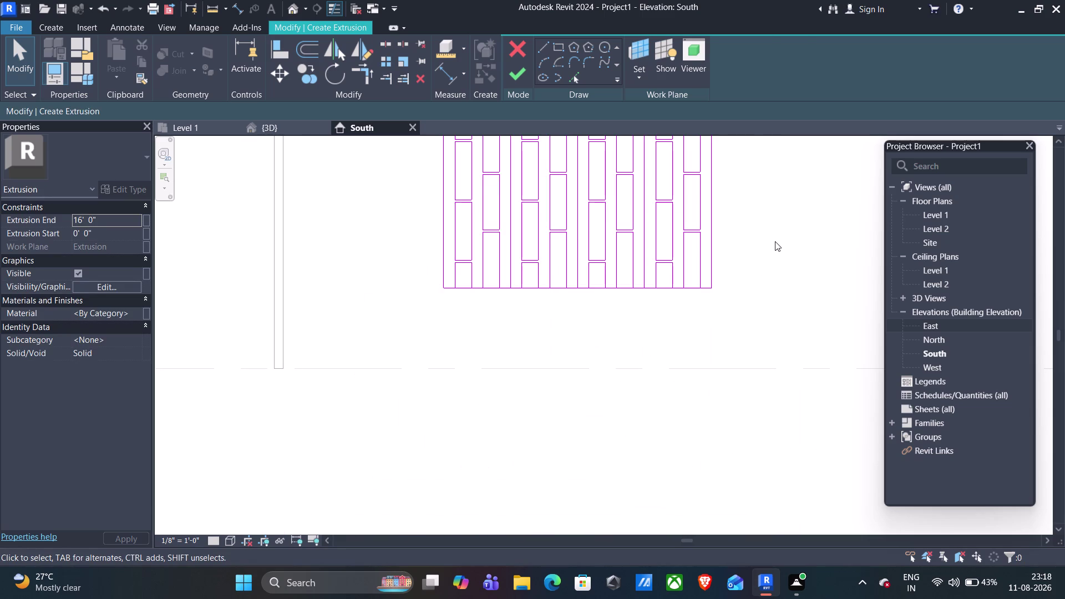
Sketch a 10'-0" wide rectangle from the pattern's bottom-left corner down to Level 1.
click(546, 49)
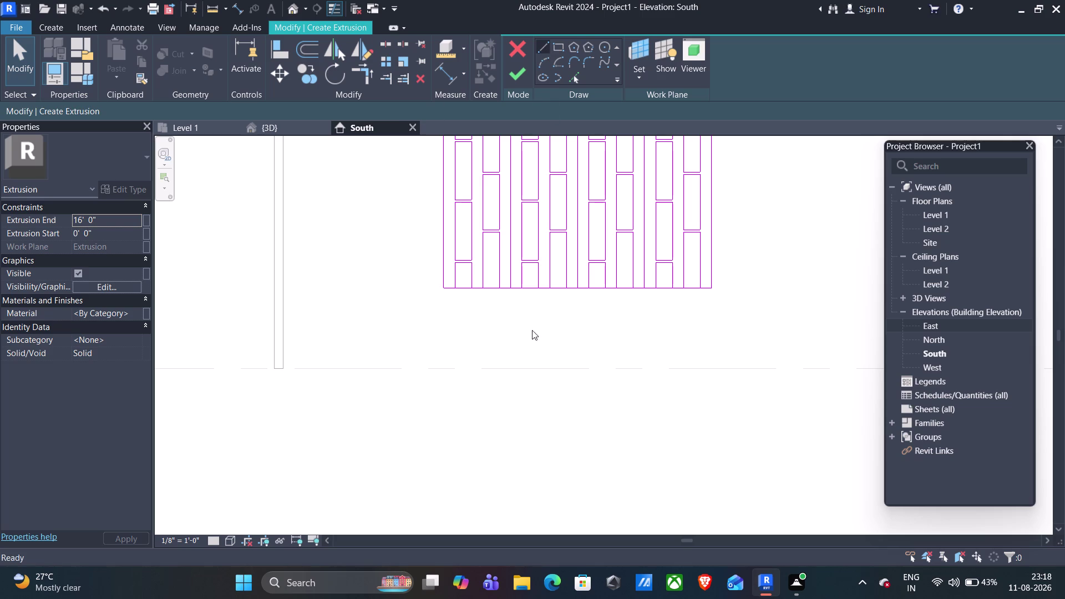
click(442, 287)
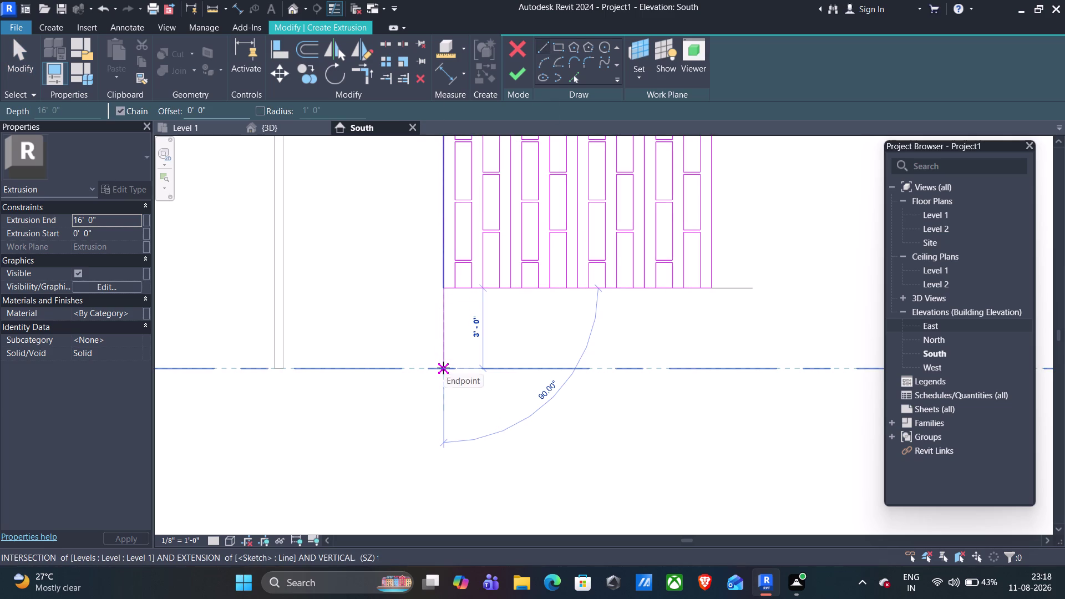
click(443, 367)
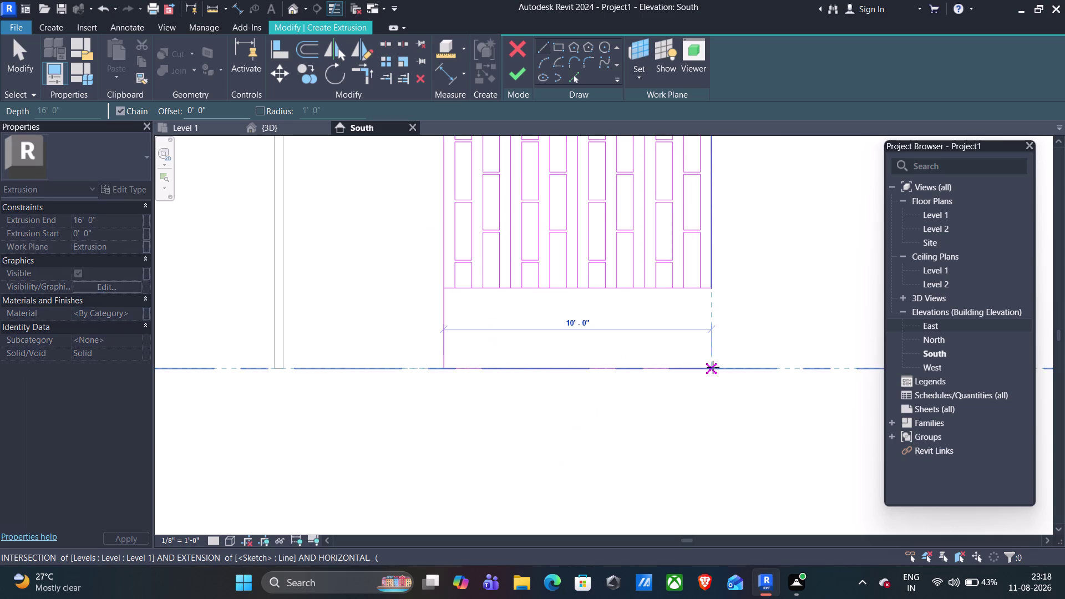
click(712, 367)
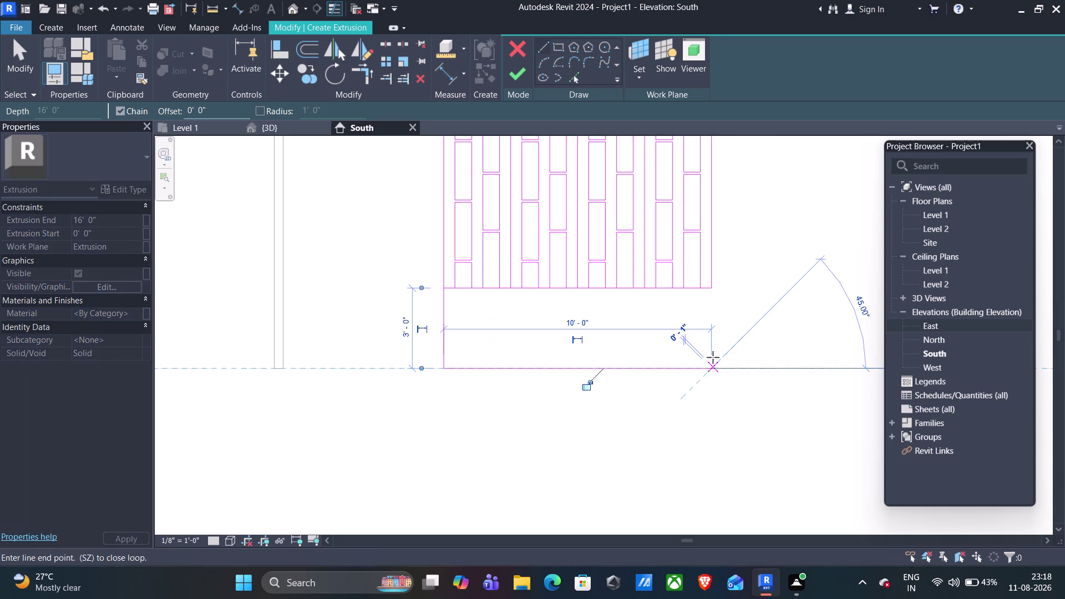
click(711, 288)
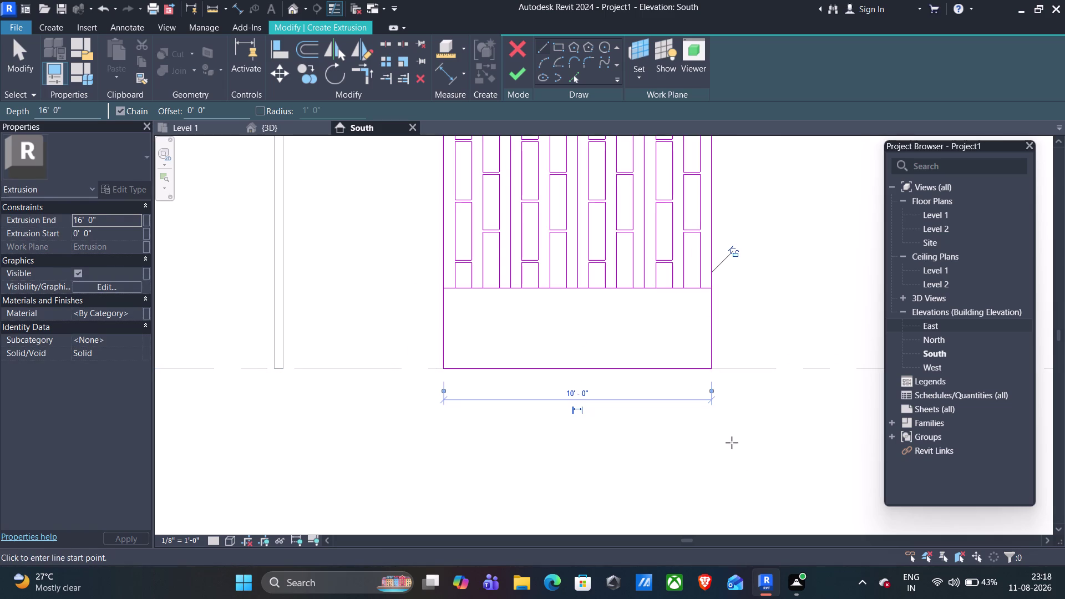
key(Escape)
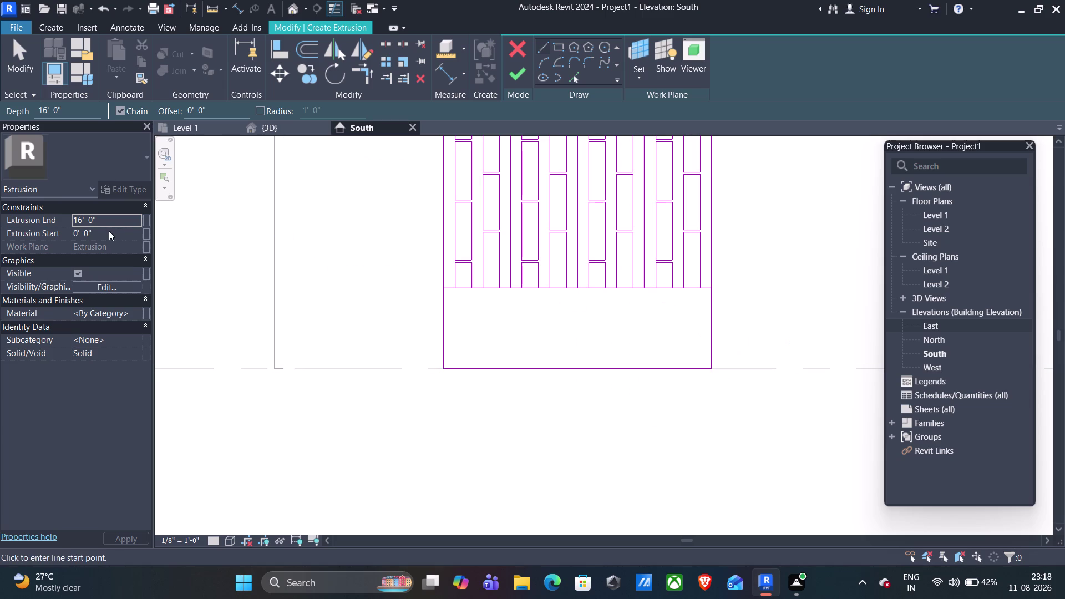
click(83, 218)
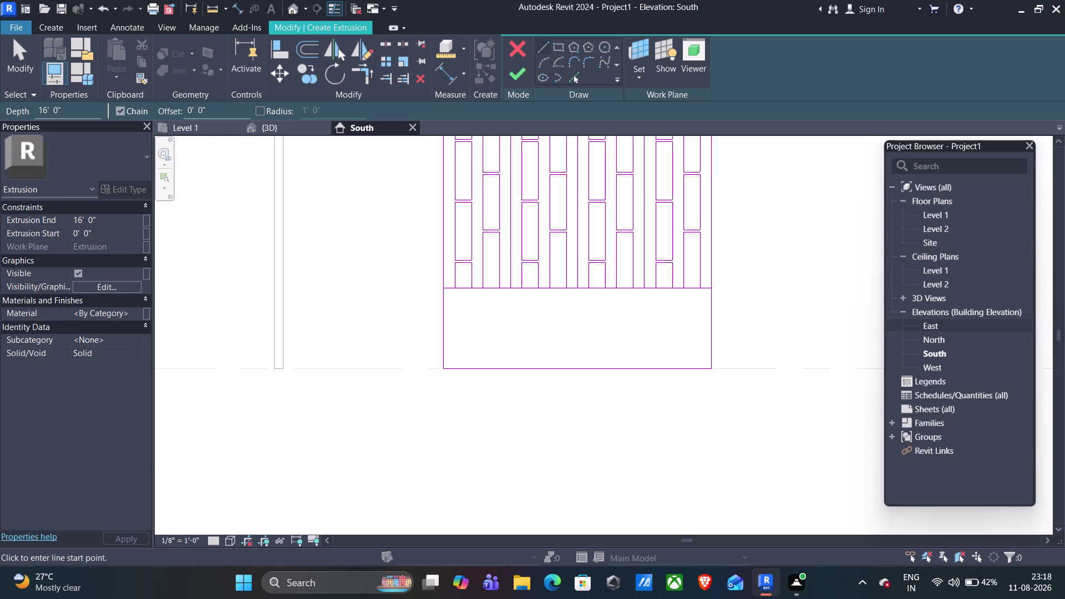
Set Extrusion End to 0' 5", try finishing, then continue past the intersecting-lines error.
drag(95, 218, 68, 217)
key(5)
key(shift+quotedbl)
click(519, 76)
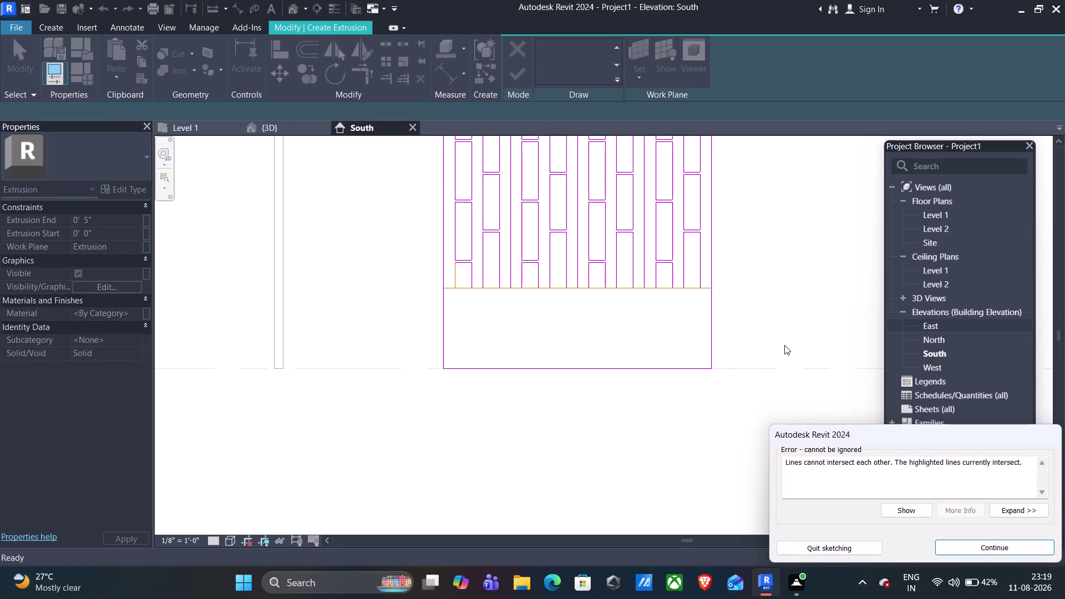
click(962, 544)
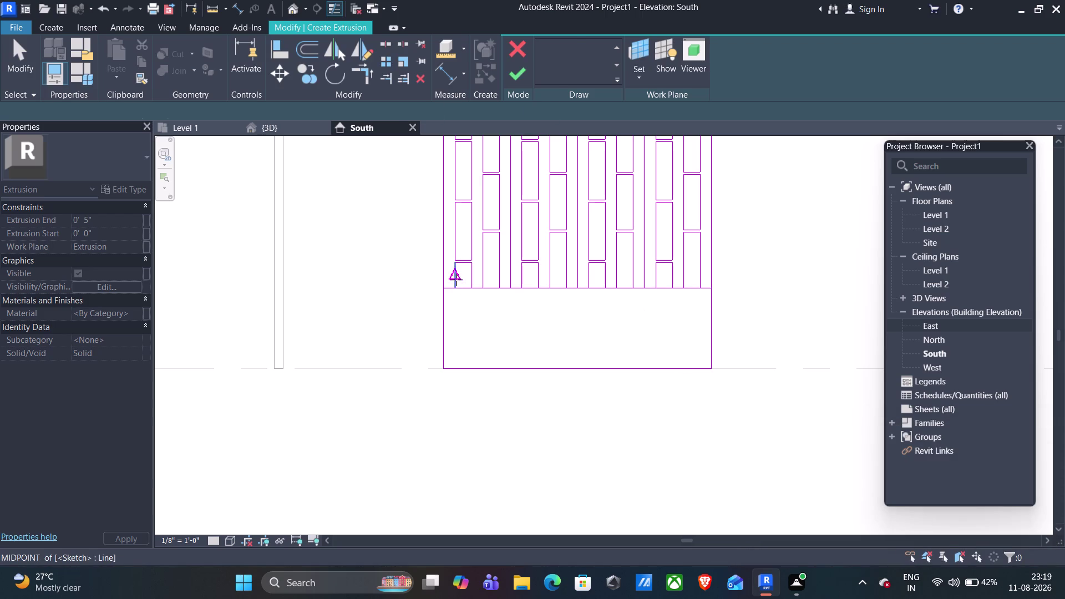
Delete the left side line of the lower-left bay box.
key(Escape)
scroll(up, 3)
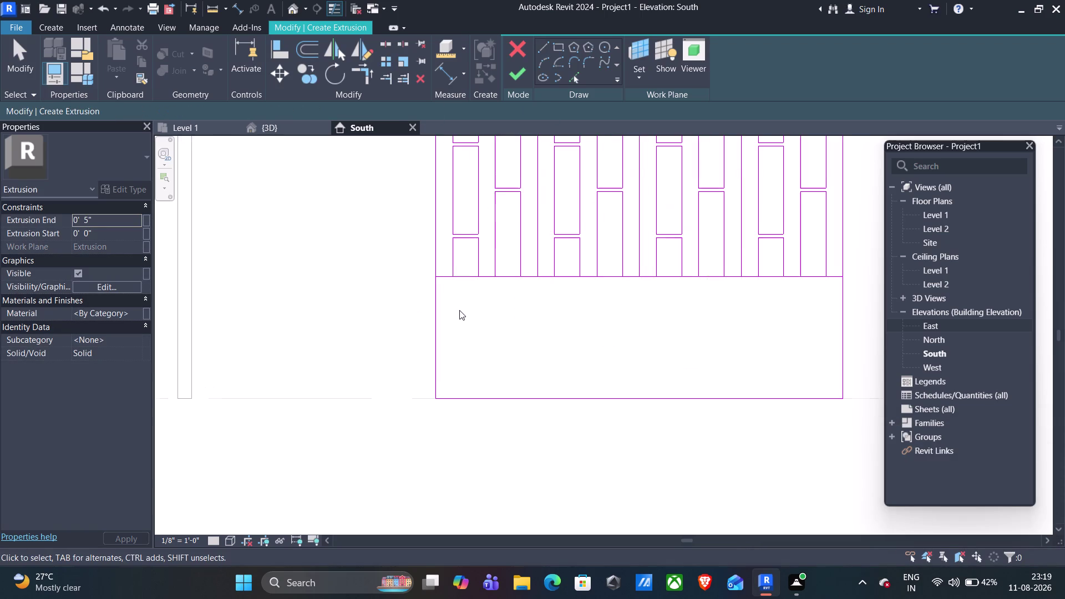
middle_drag(465, 311, 453, 386)
click(442, 329)
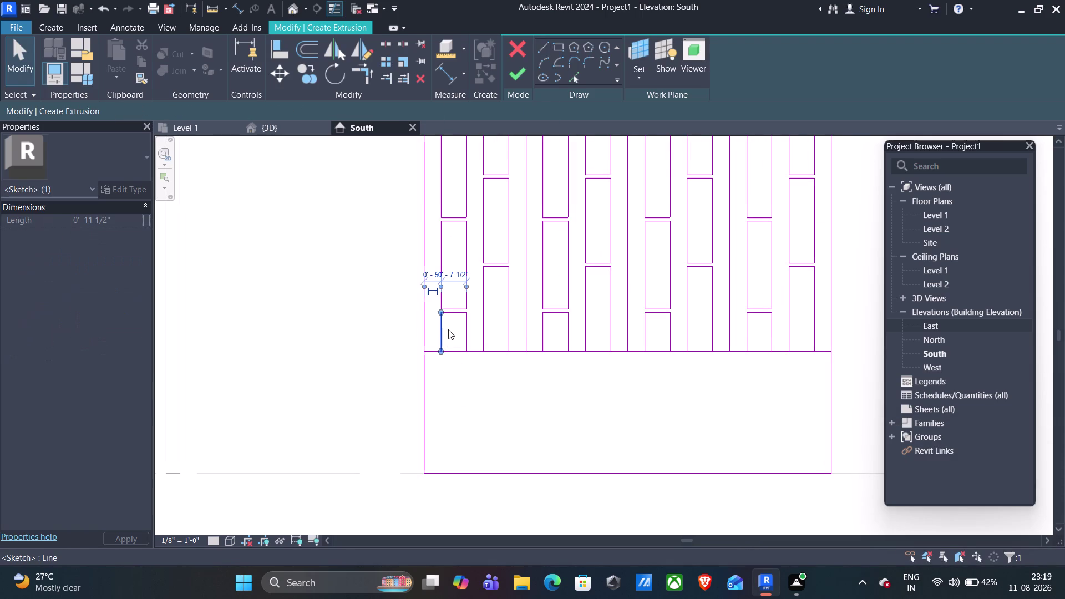
scroll(up, 3)
scroll(up, 3)
key(Escape)
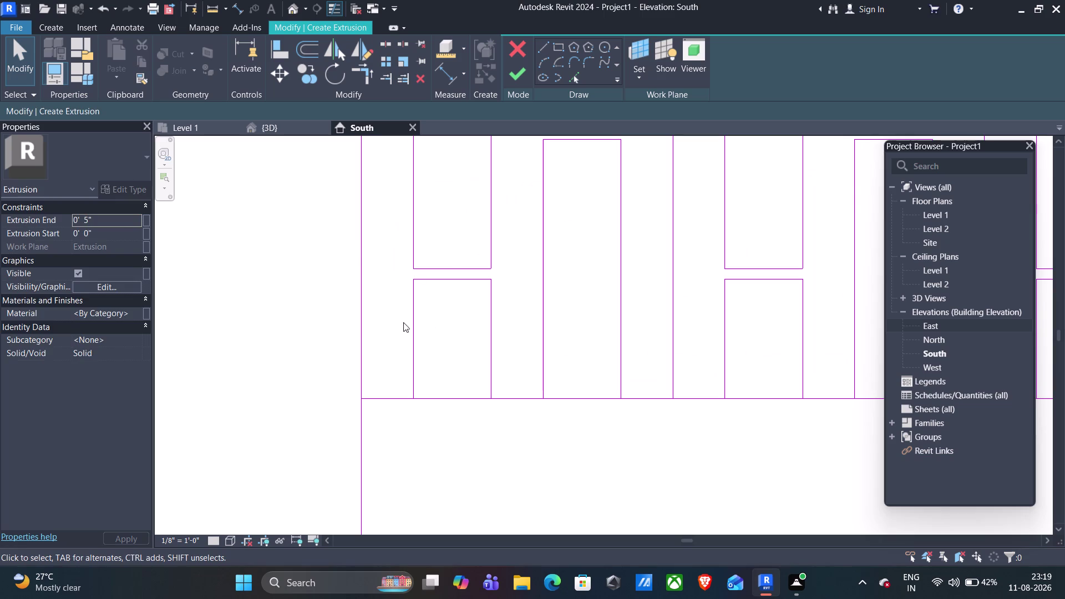
click(411, 325)
key(Delete)
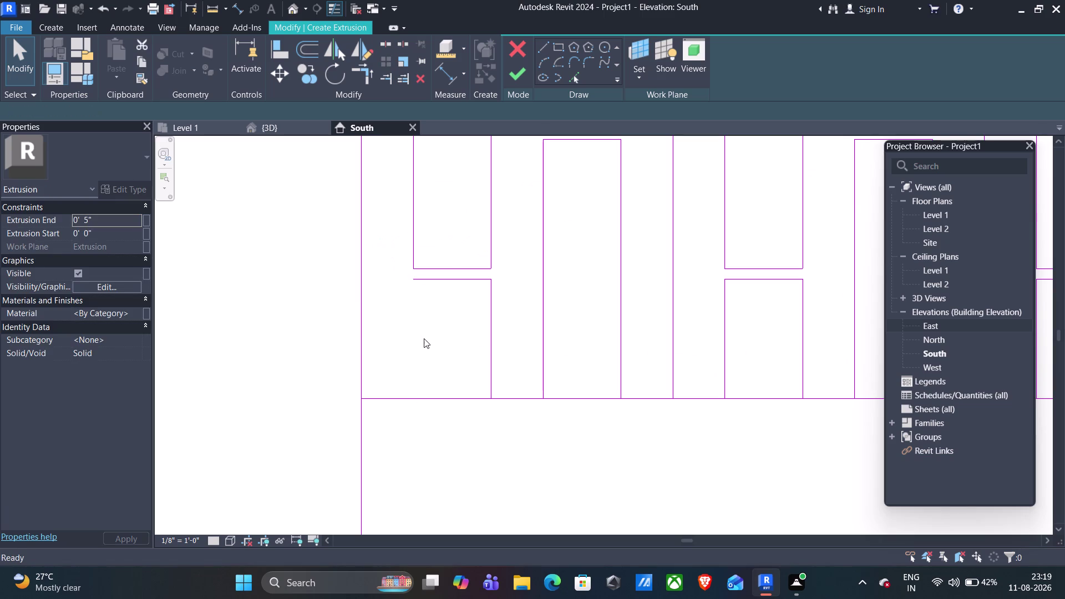
Redraw the lower-left box's left side down to the base's top edge.
click(545, 46)
click(415, 280)
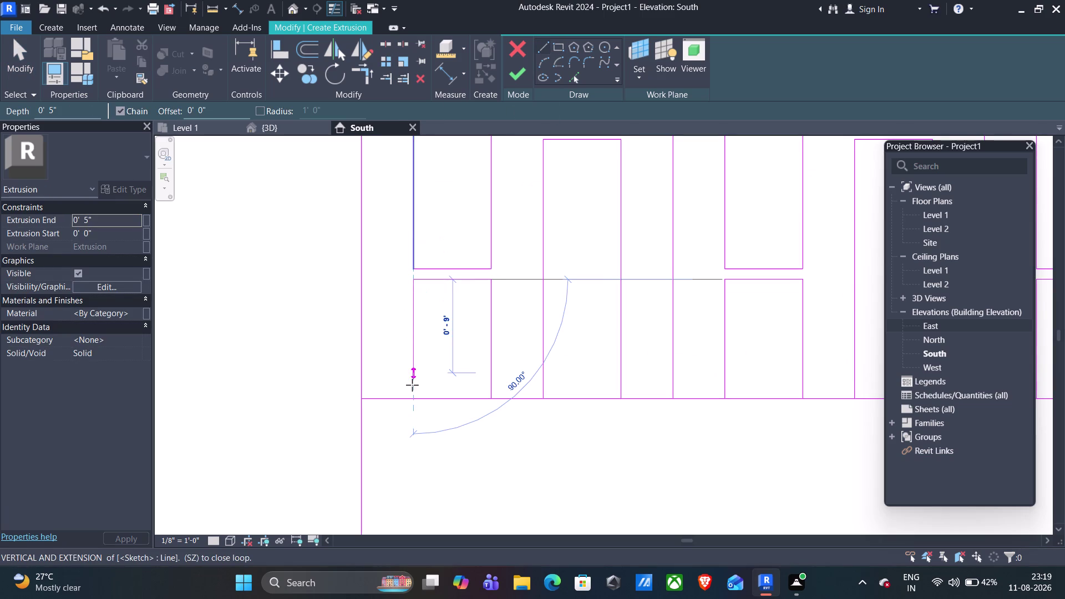
click(411, 402)
key(Escape)
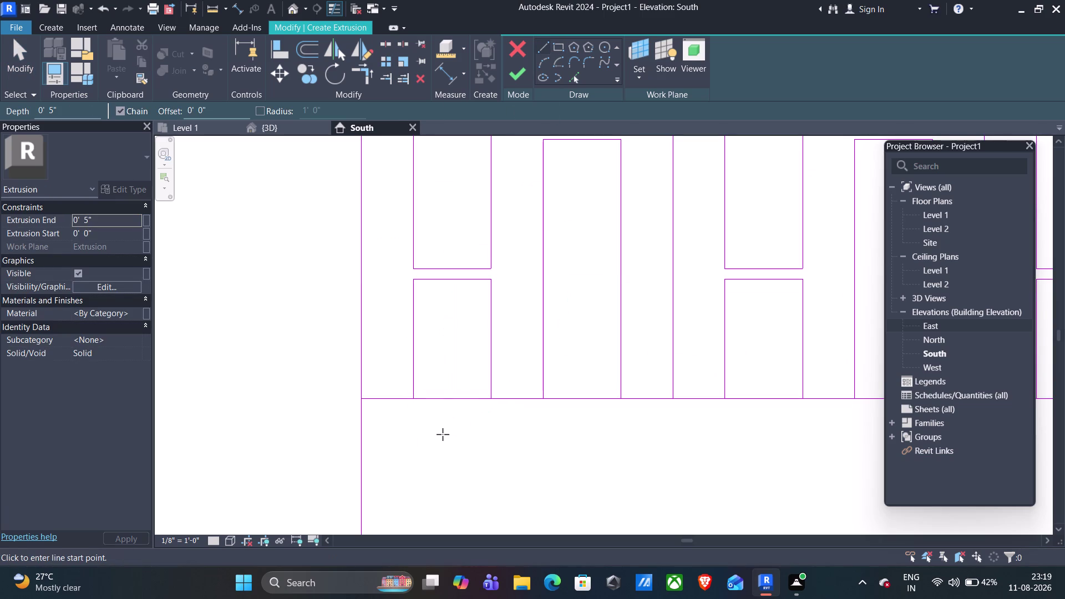
Delete the base rectangle's top edge, unjoining elements so the deletion goes through.
click(359, 79)
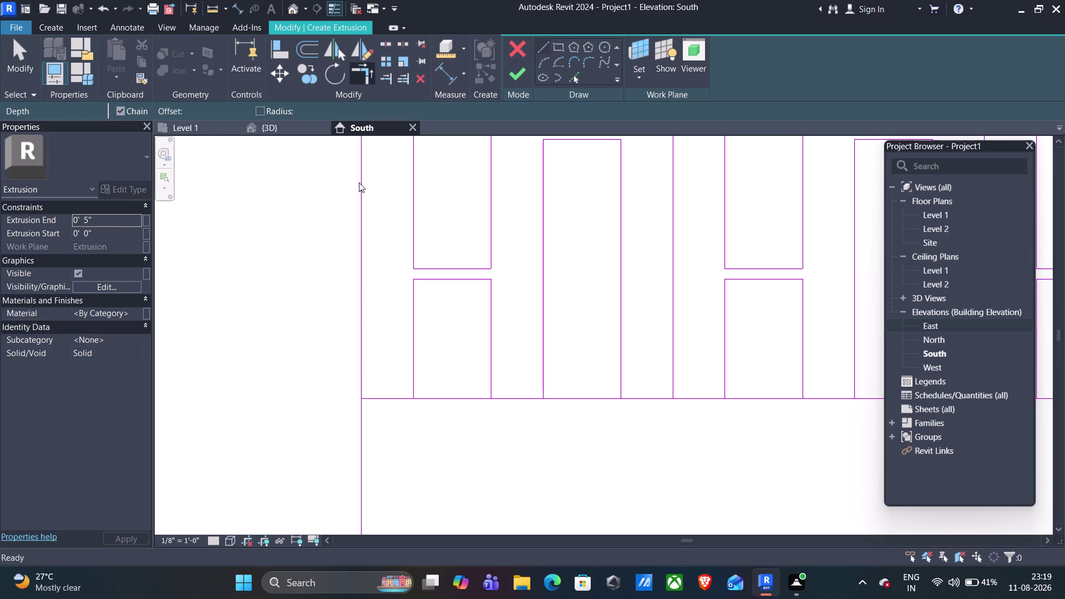
click(383, 397)
click(410, 380)
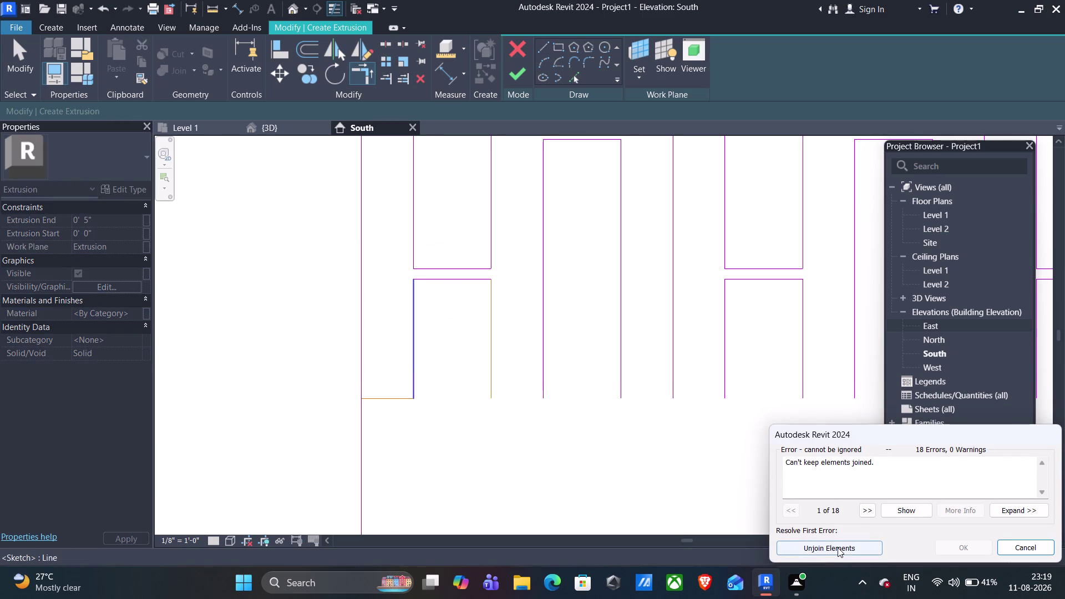
click(837, 548)
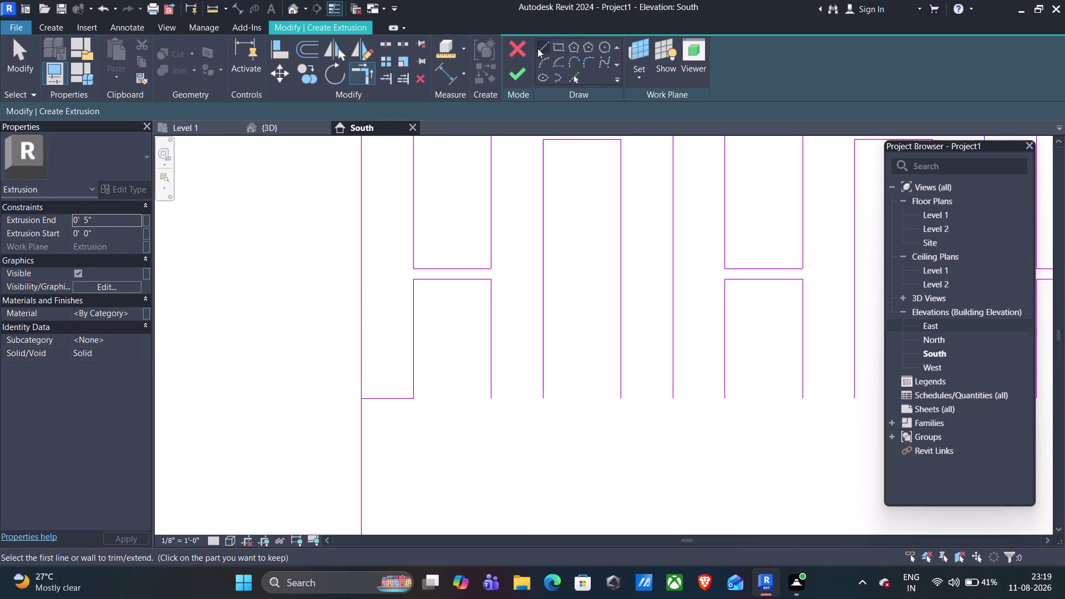
Close the bottoms of the first open posts with short horizontal base lines.
click(538, 48)
click(493, 396)
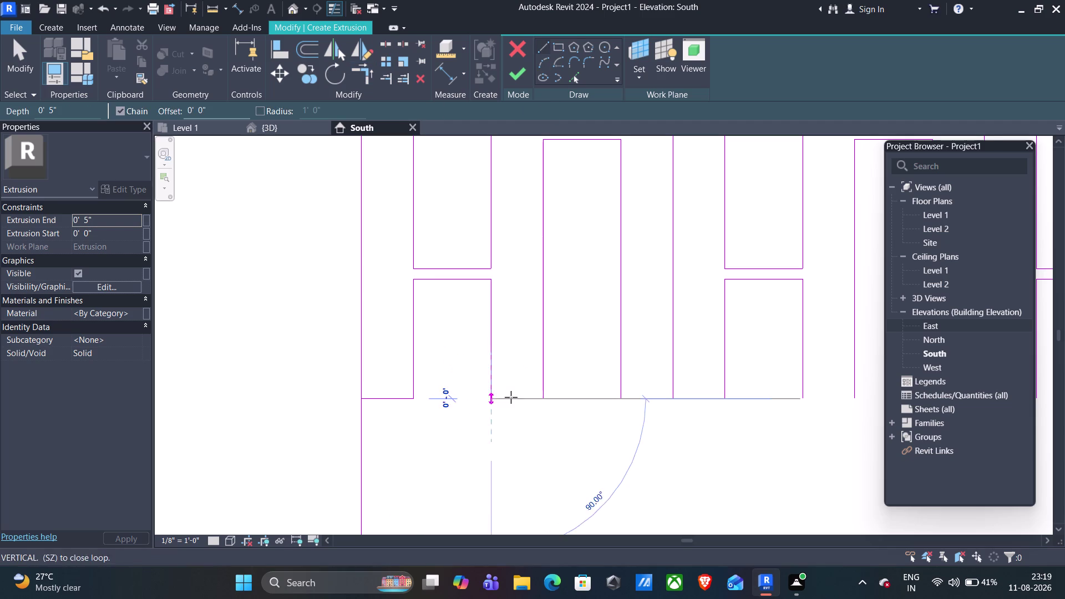
click(541, 396)
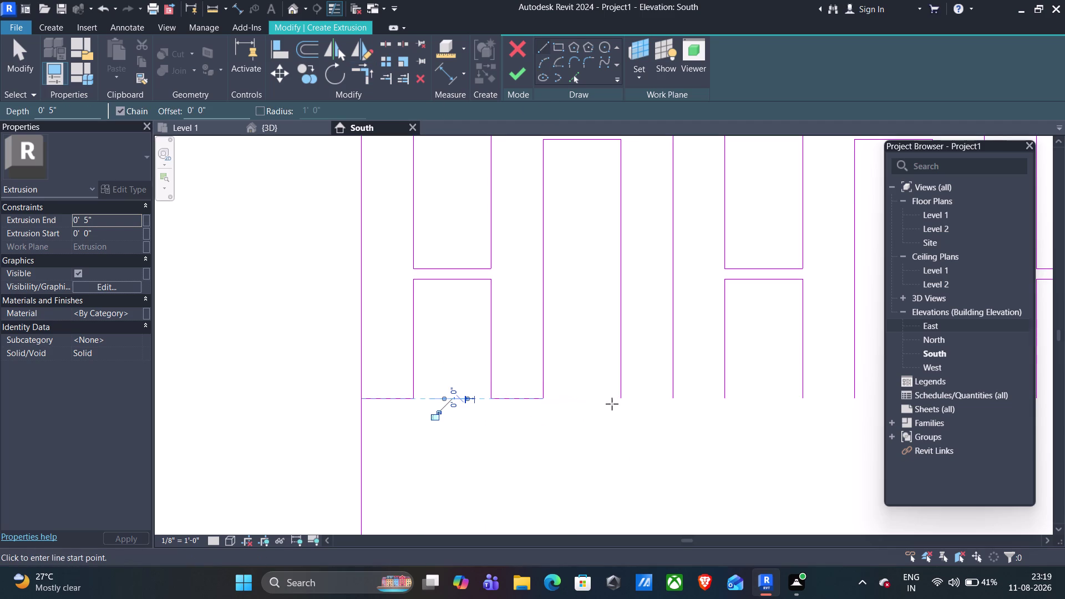
click(623, 394)
click(672, 398)
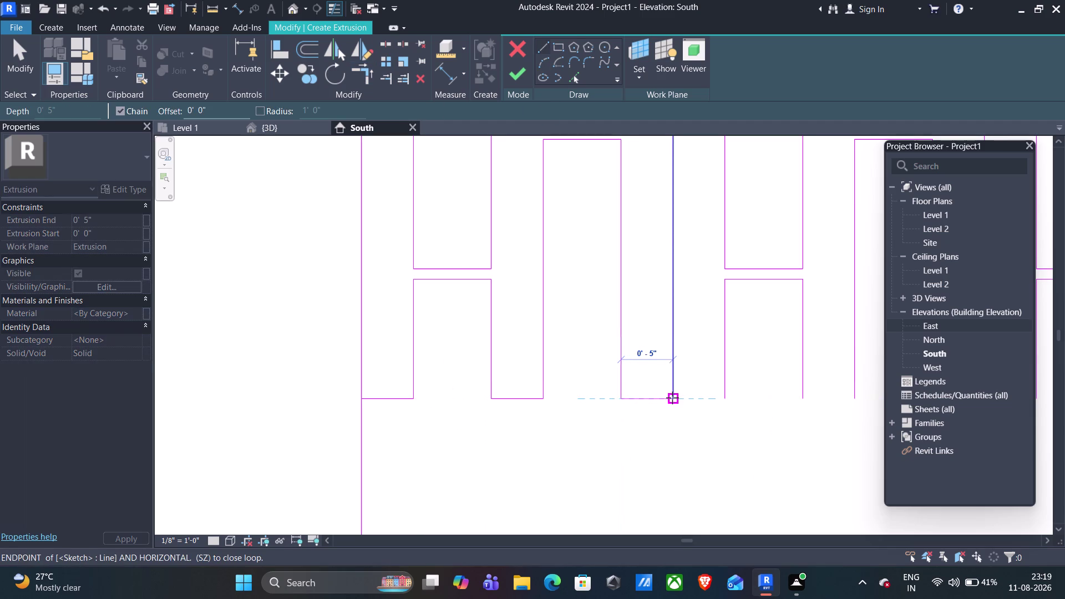
click(726, 396)
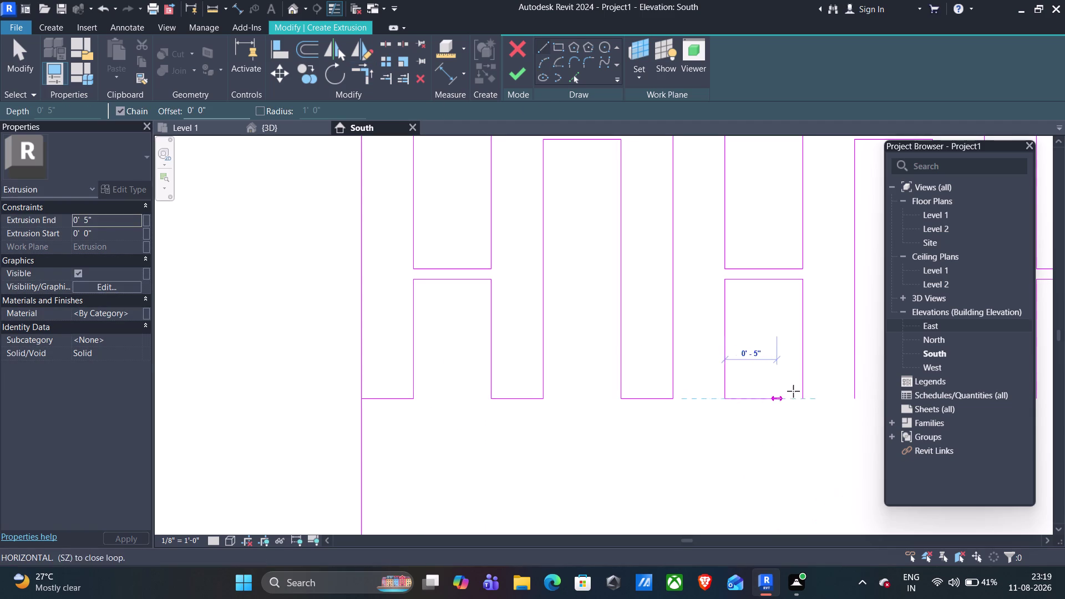
click(801, 394)
Draw more short base segments under the next posts further right.
scroll(down, 3)
scroll(down, 3)
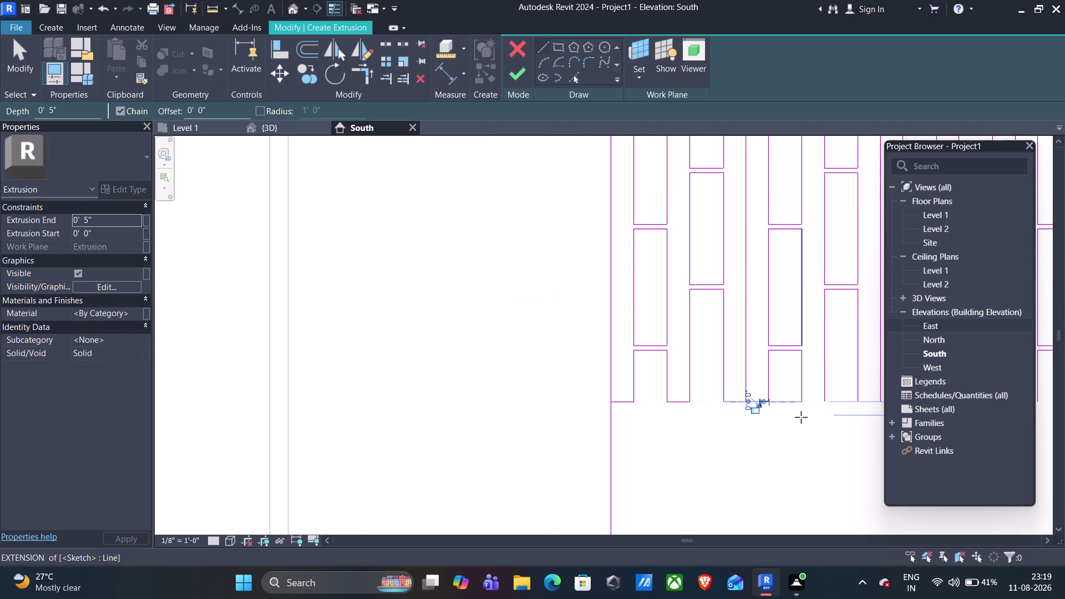
middle_drag(802, 429, 553, 426)
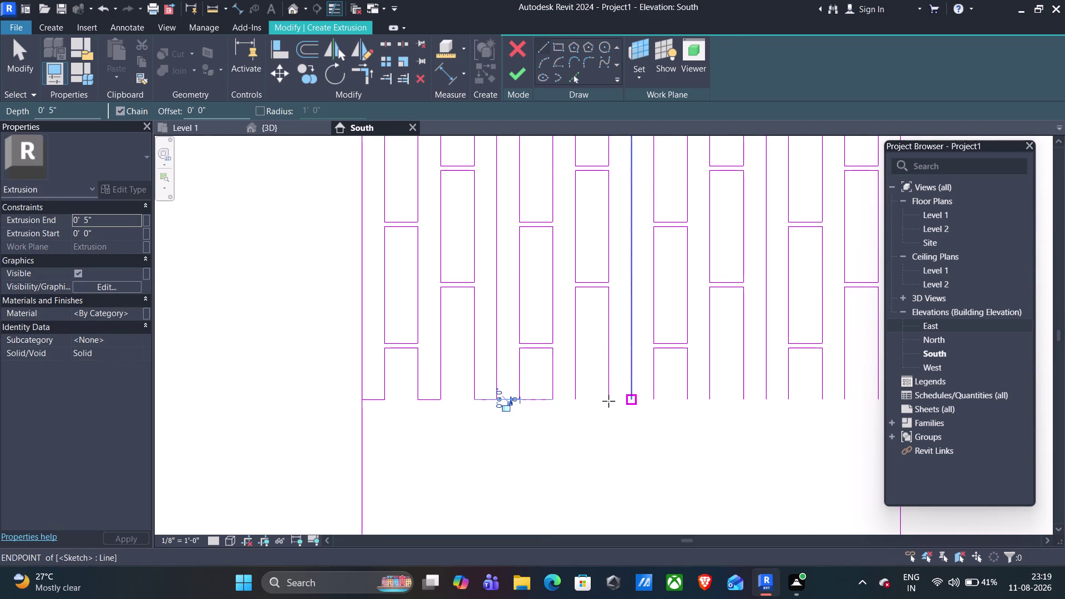
scroll(up, 3)
scroll(up, 3)
click(531, 391)
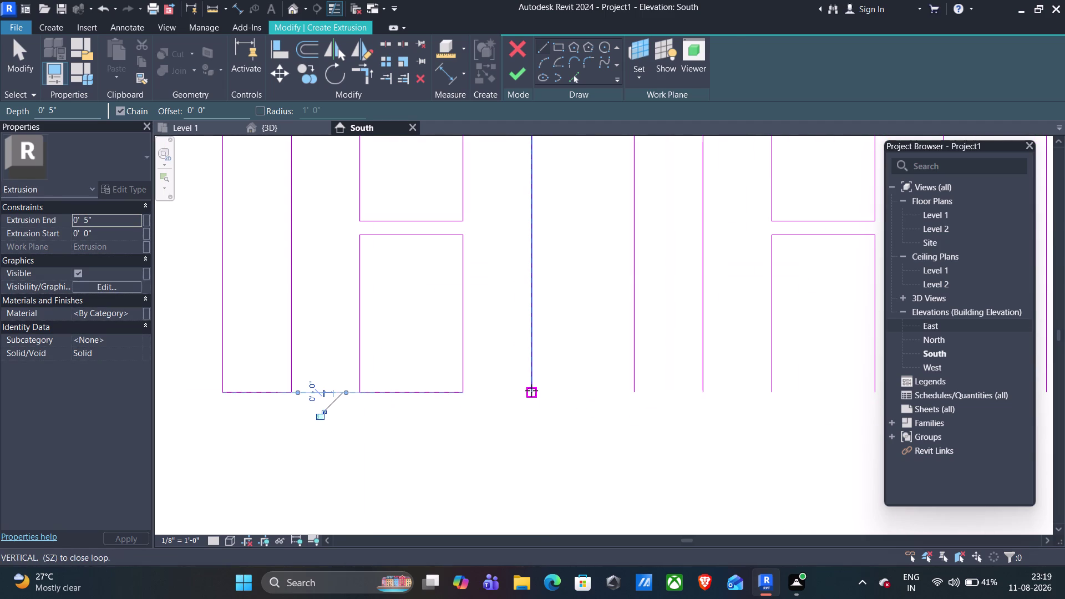
click(633, 392)
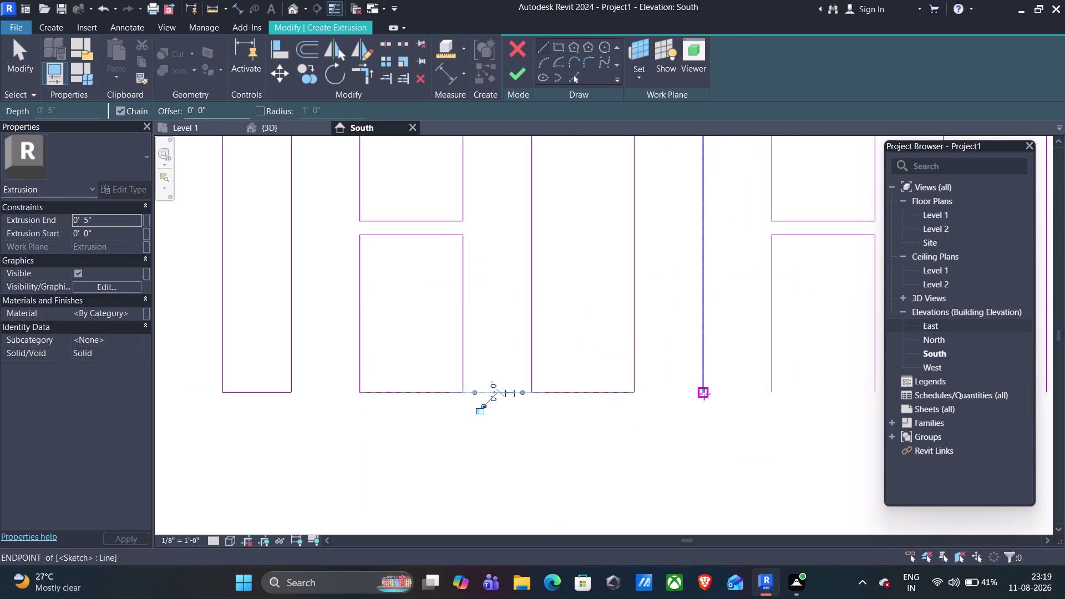
click(703, 392)
click(771, 390)
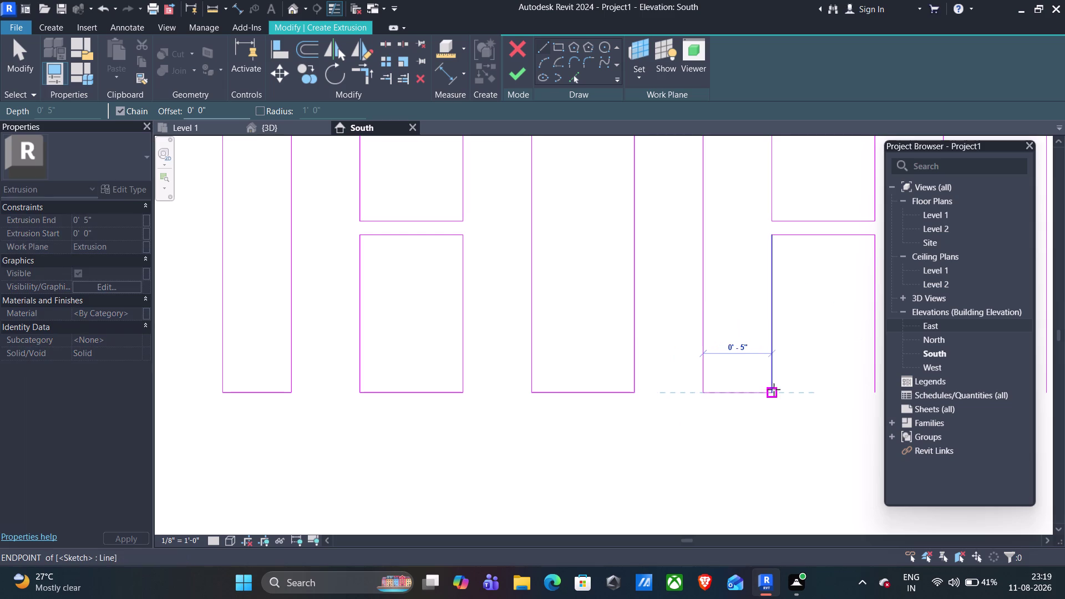
Close the remaining post bottoms toward the right with short base lines.
scroll(down, 3)
scroll(down, 3)
middle_drag(804, 392, 602, 422)
middle_click(601, 422)
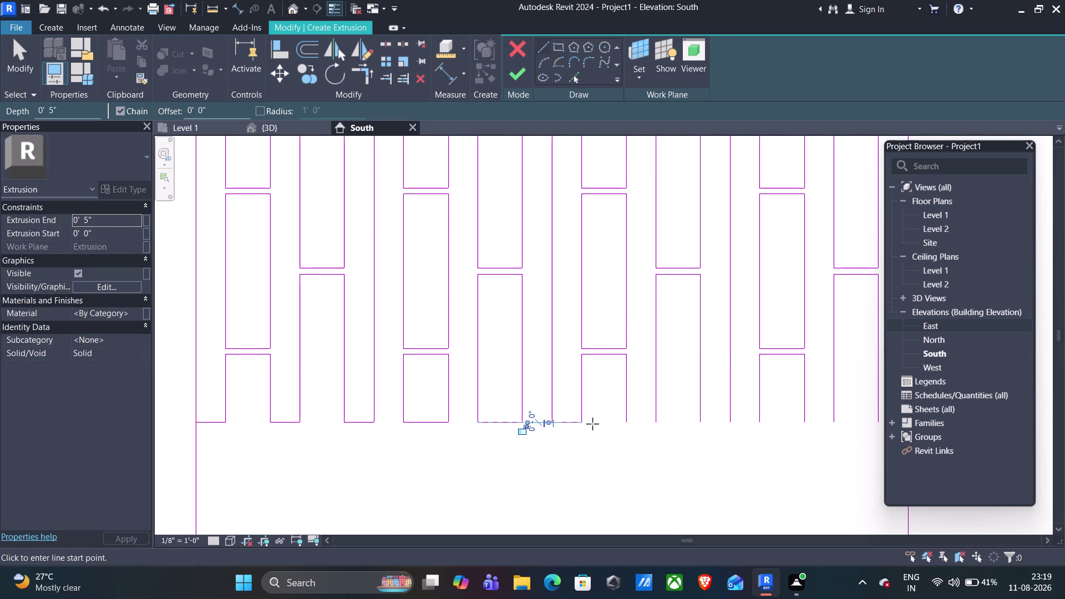
key(Escape)
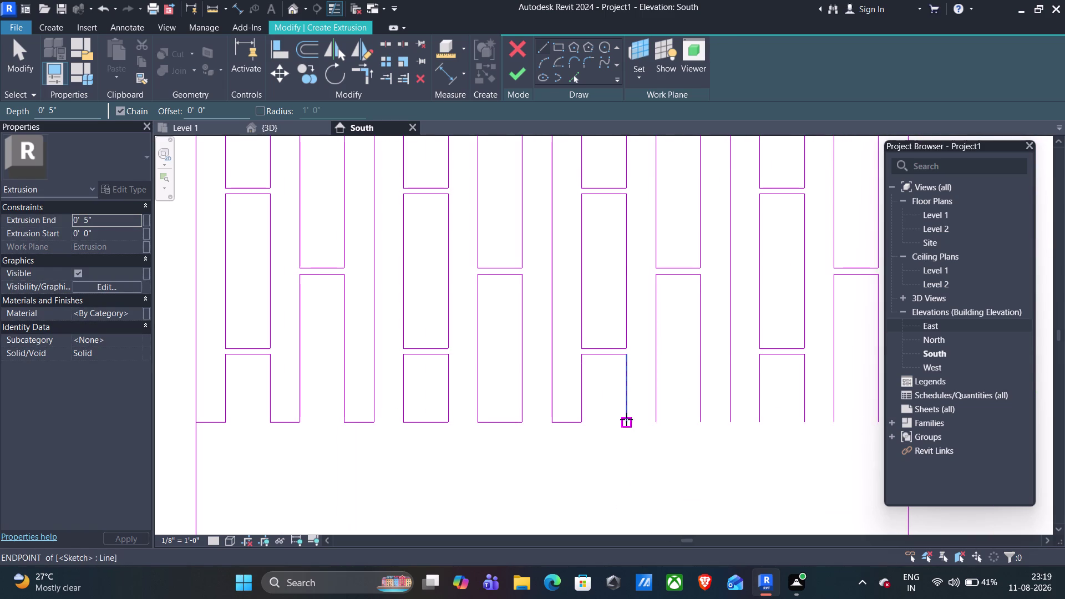
click(626, 419)
click(653, 420)
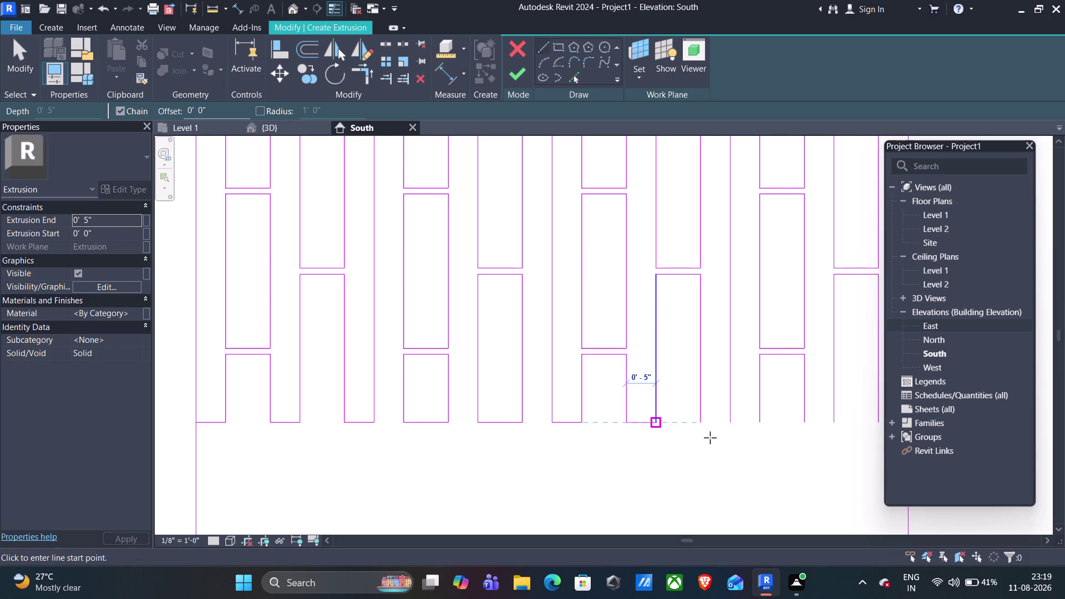
click(699, 420)
click(731, 423)
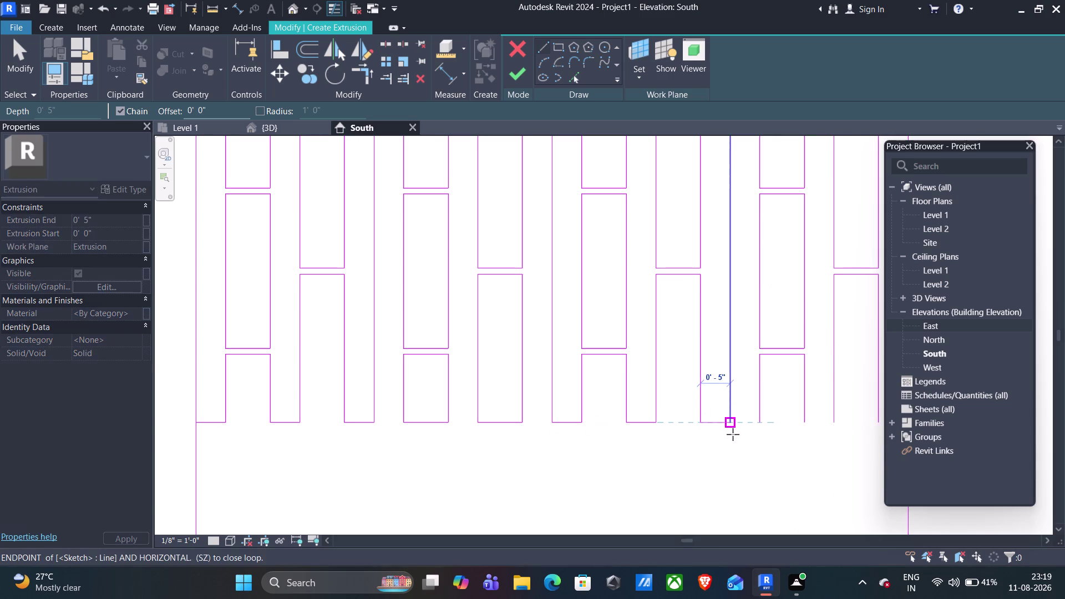
click(761, 422)
click(805, 420)
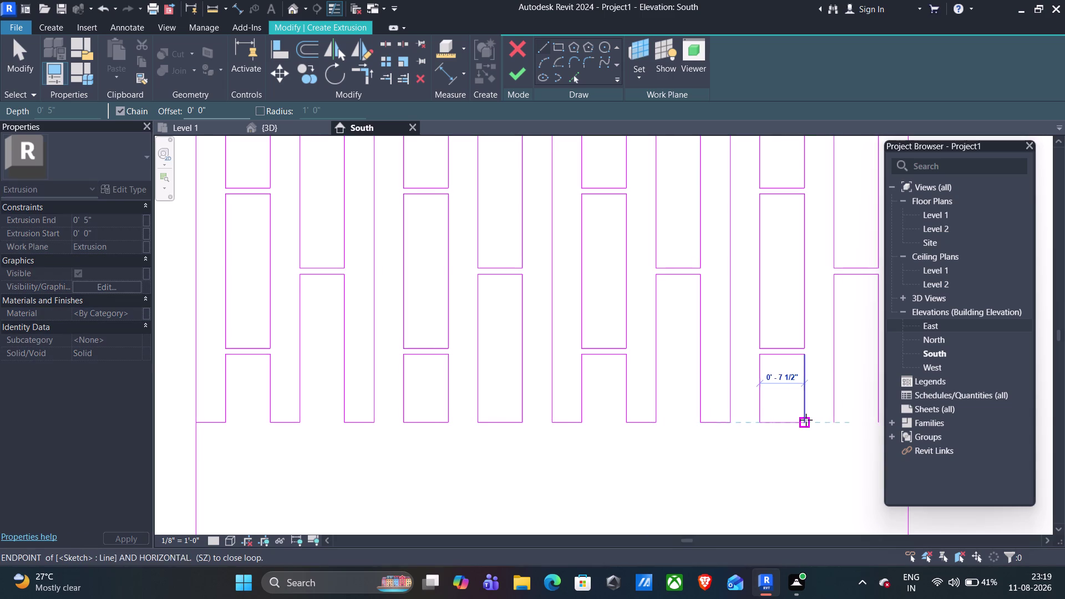
scroll(down, 3)
Draw a short base line near the right end of the pattern.
middle_drag(826, 448, 641, 475)
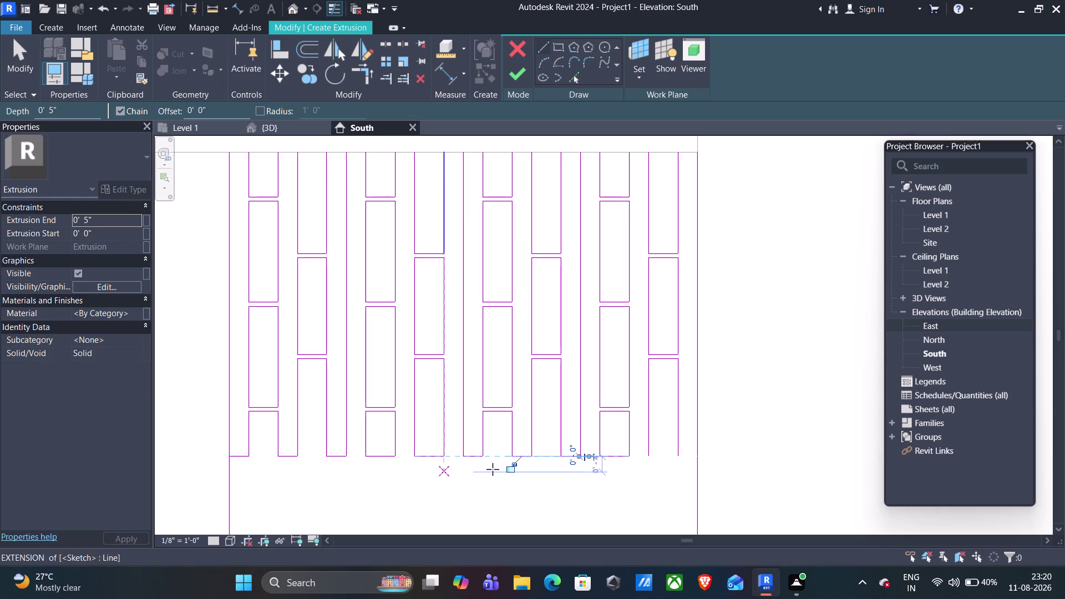
click(677, 454)
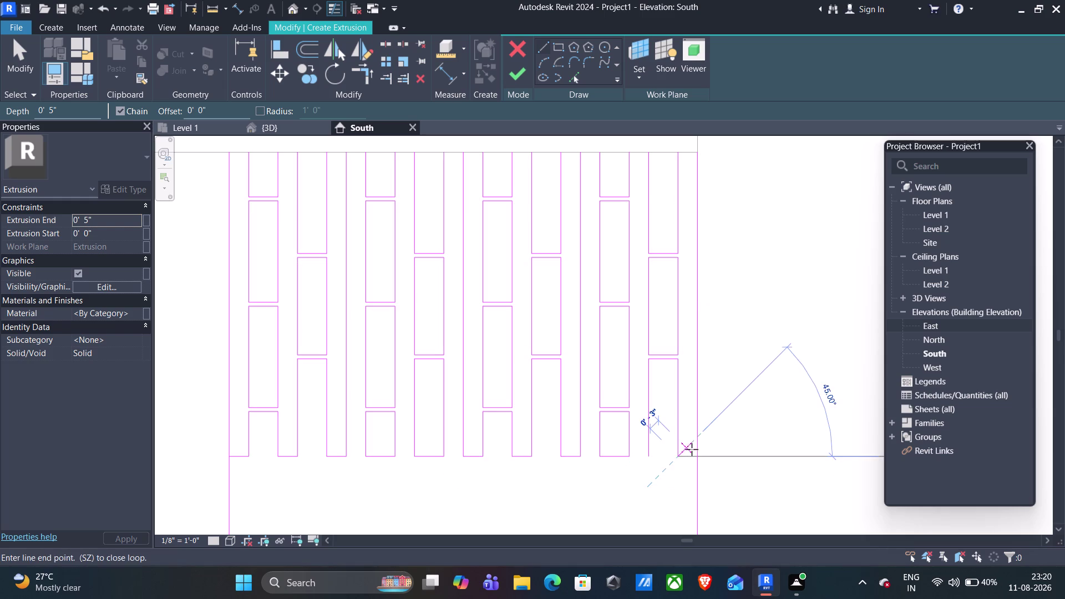
click(697, 455)
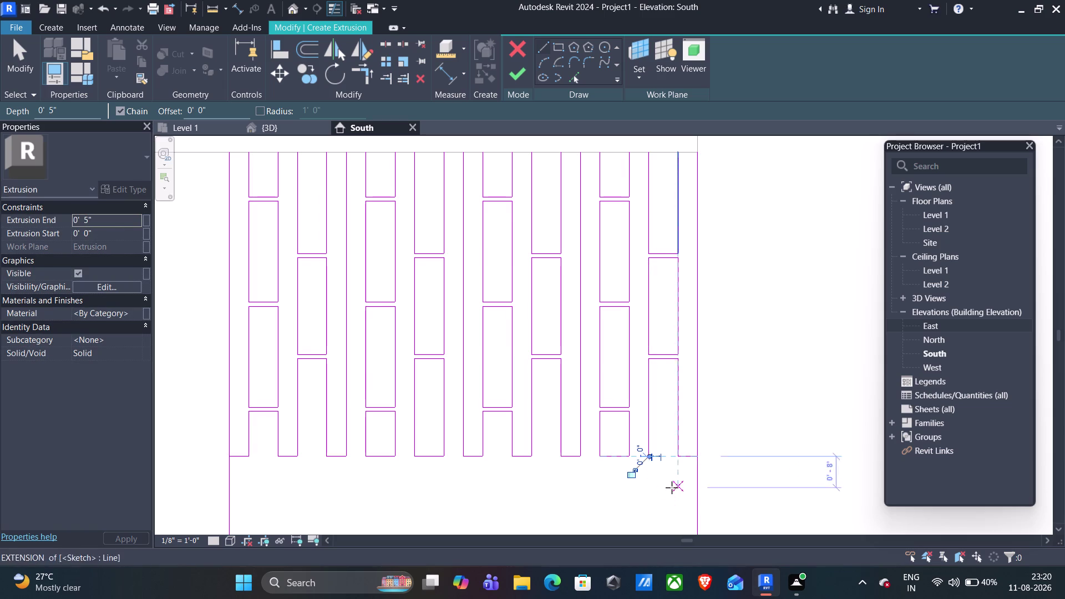
key(Escape)
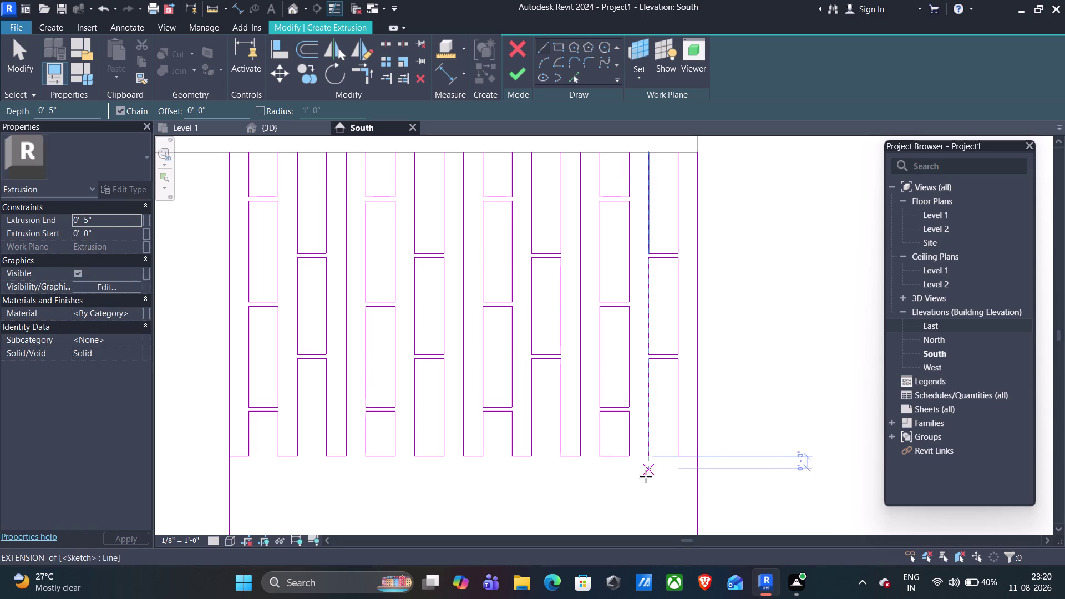
key(Escape)
Delete an unwanted bottom segment and redraw a post-base line in its place.
click(614, 456)
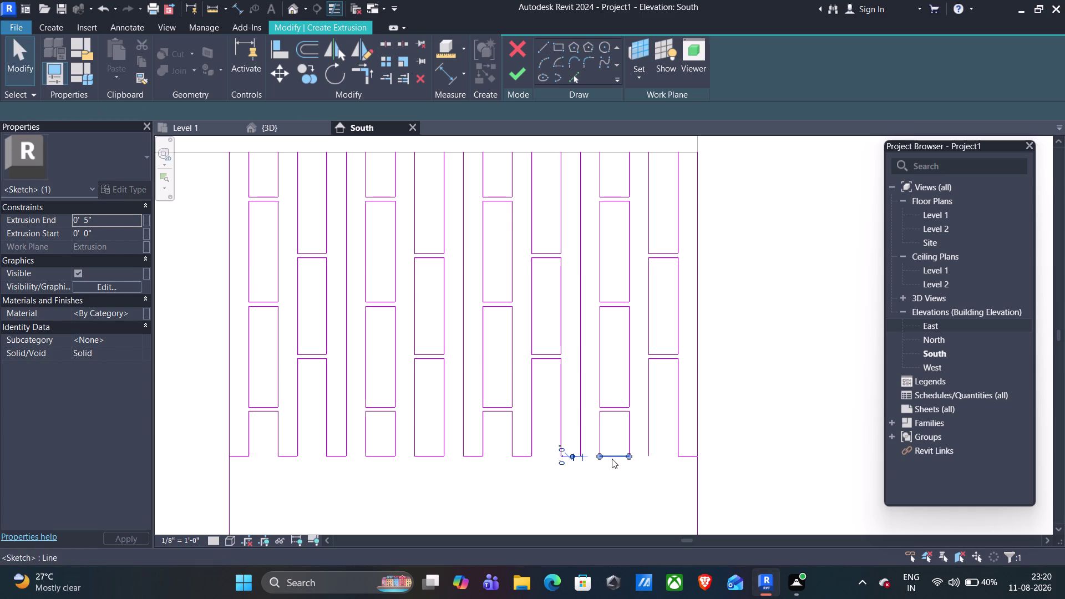
key(Delete)
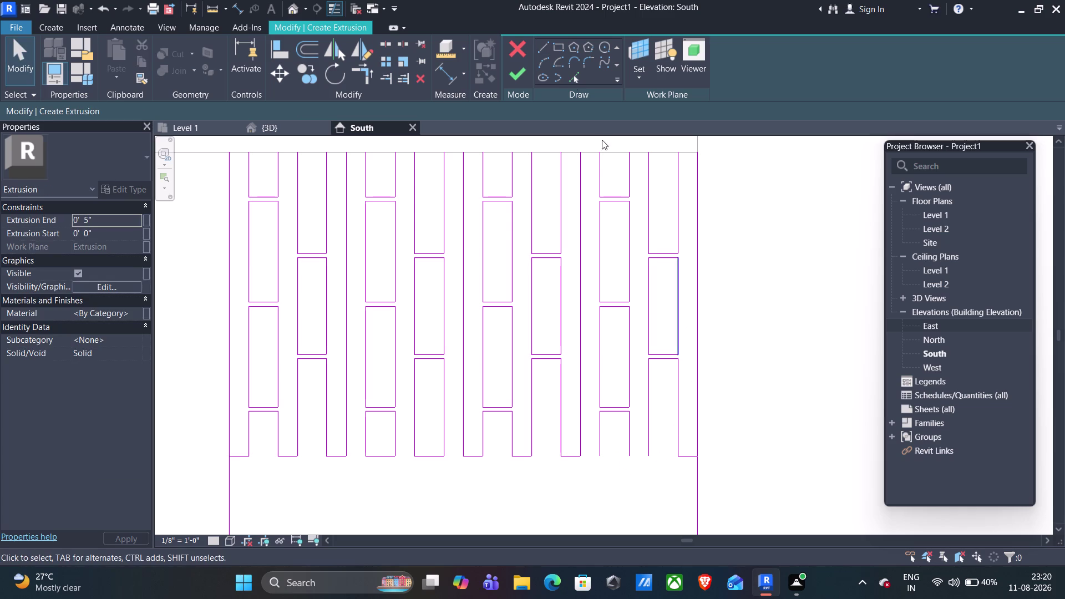
click(544, 49)
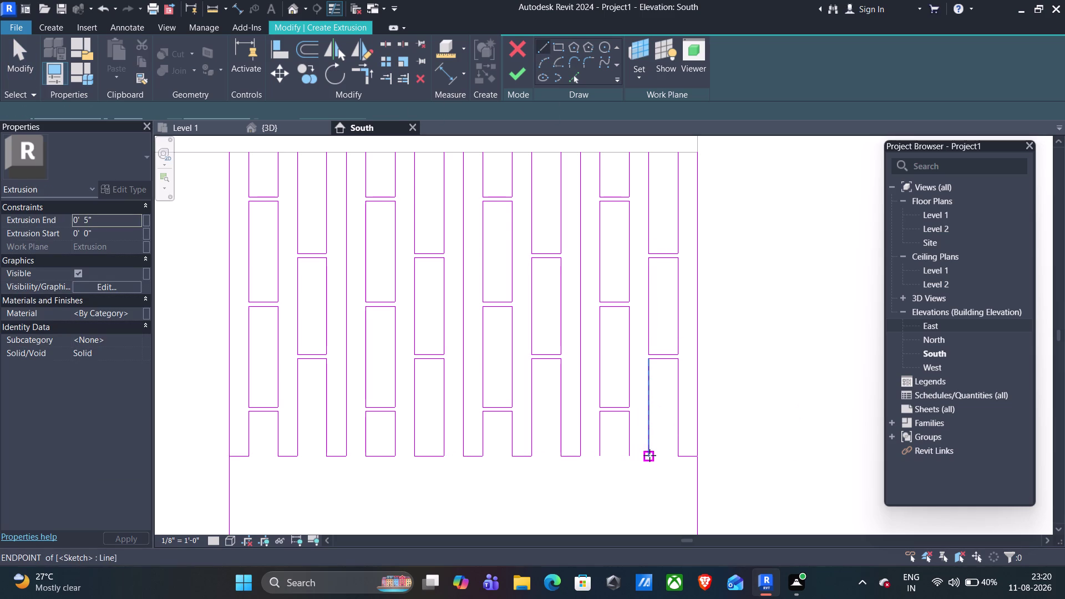
click(649, 455)
click(631, 454)
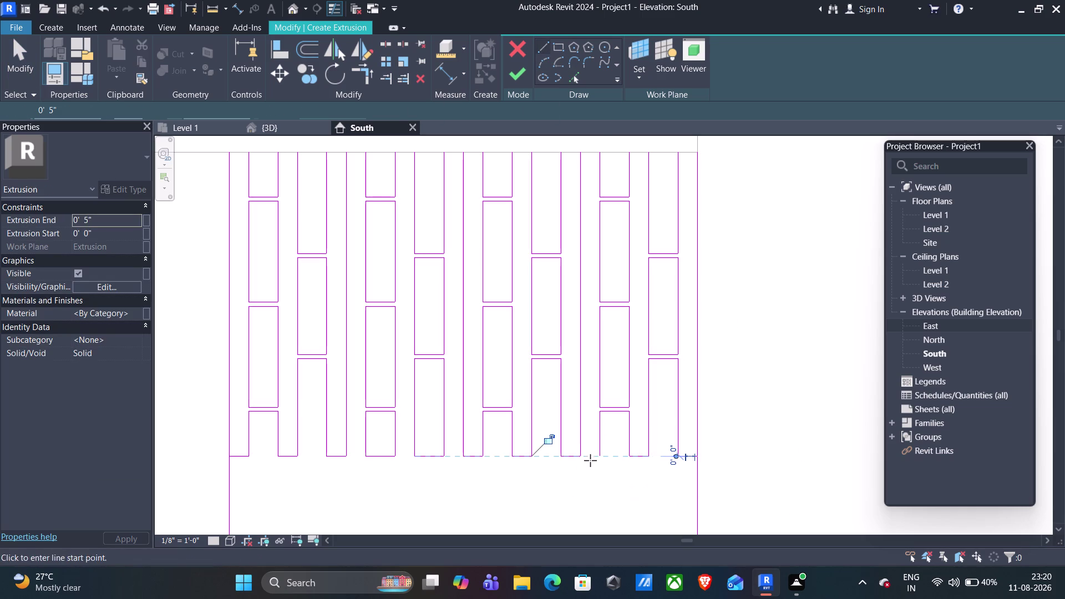
click(601, 454)
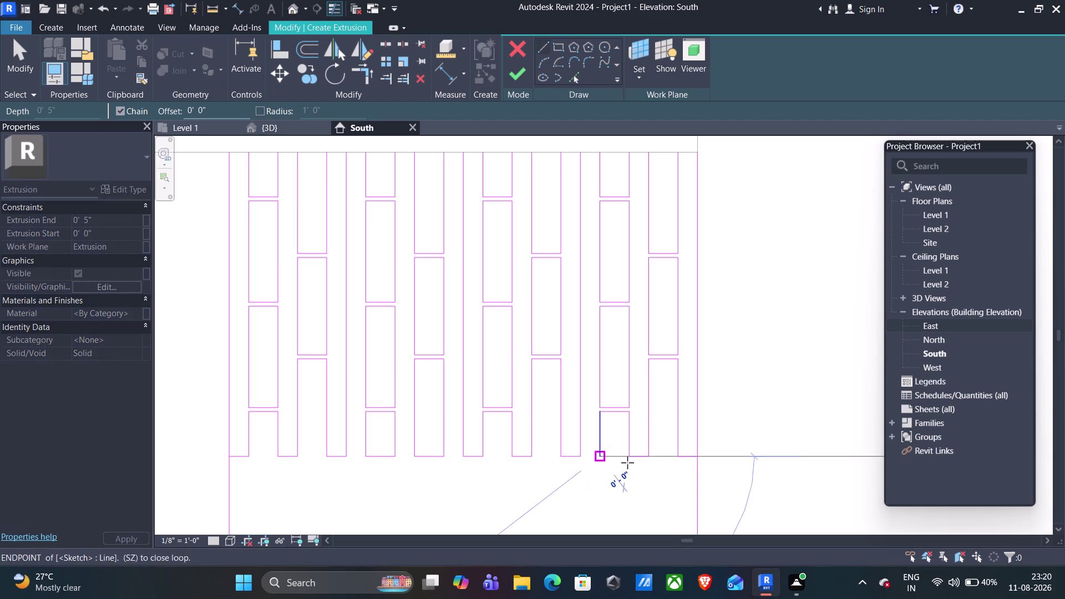
key(Escape)
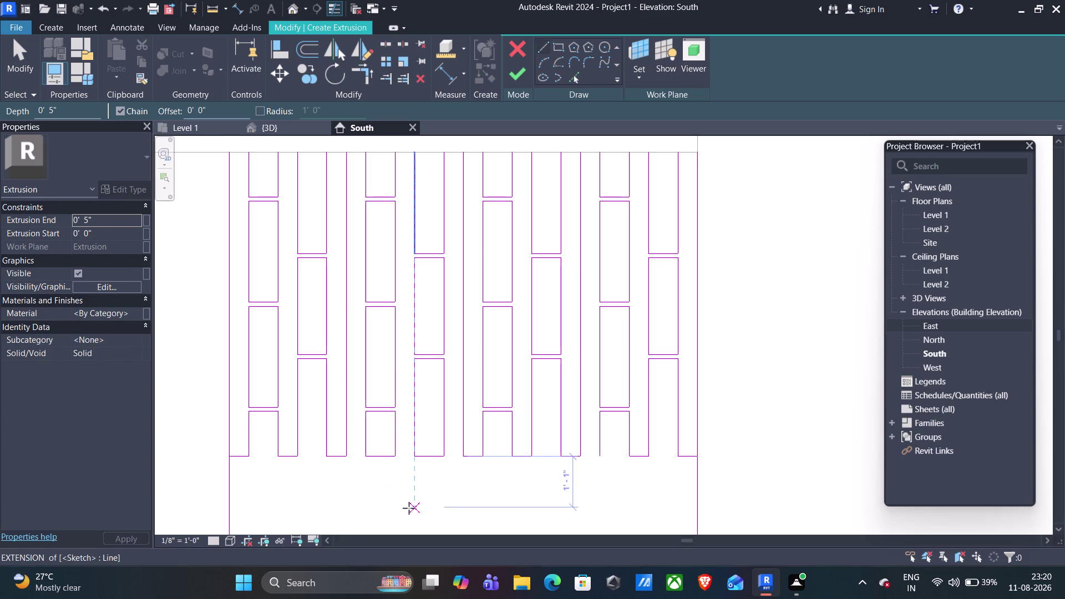
Delete two short bottom segments under the left-hand posts.
key(Escape)
click(384, 454)
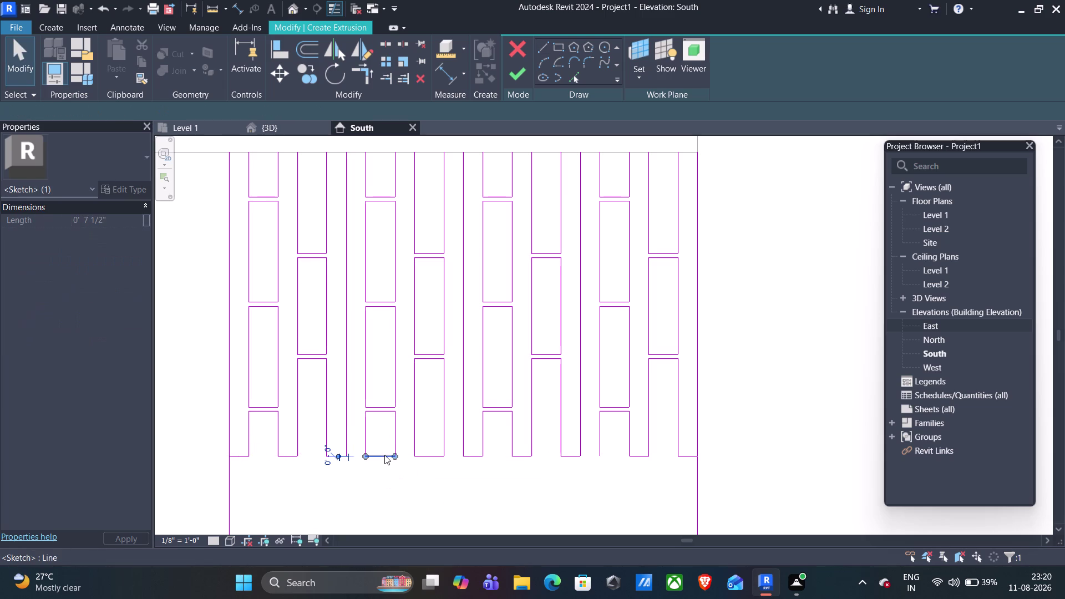
key(Delete)
click(430, 456)
key(Delete)
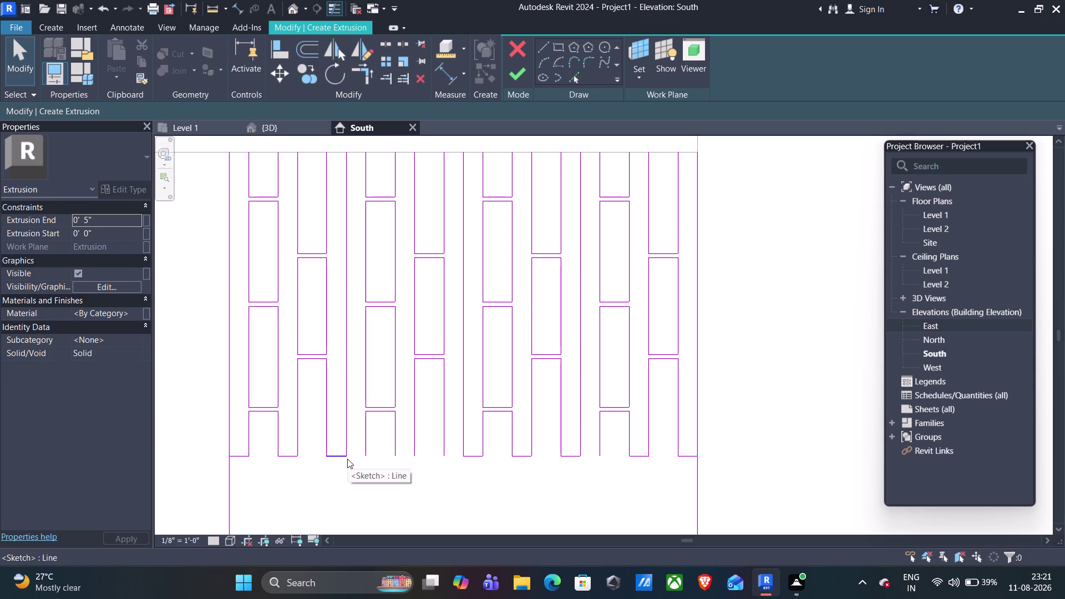
Remove the short base segment between left posts and restart the Line tool.
key(minus)
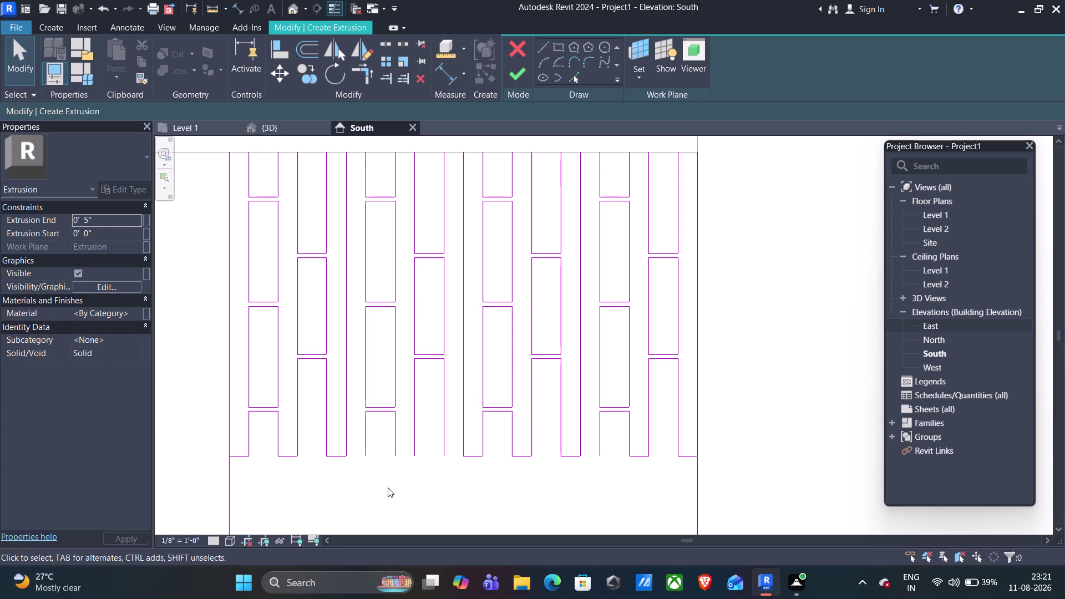
key(Escape)
click(546, 48)
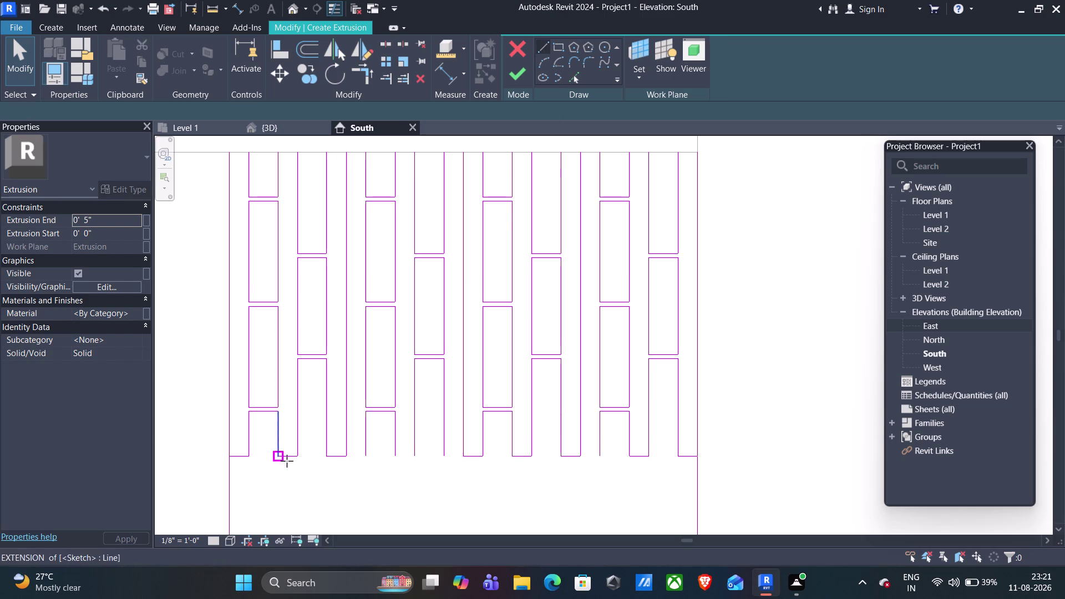
Finish the left post line at the base and draw a short base line beside it.
click(369, 457)
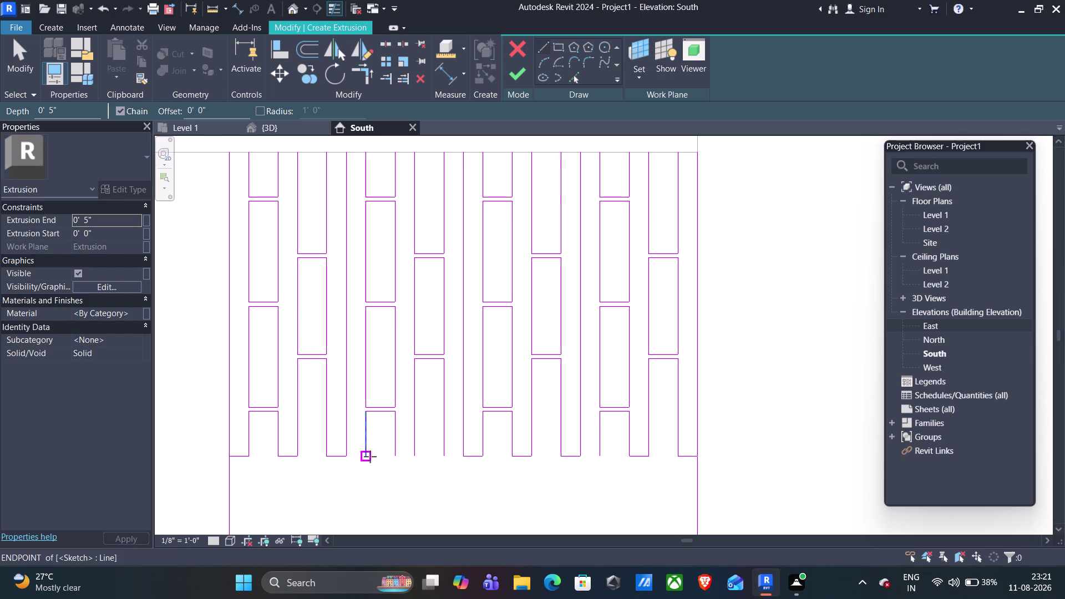
click(392, 454)
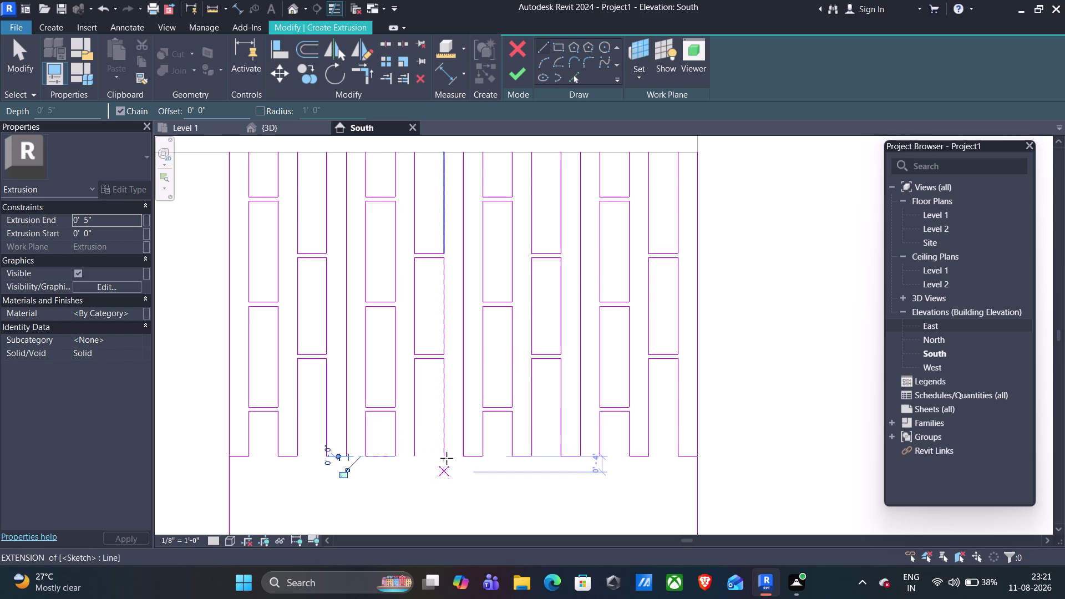
click(415, 455)
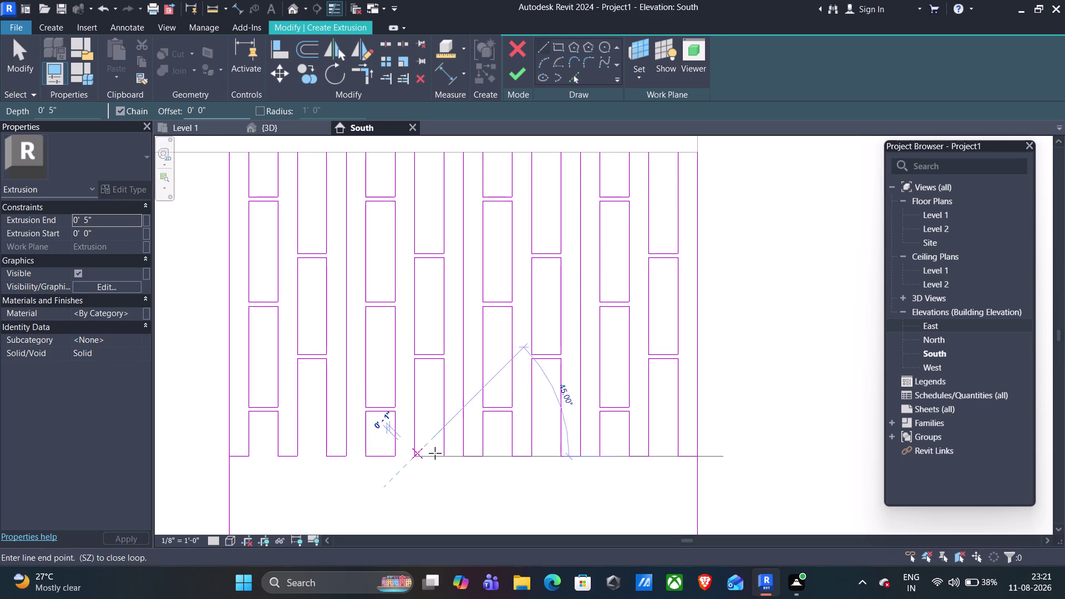
click(445, 456)
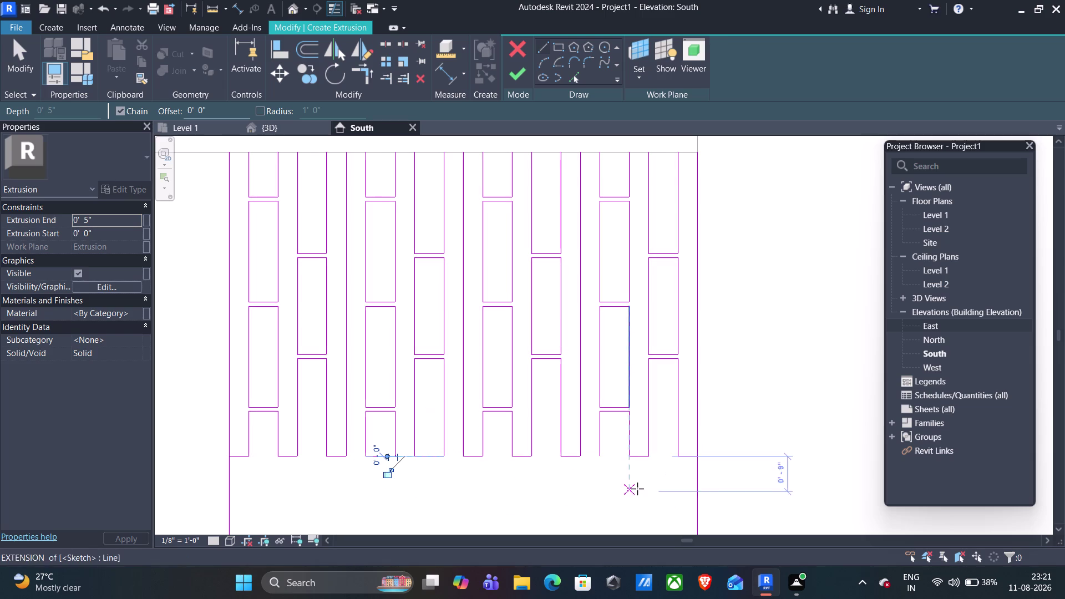
key(Escape)
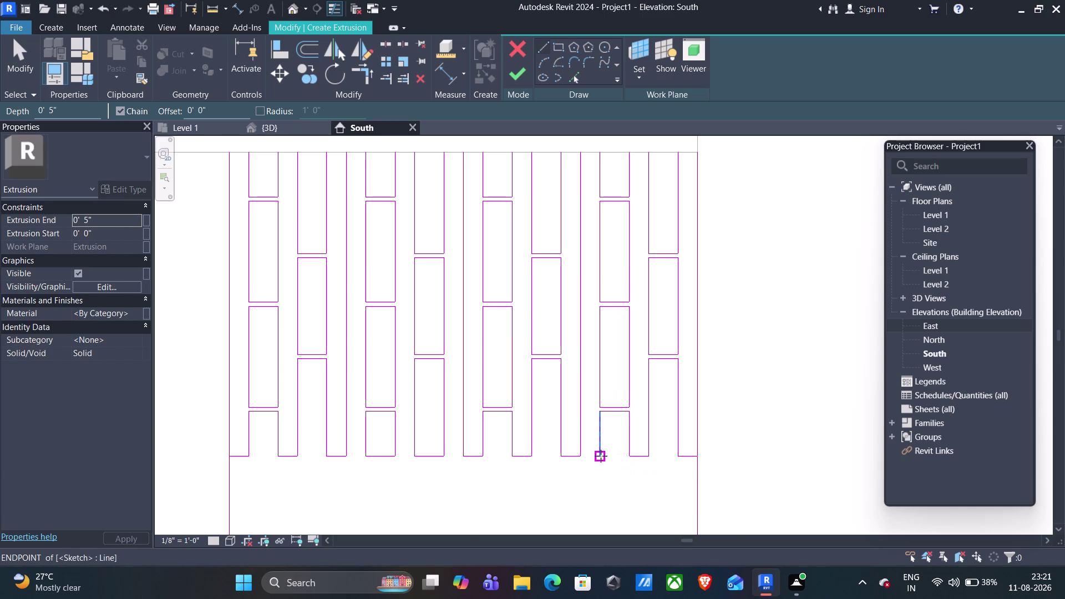
Close one post bottom, then delete two short base segments near the right end.
click(600, 456)
click(629, 455)
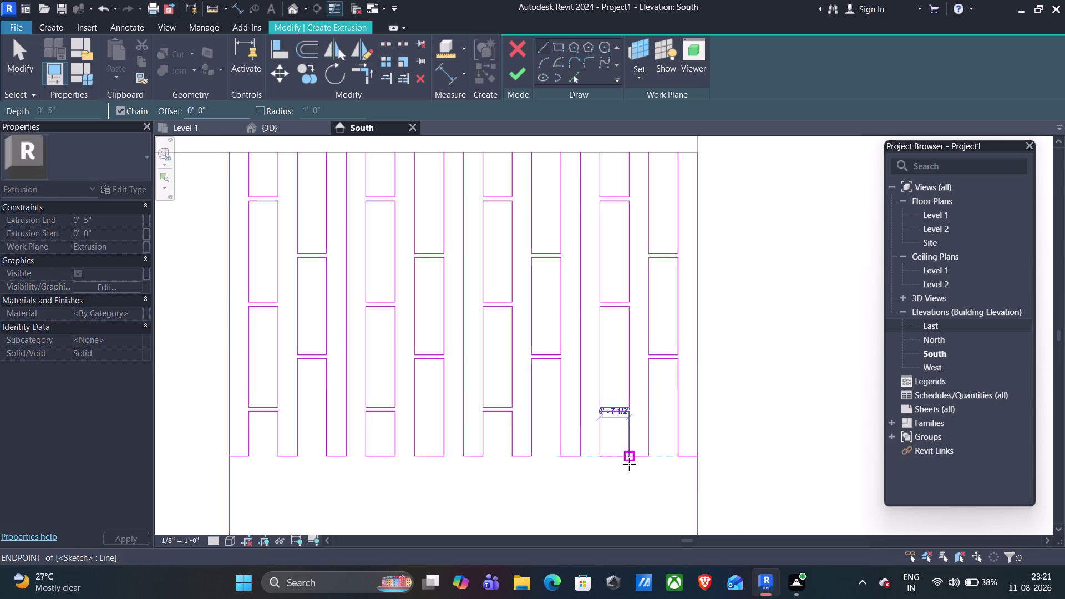
key(Escape)
key(Escape)
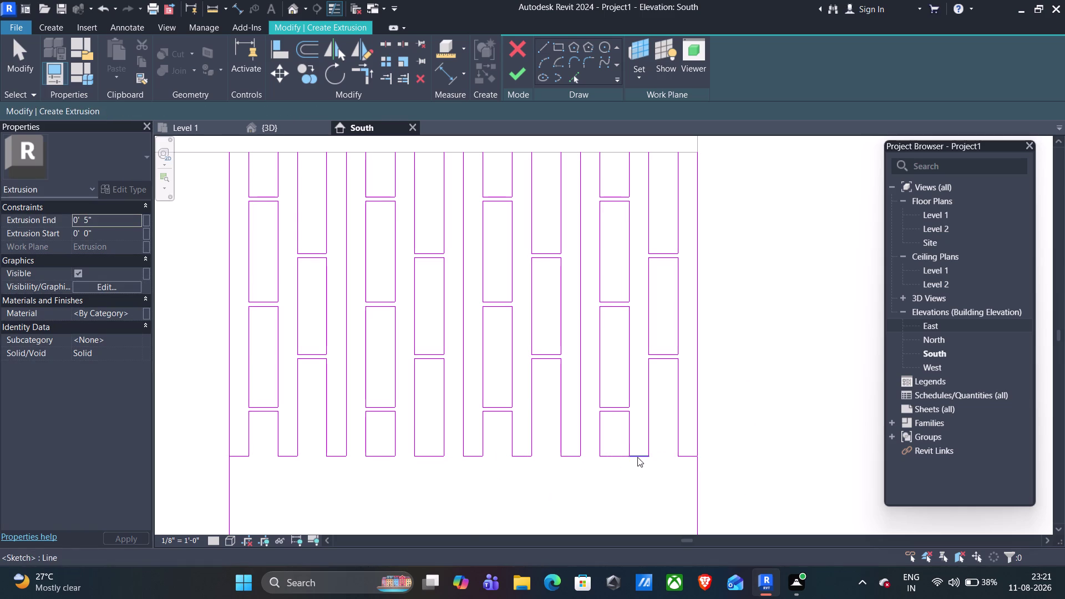
click(638, 457)
key(Delete)
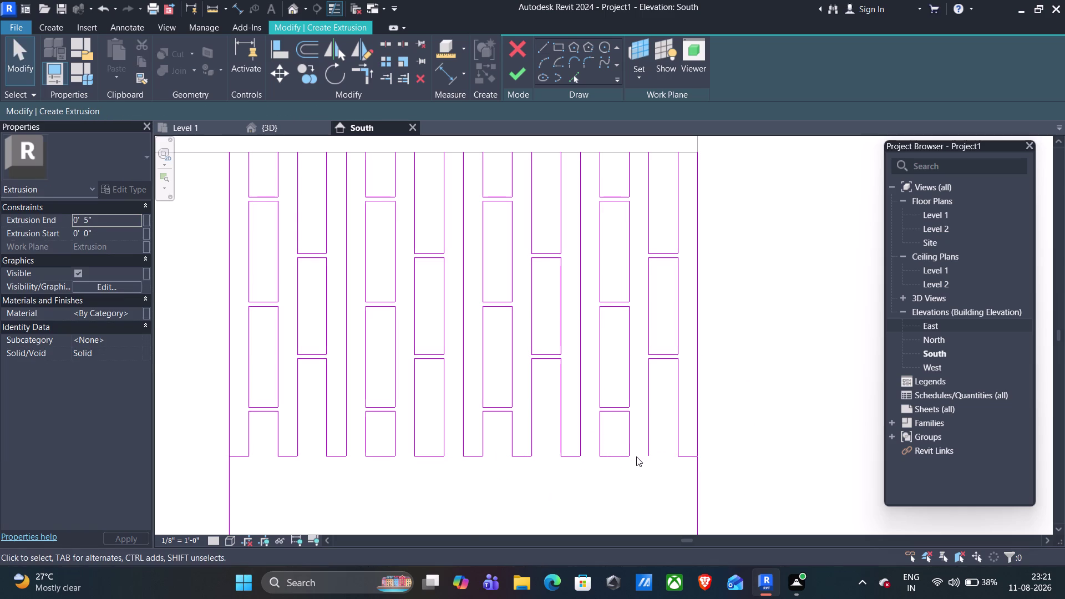
click(691, 455)
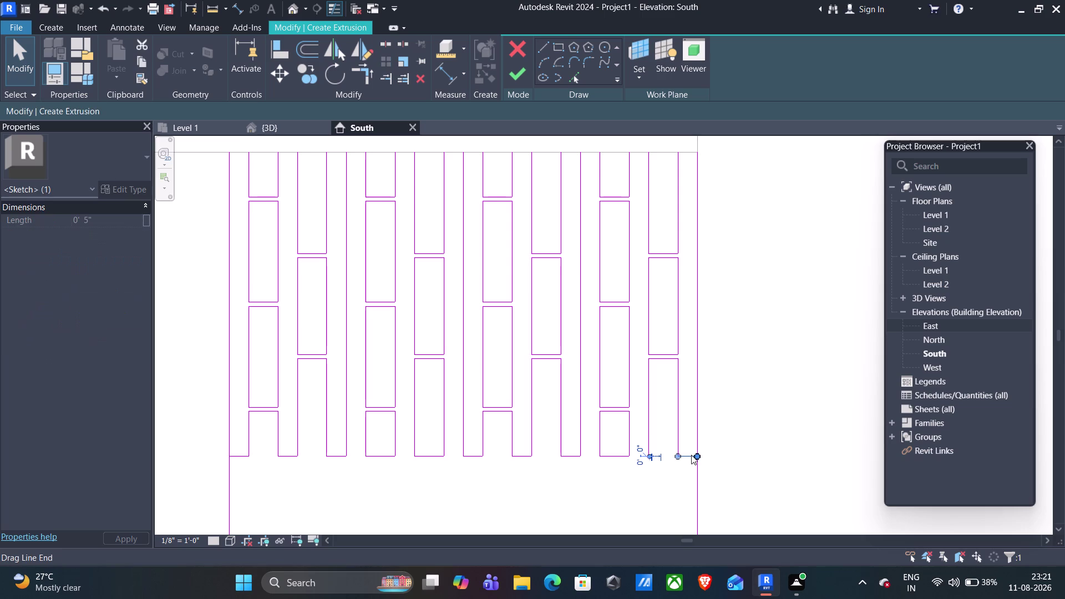
key(Delete)
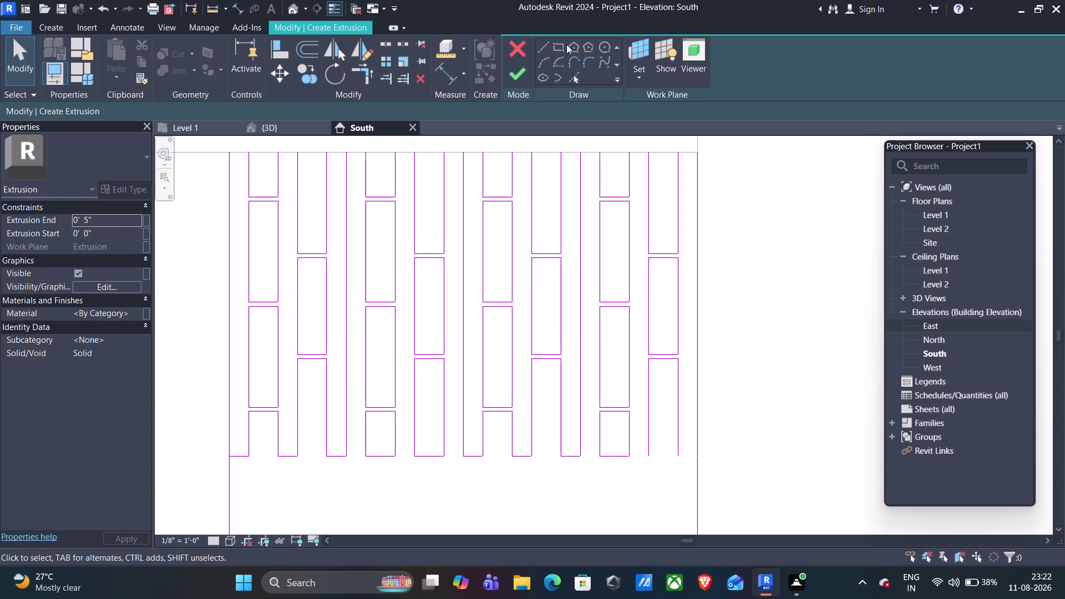
Draw a closing line across the last post's bottom and try finishing the sketch.
click(547, 44)
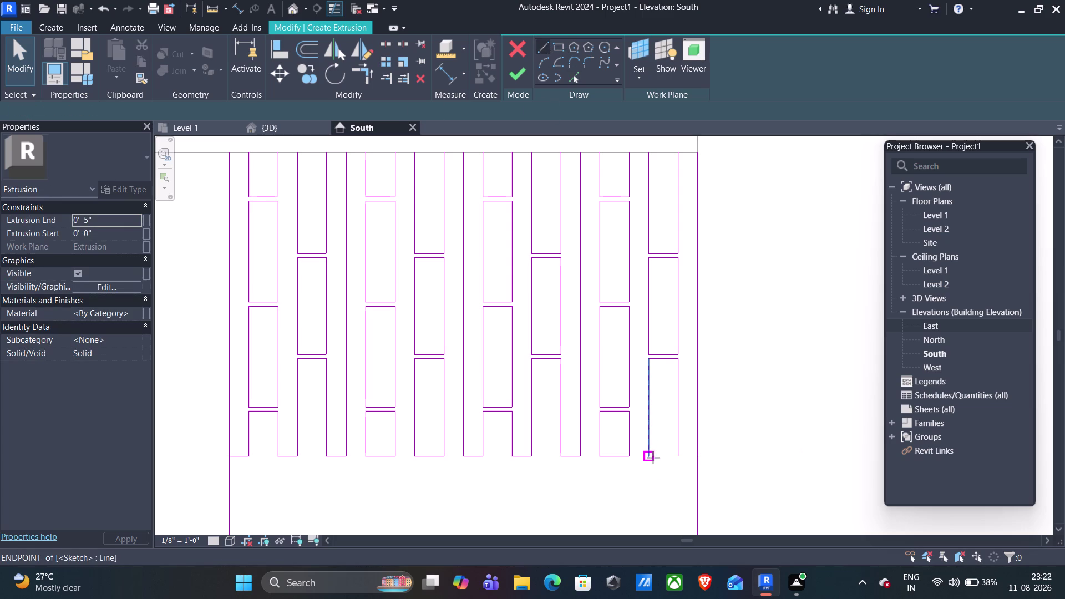
click(650, 455)
click(677, 456)
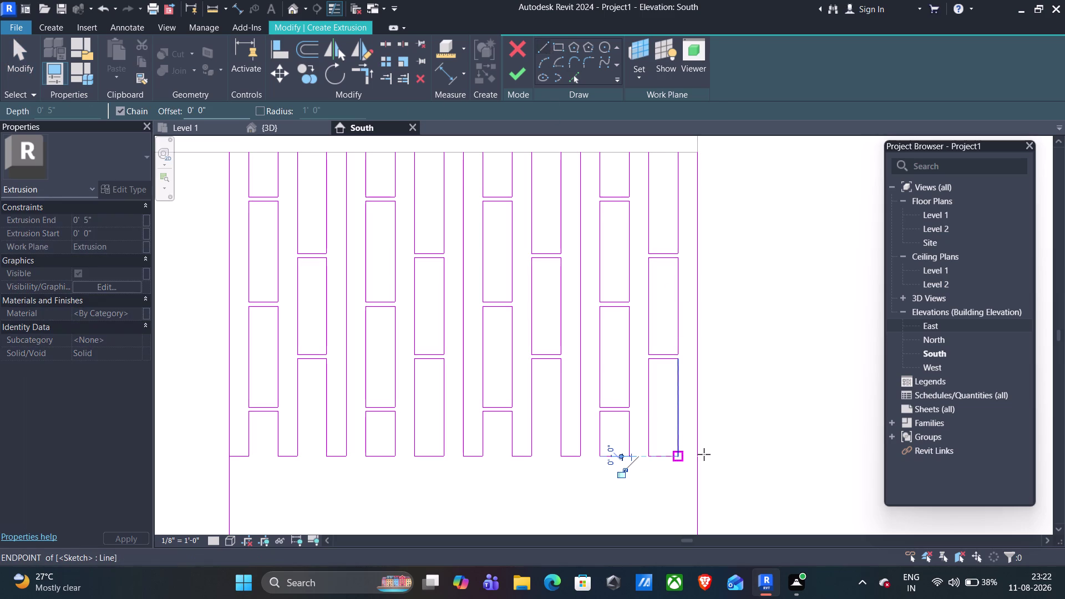
key(Escape)
scroll(down, 3)
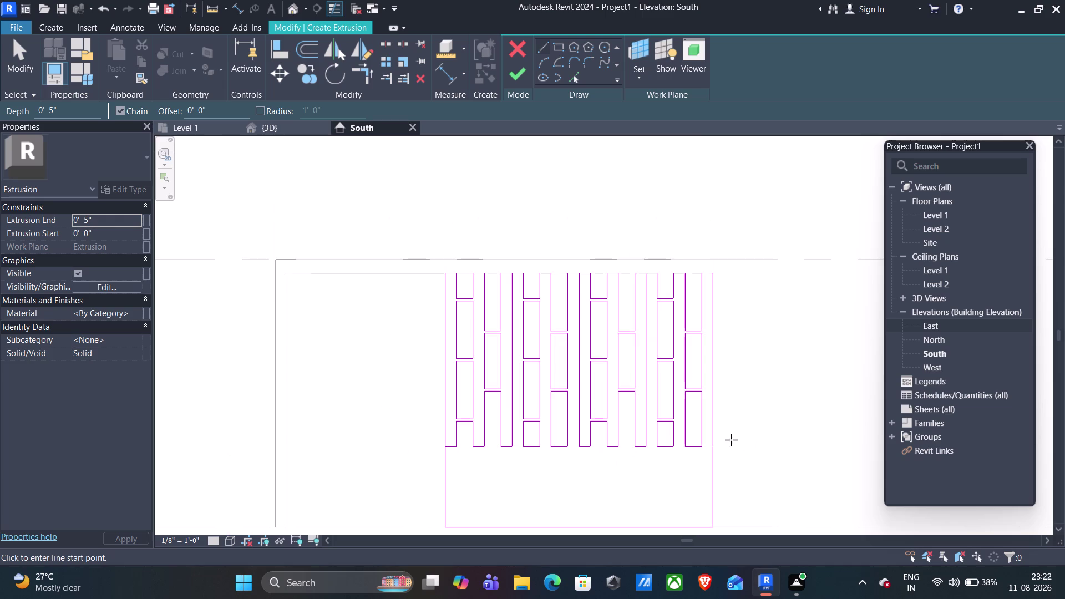
click(522, 73)
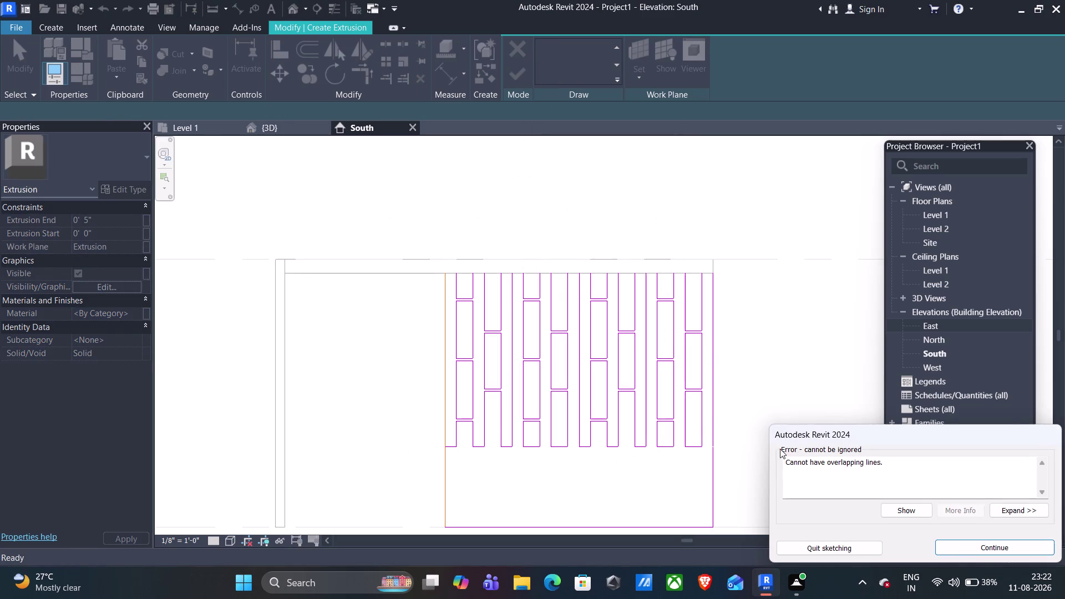
Dismiss the overlapping-lines error and delete one short bottom line.
click(954, 545)
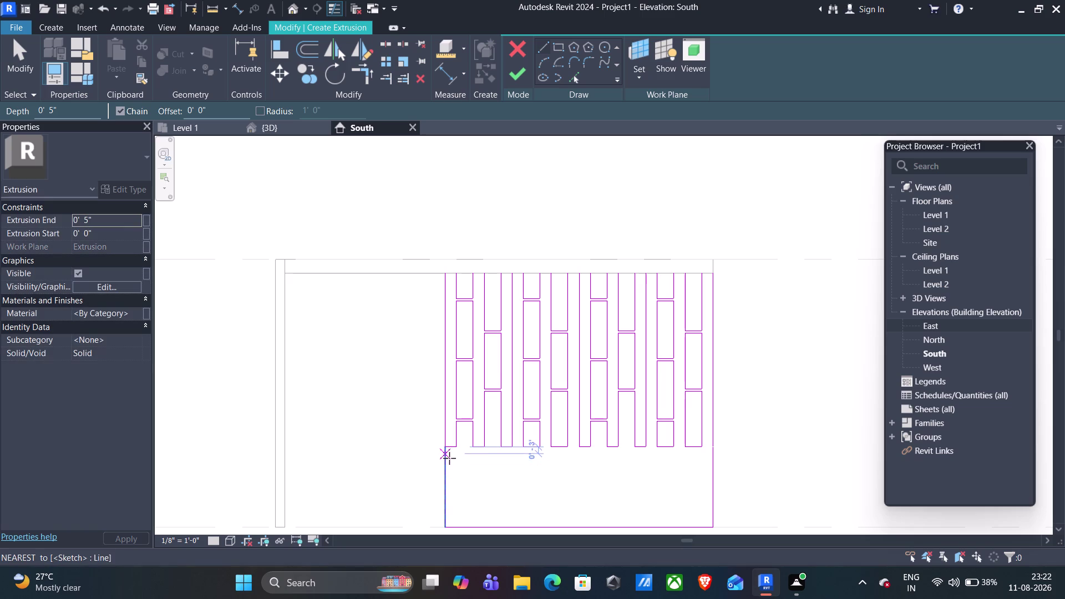
key(Escape)
scroll(up, 3)
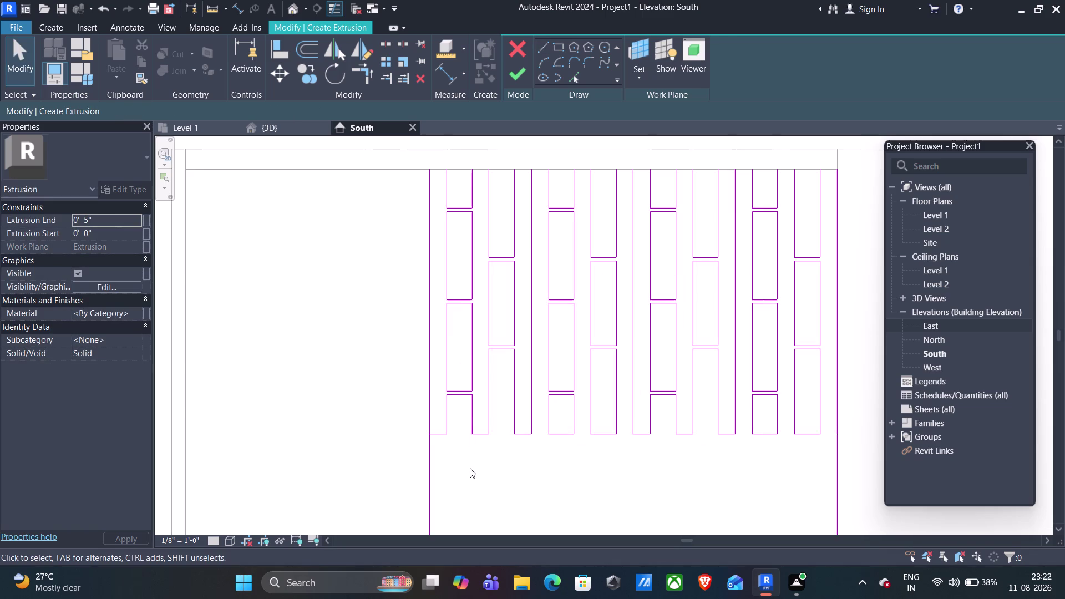
click(438, 432)
key(Delete)
Select the nine short bottom lines under the posts and delete them.
click(484, 434)
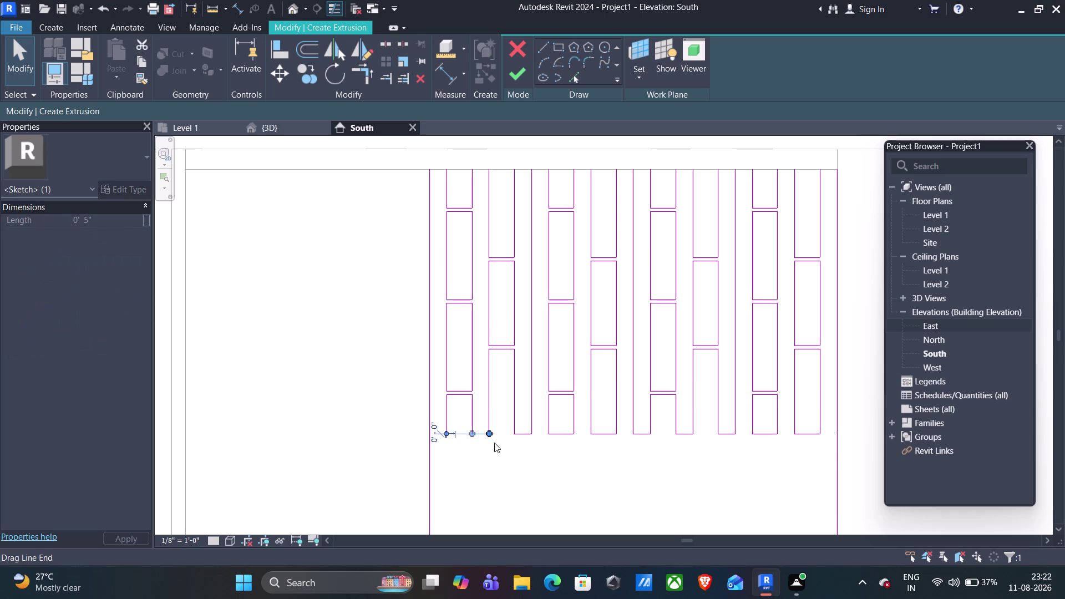
scroll(up, 3)
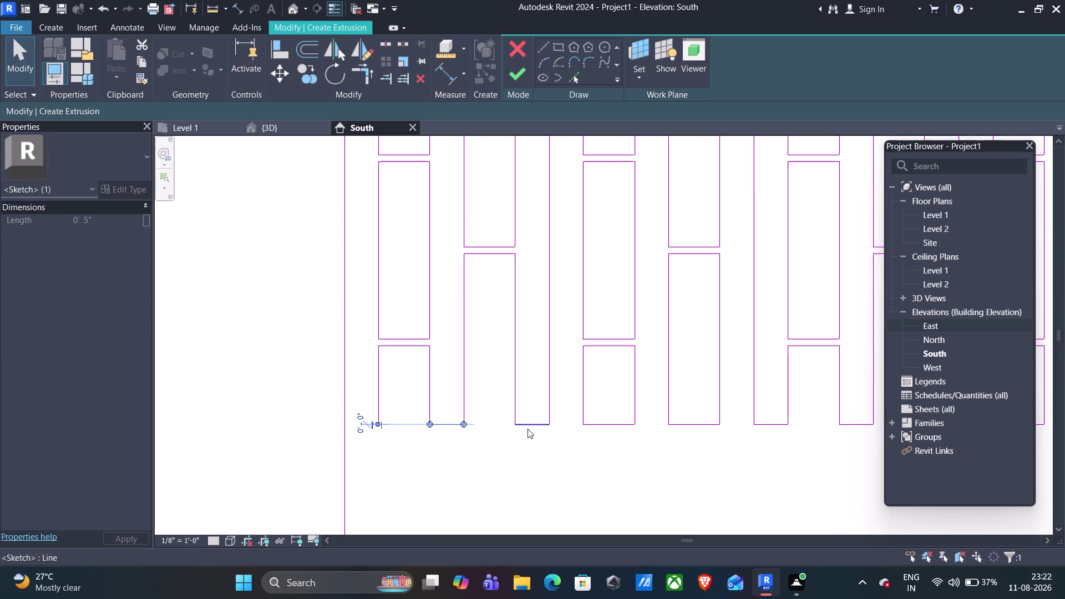
click(529, 427)
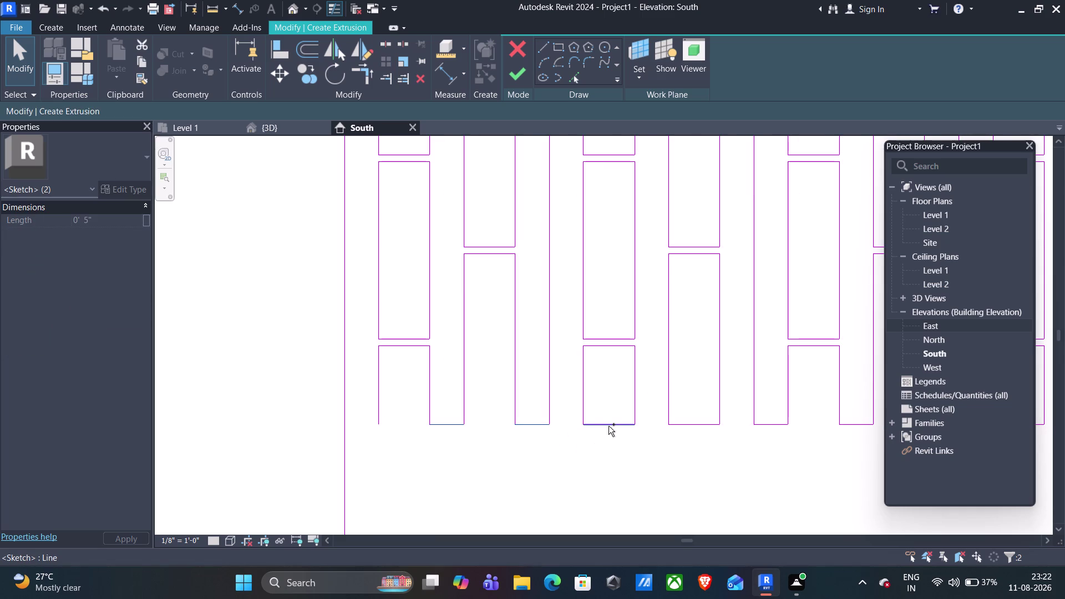
click(609, 426)
click(683, 426)
click(771, 425)
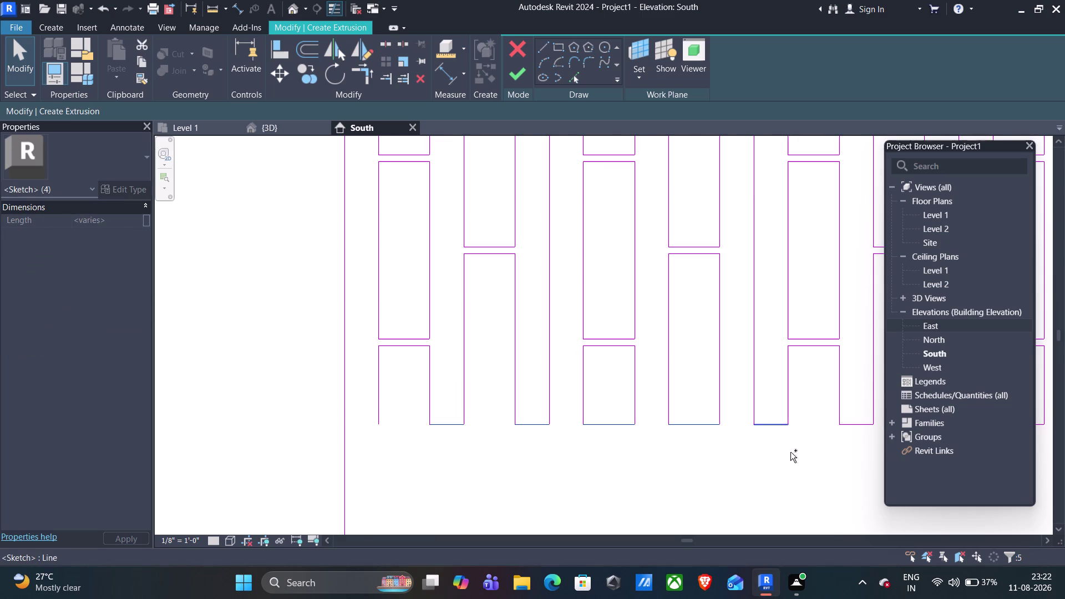
scroll(down, 3)
middle_drag(810, 455, 617, 473)
click(647, 451)
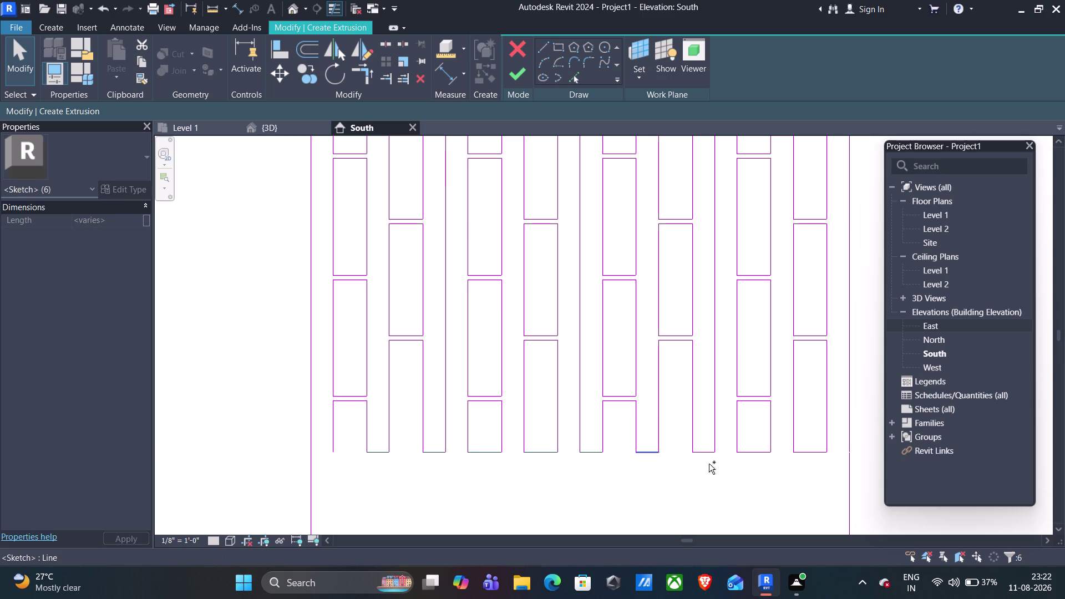
click(706, 453)
click(747, 449)
click(802, 451)
key(Delete)
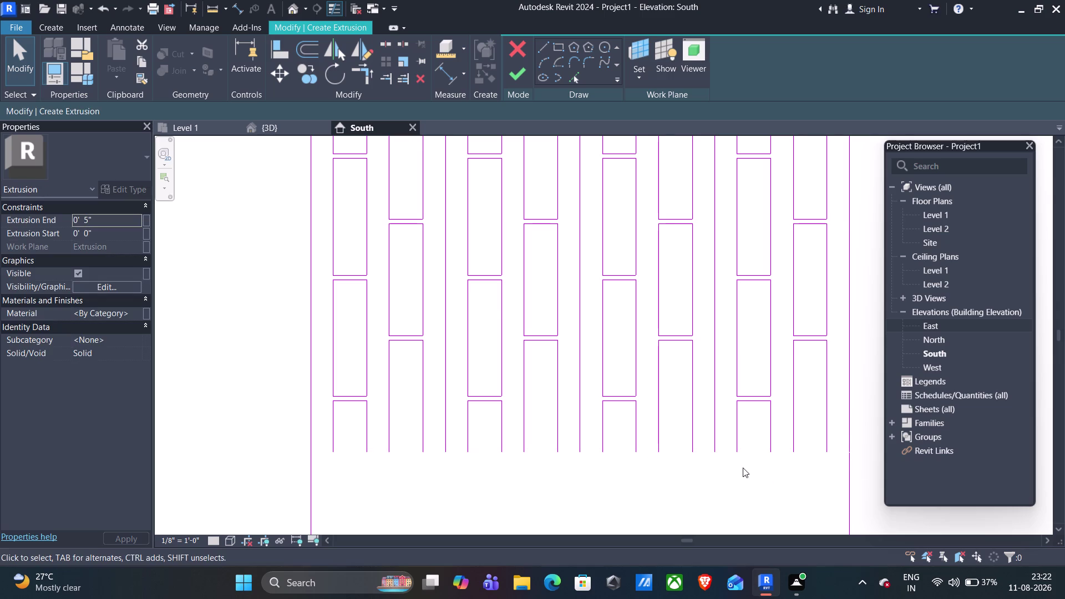
Draw five new bottom lines joining post ends across the left bays.
click(544, 53)
click(332, 450)
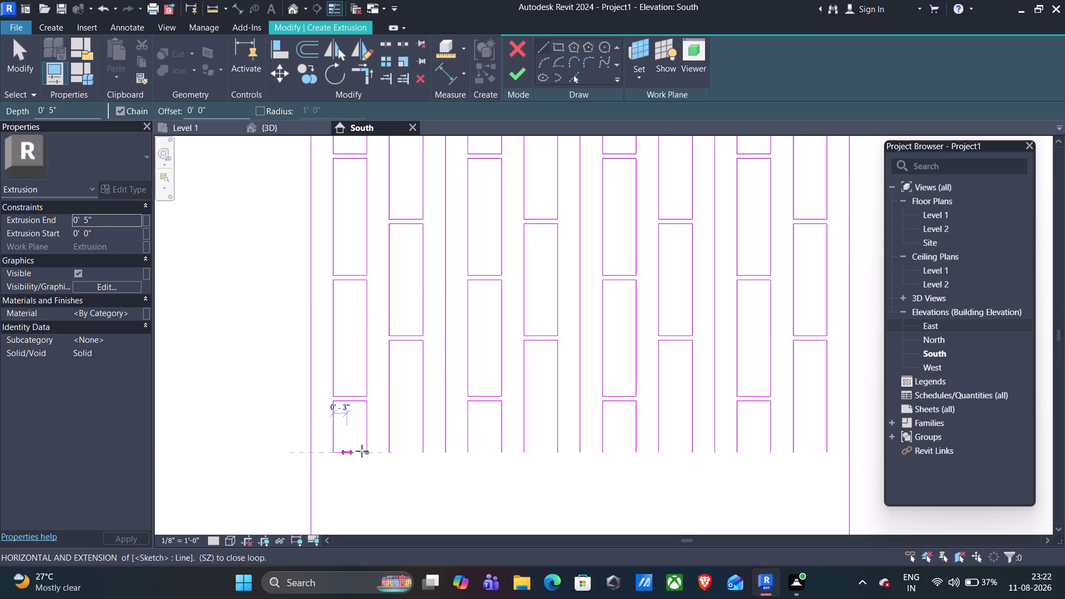
click(365, 450)
click(387, 451)
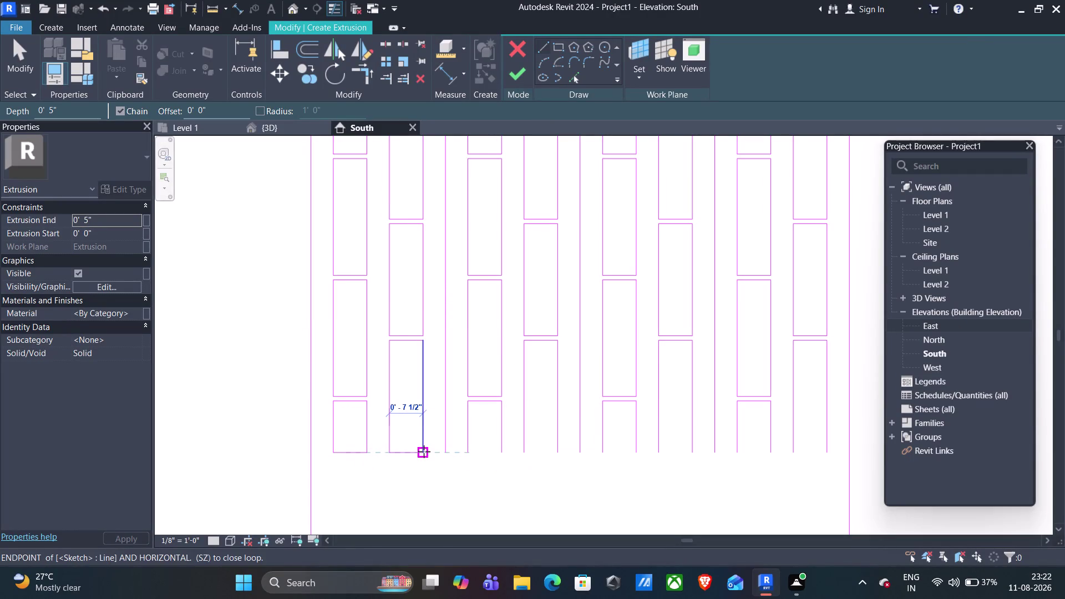
click(424, 451)
click(448, 454)
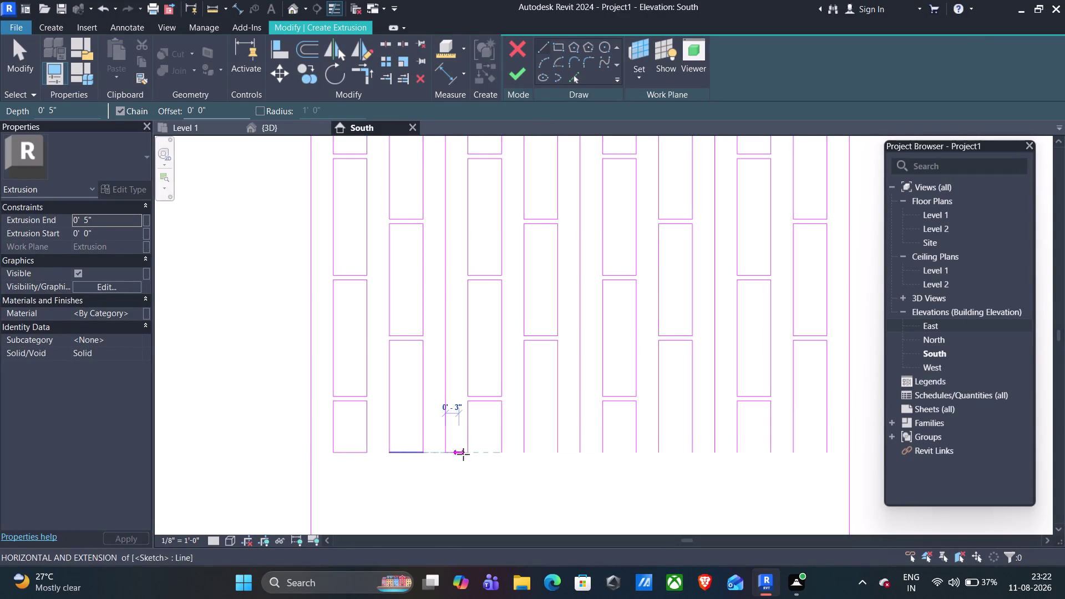
click(468, 454)
click(502, 452)
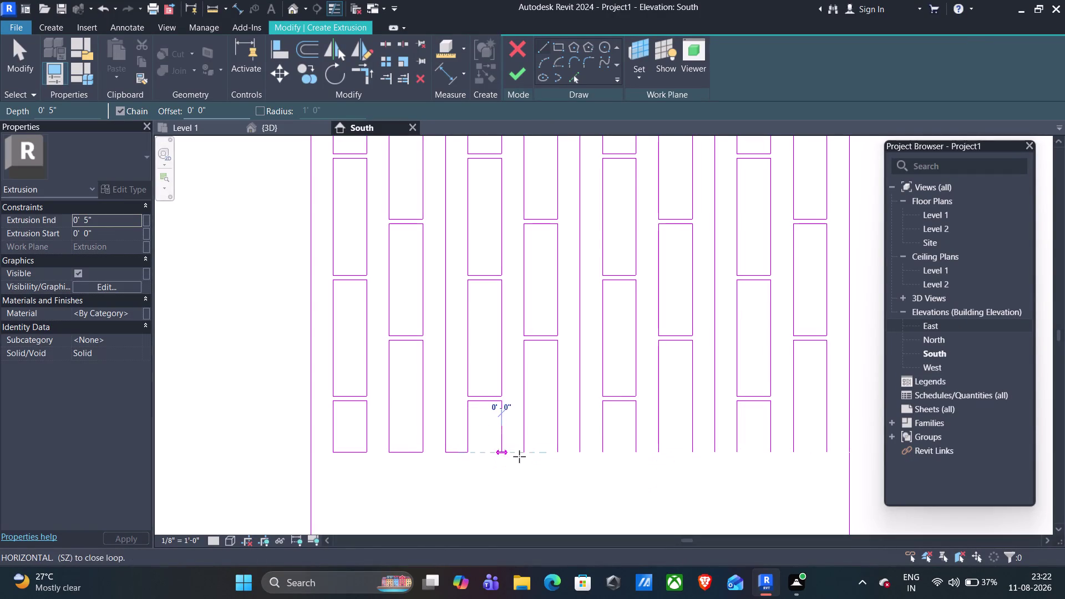
click(520, 453)
click(559, 452)
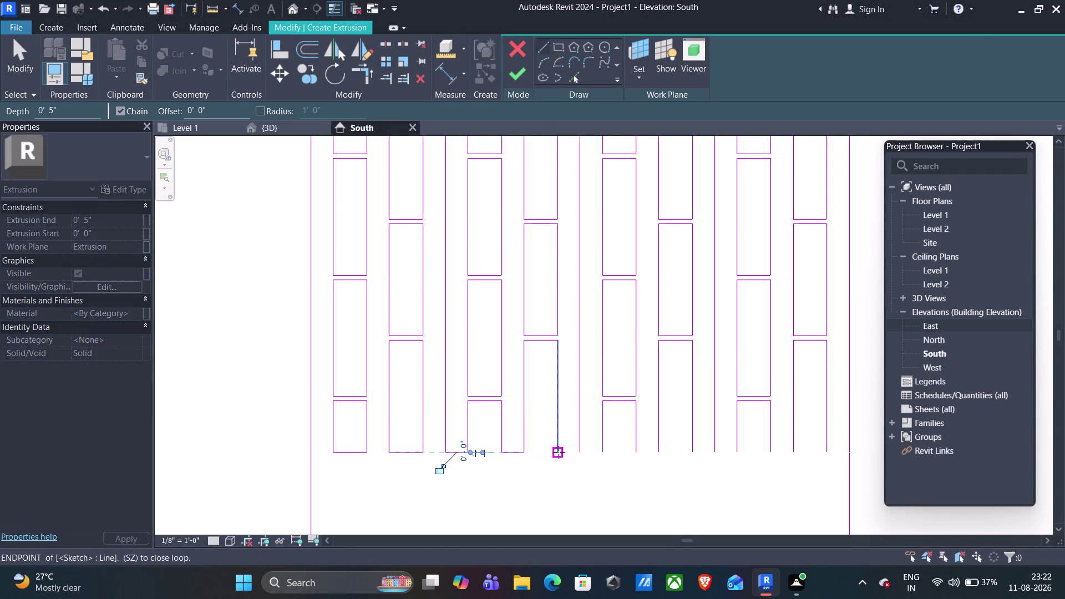
click(578, 452)
Draw four more bottom lines across the right bays and one toward the right boundary.
click(604, 452)
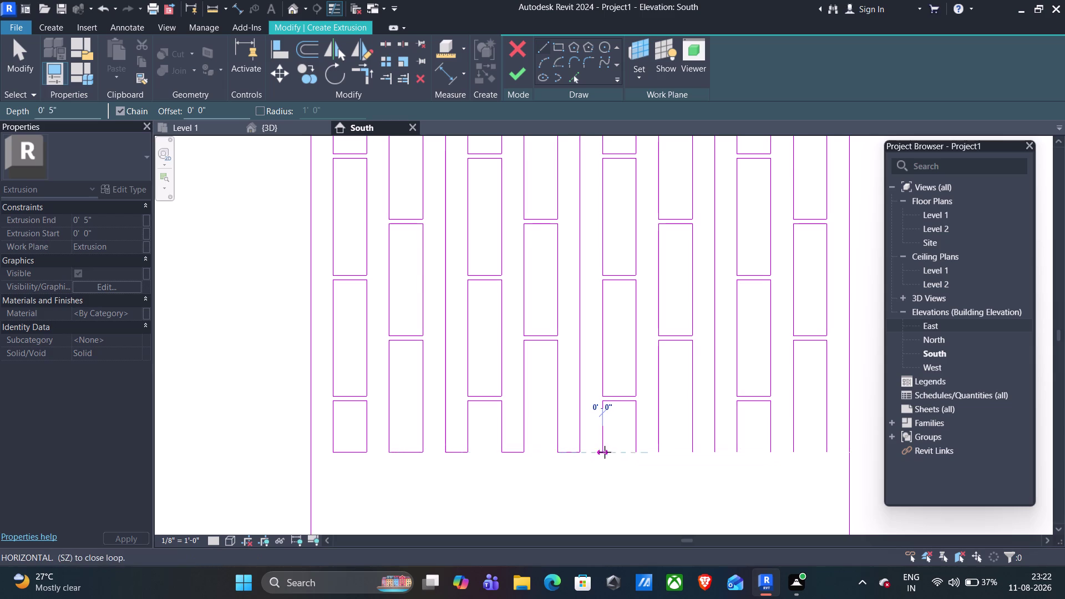
click(636, 454)
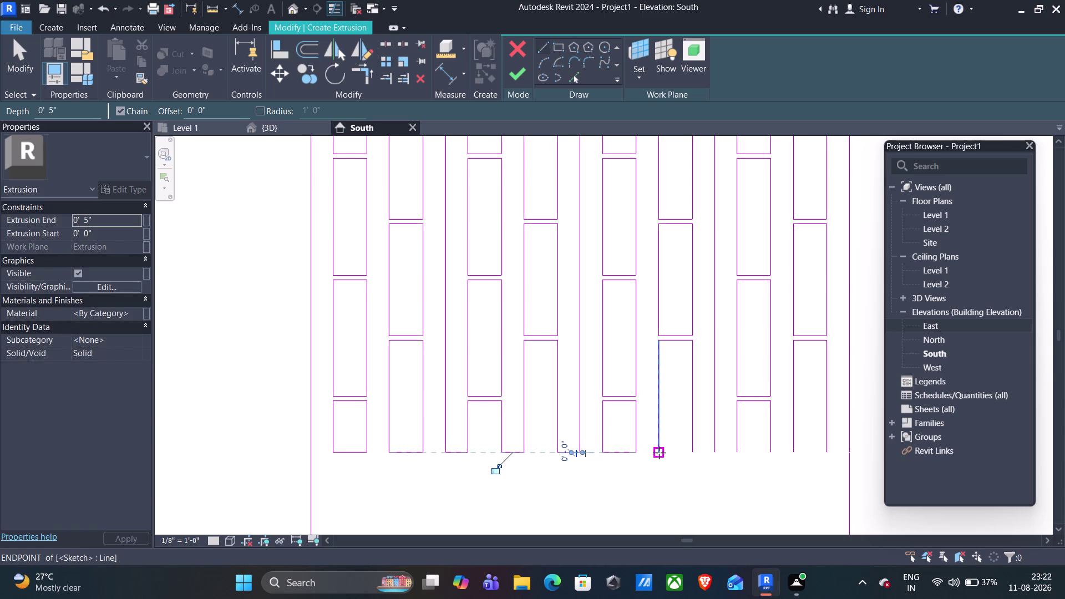
click(660, 452)
click(693, 452)
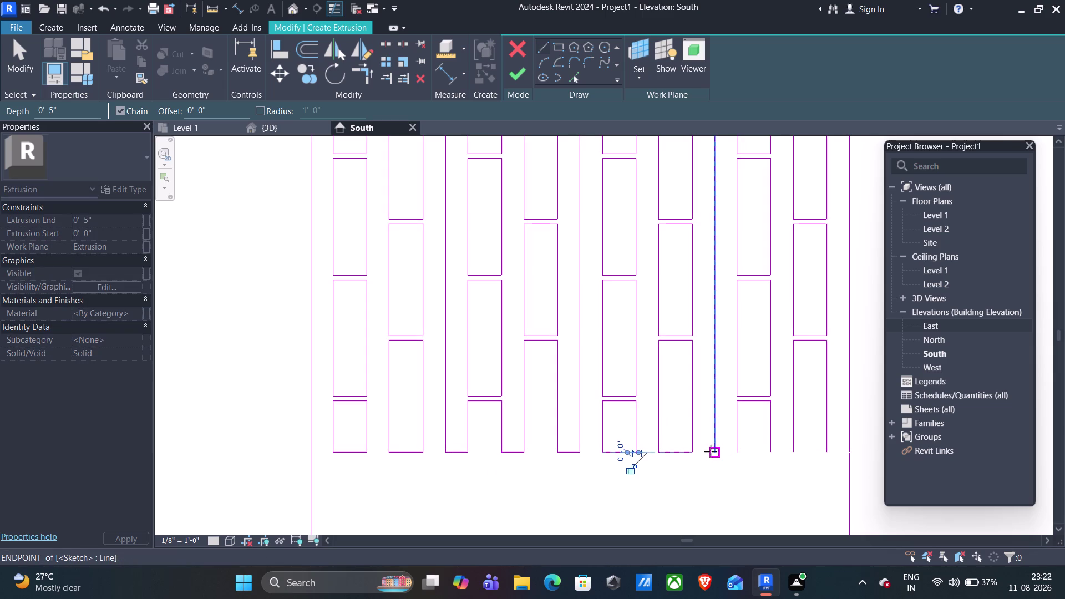
click(716, 451)
click(732, 451)
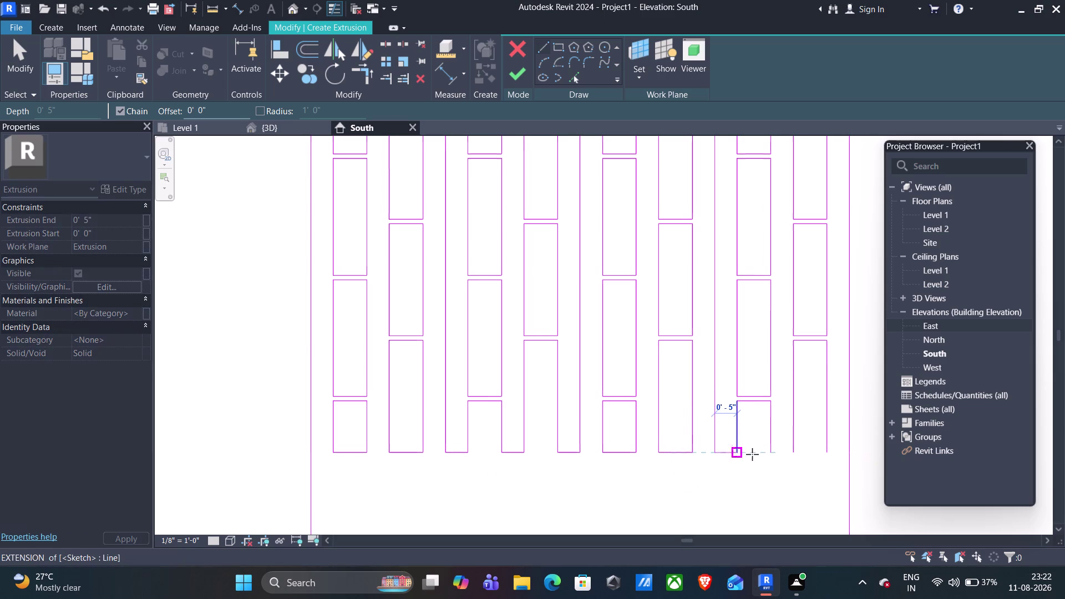
click(774, 452)
click(793, 453)
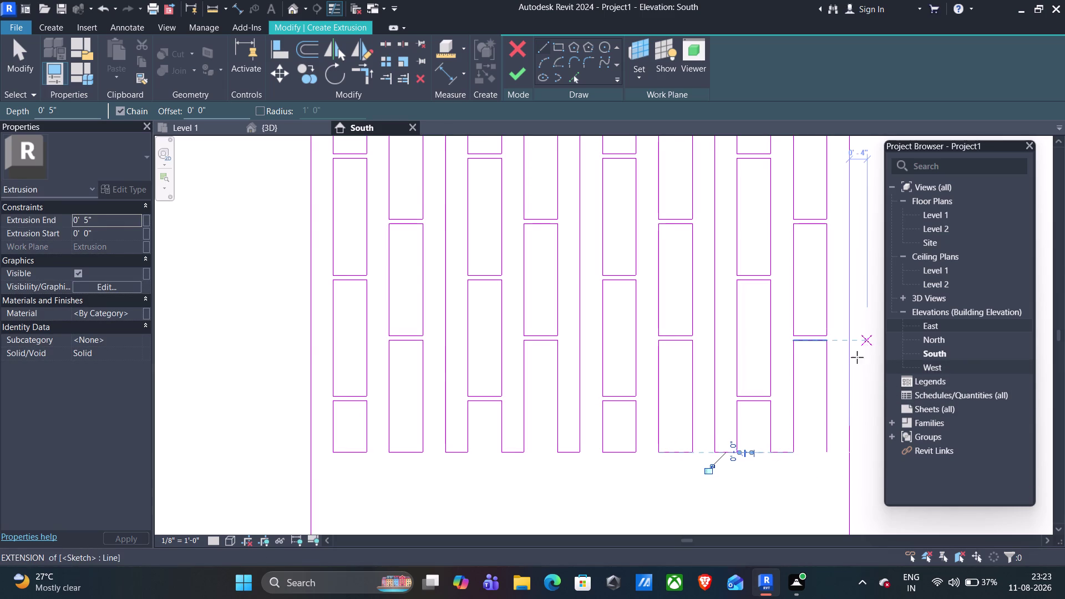
scroll(down, 3)
scroll(down, 3)
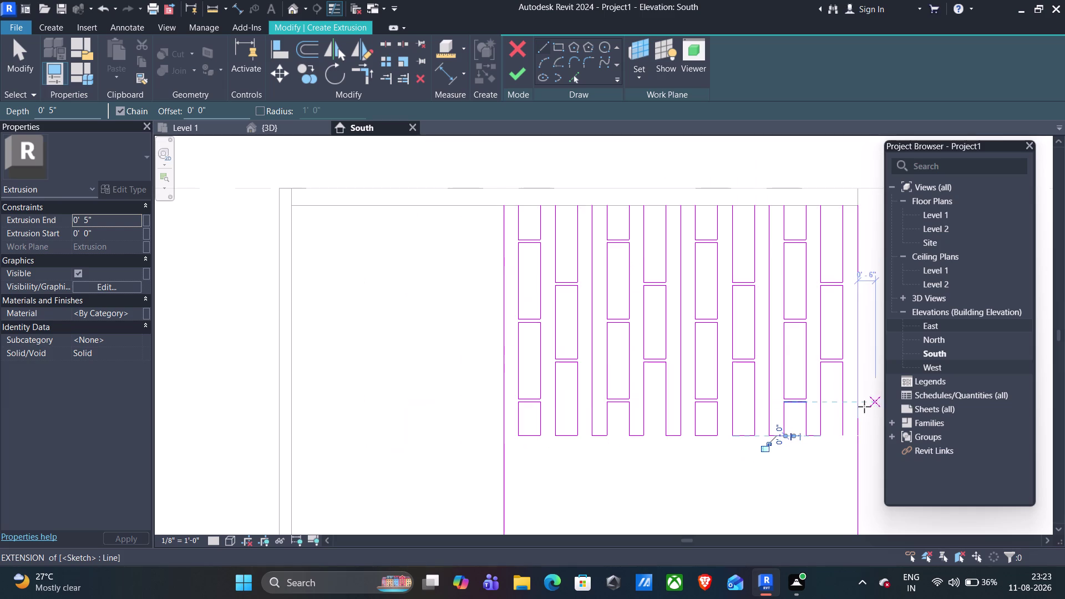
click(845, 434)
click(855, 435)
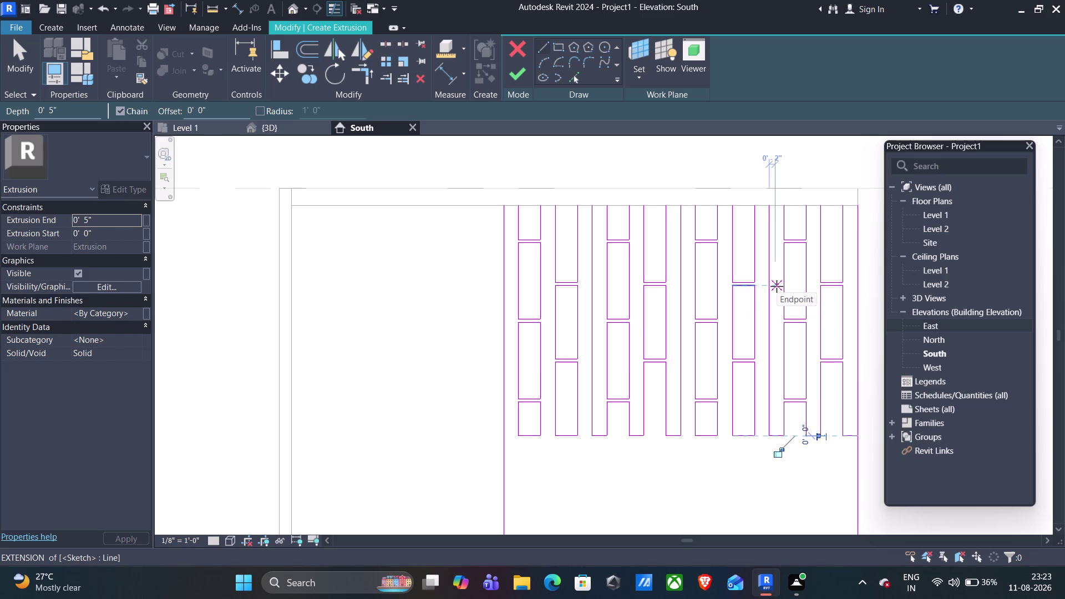
scroll(down, 3)
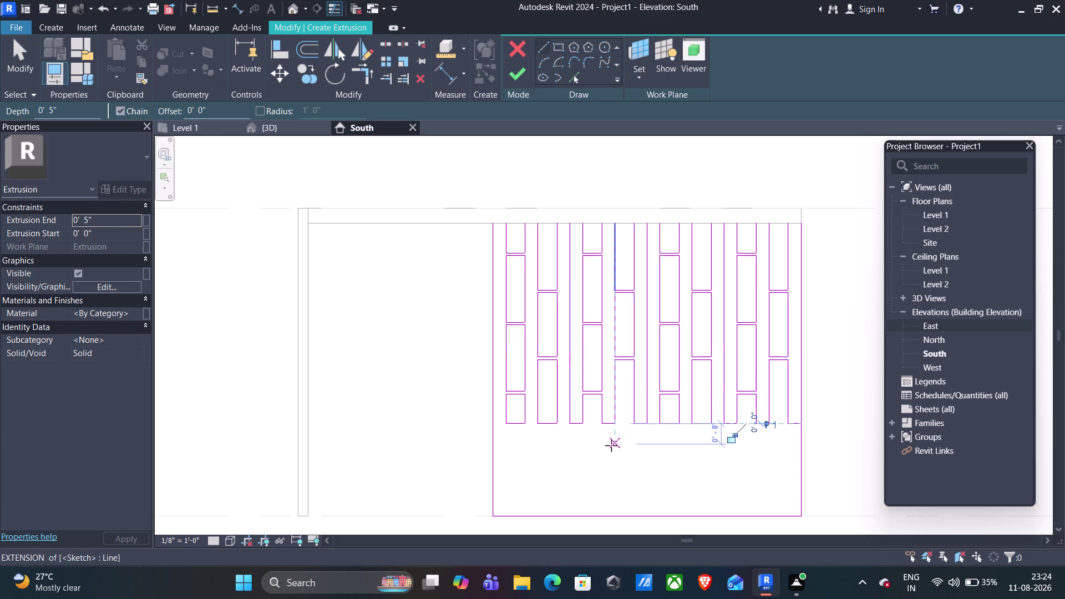
click(210, 10)
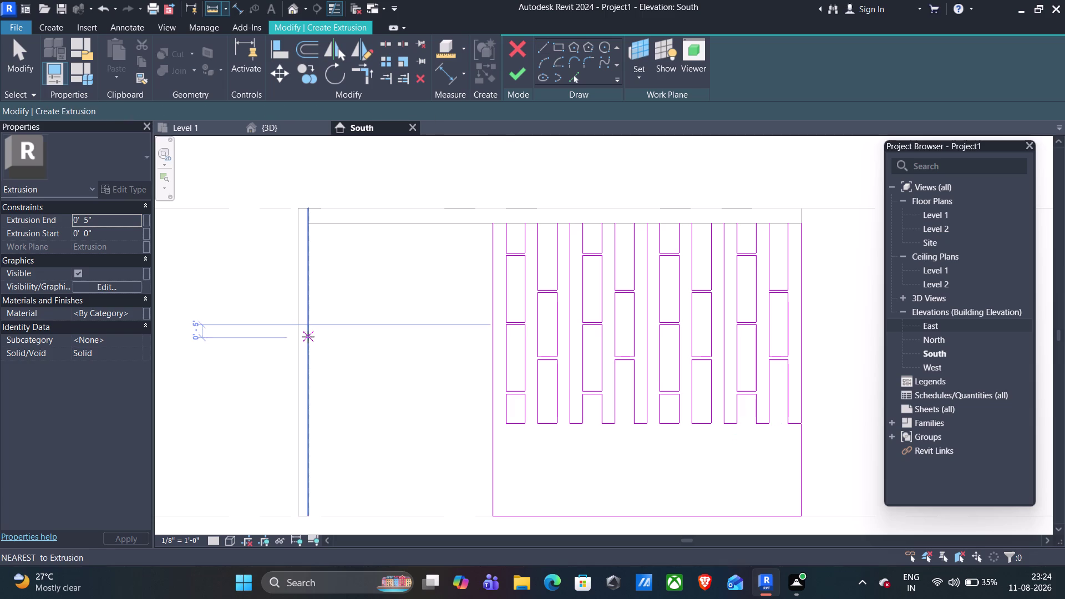
click(308, 337)
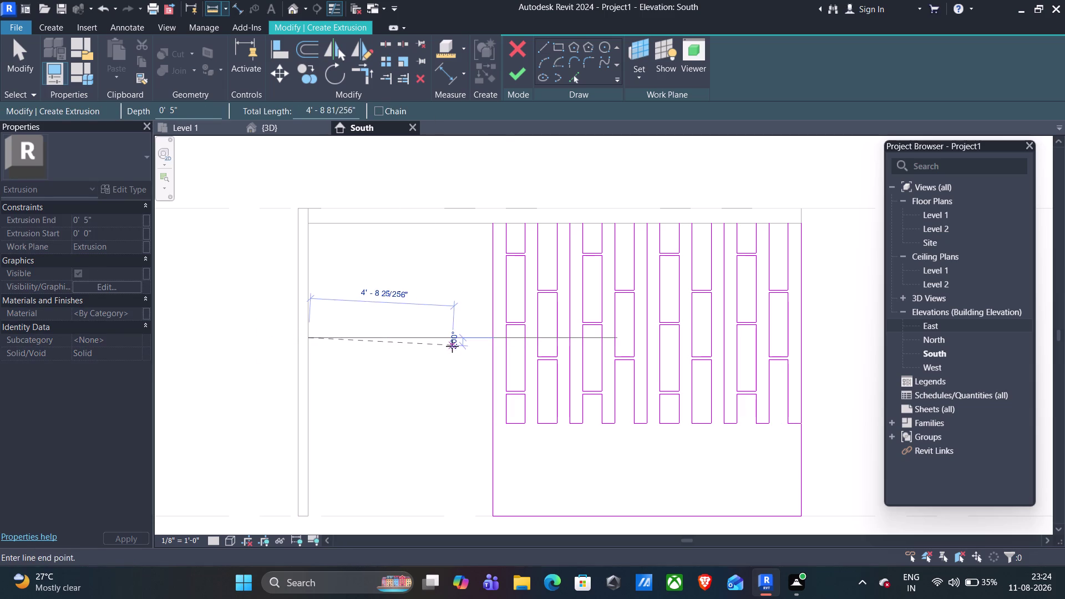
key(Escape)
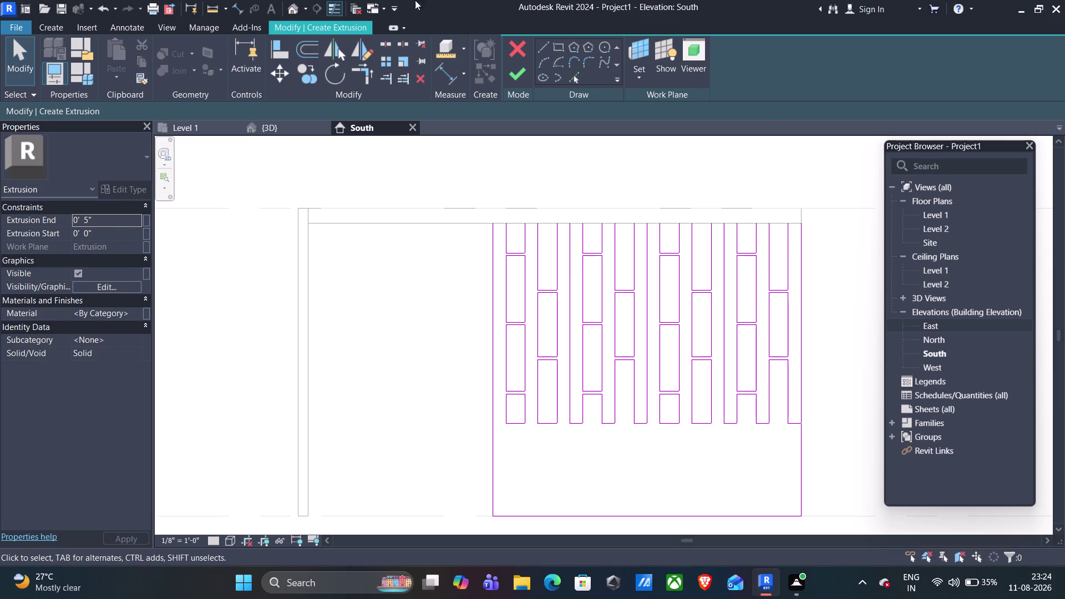
Start a sketch line at the first post's base, cancel it, and pan right.
click(213, 11)
click(518, 423)
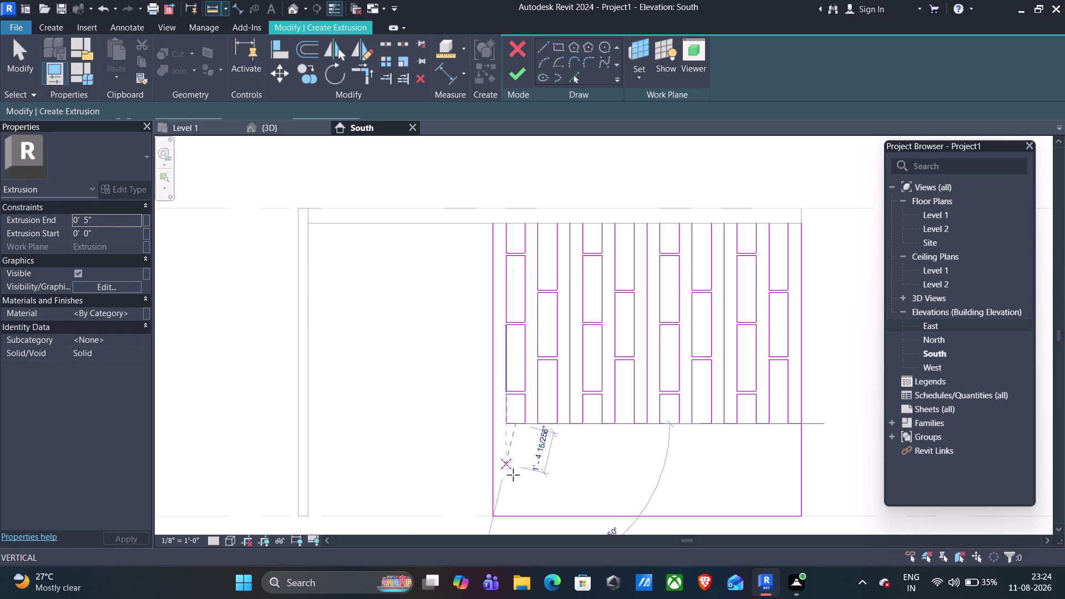
key(Escape)
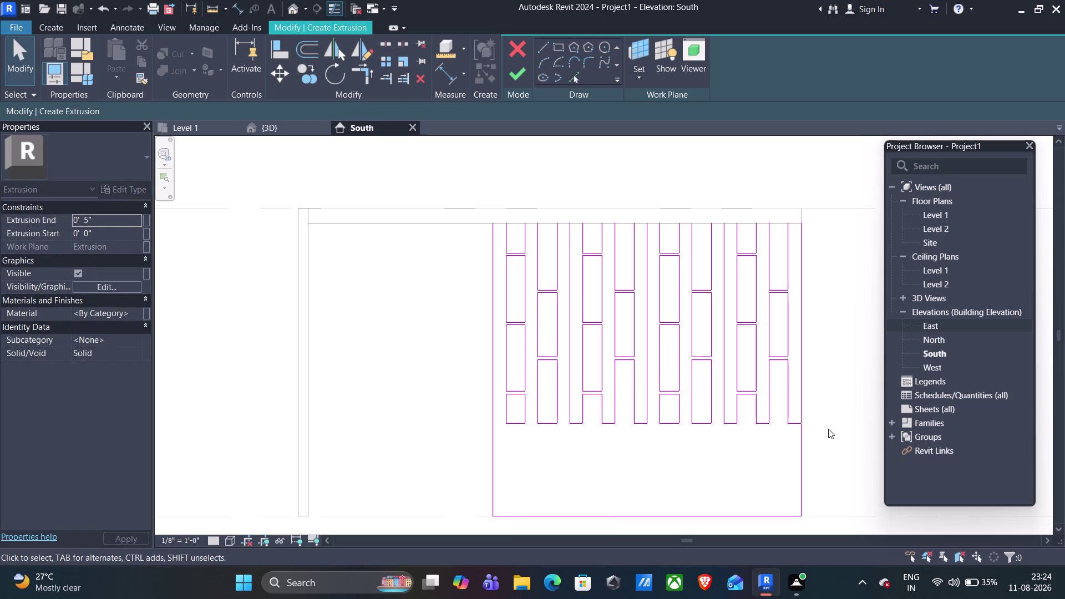
middle_drag(831, 417, 669, 413)
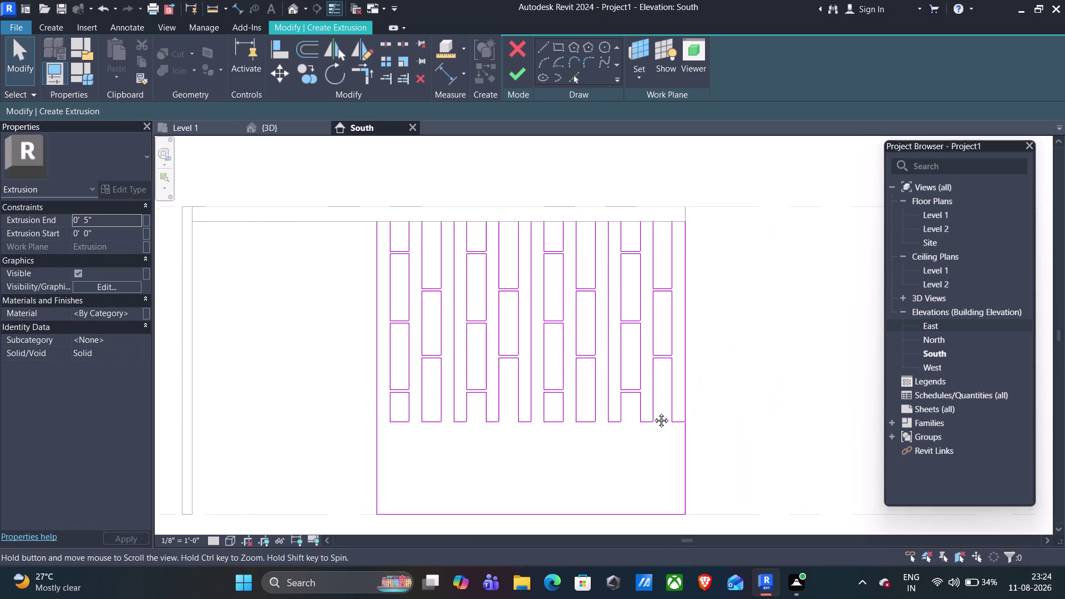
middle_drag(669, 414, 653, 413)
Delete the tall and lower right boundary lines, undoing and re-deleting to tidy the last post.
click(625, 358)
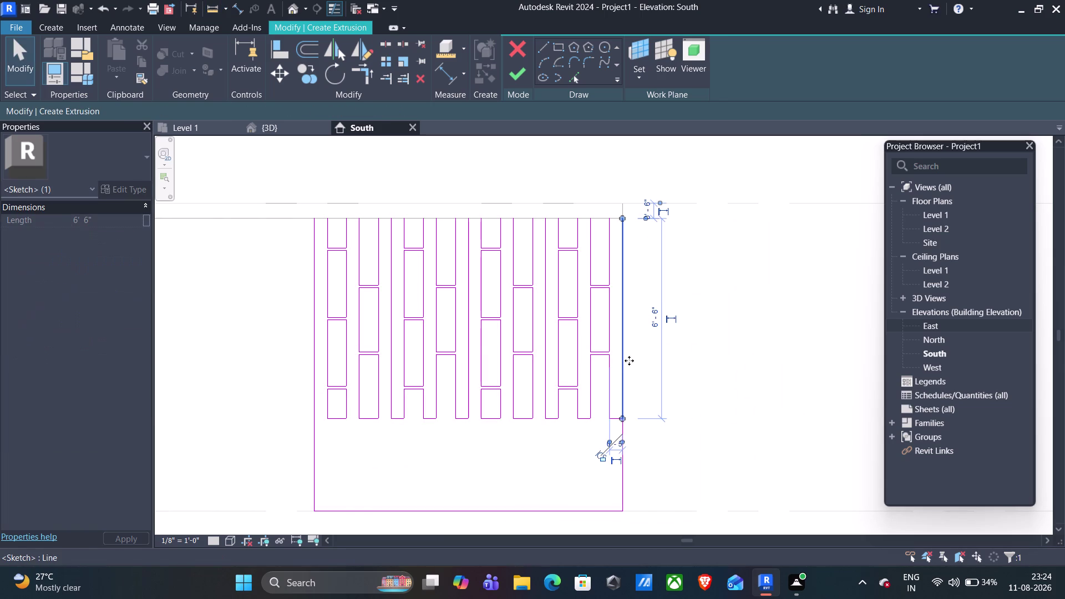
key(Delete)
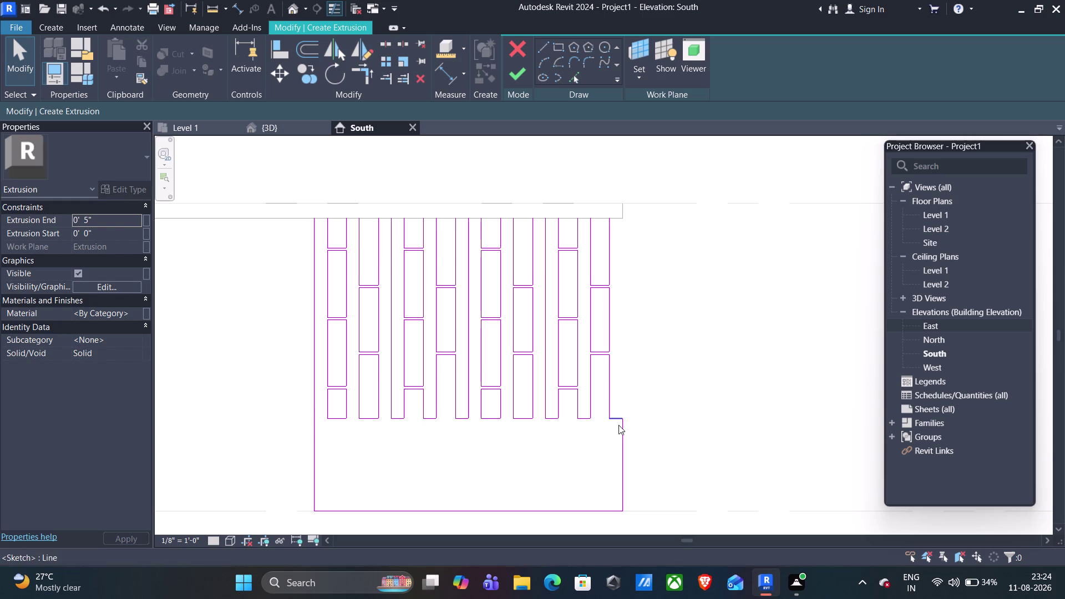
click(624, 433)
key(Delete)
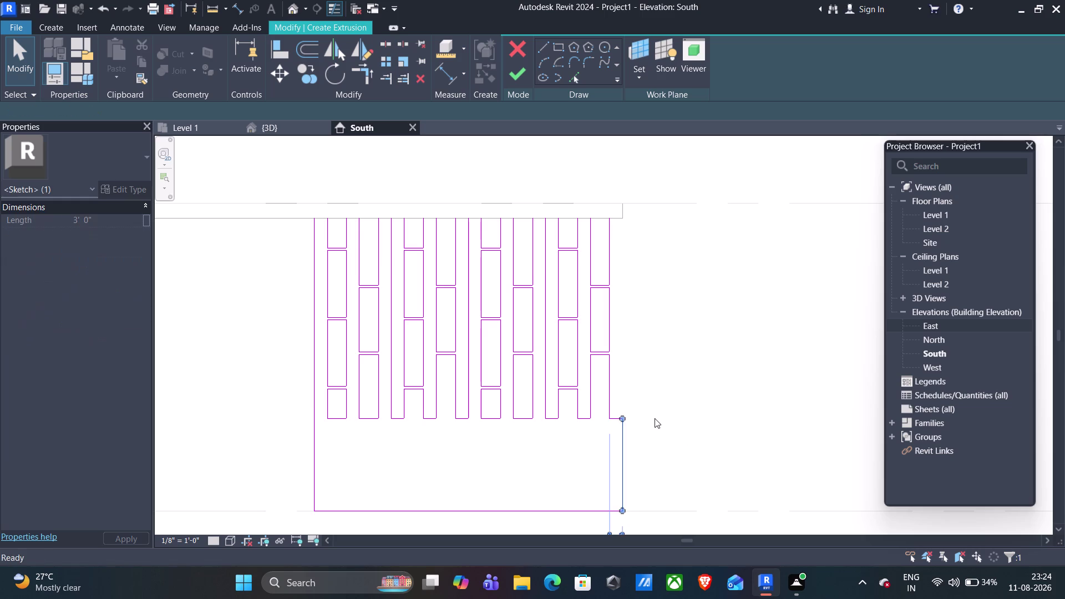
click(622, 418)
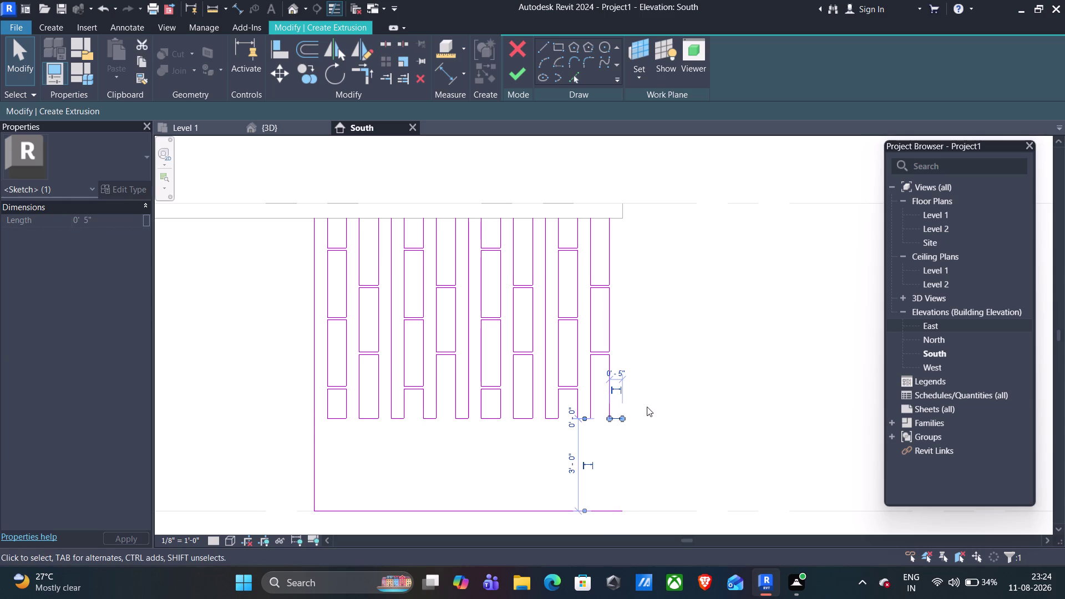
key(ctrl+z)
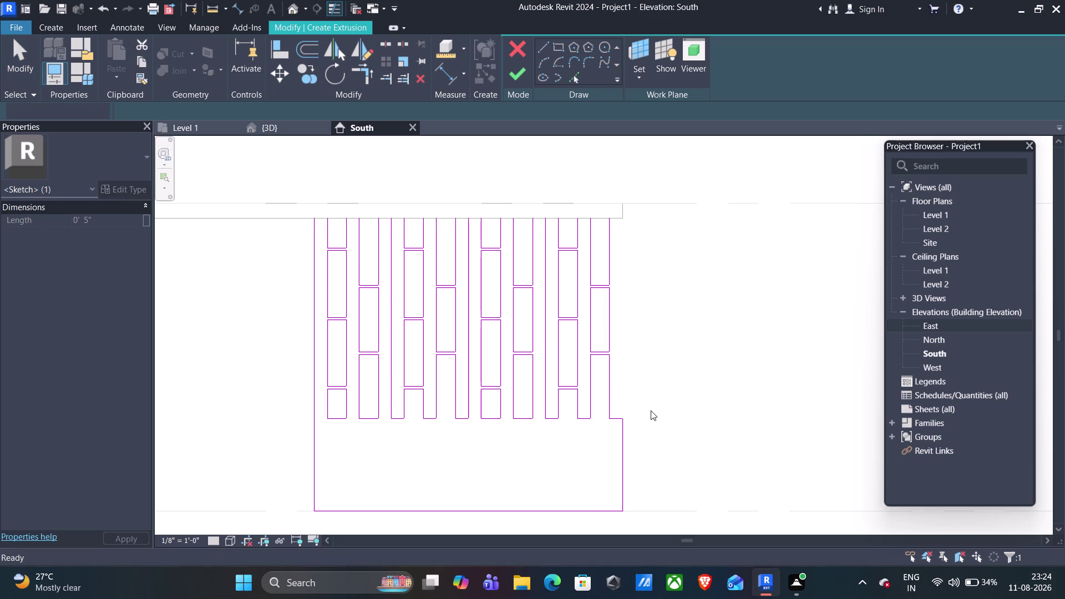
key(ctrl+z)
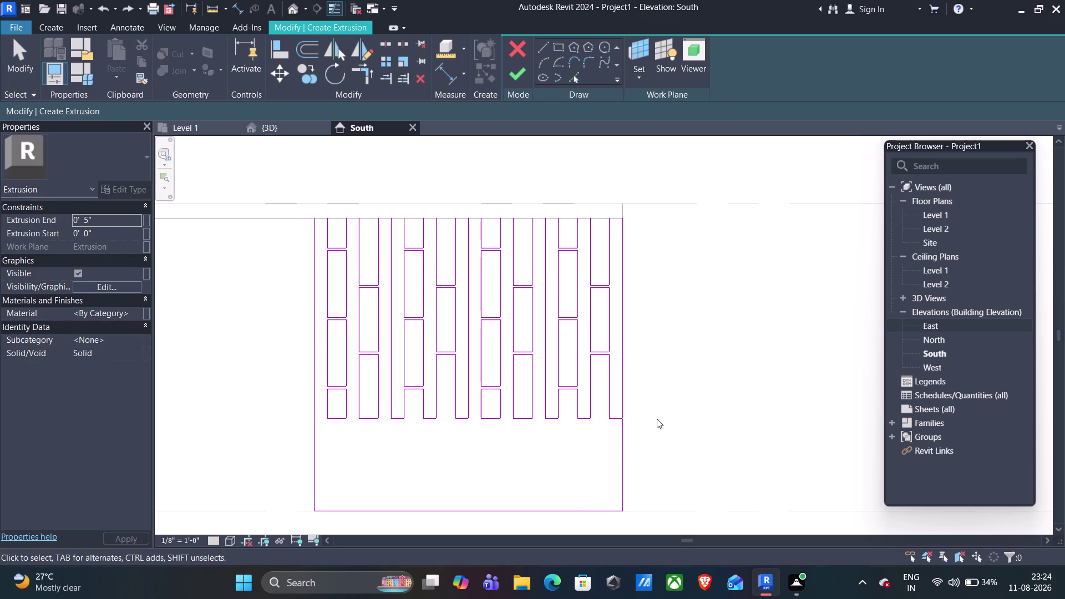
click(624, 446)
key(Delete)
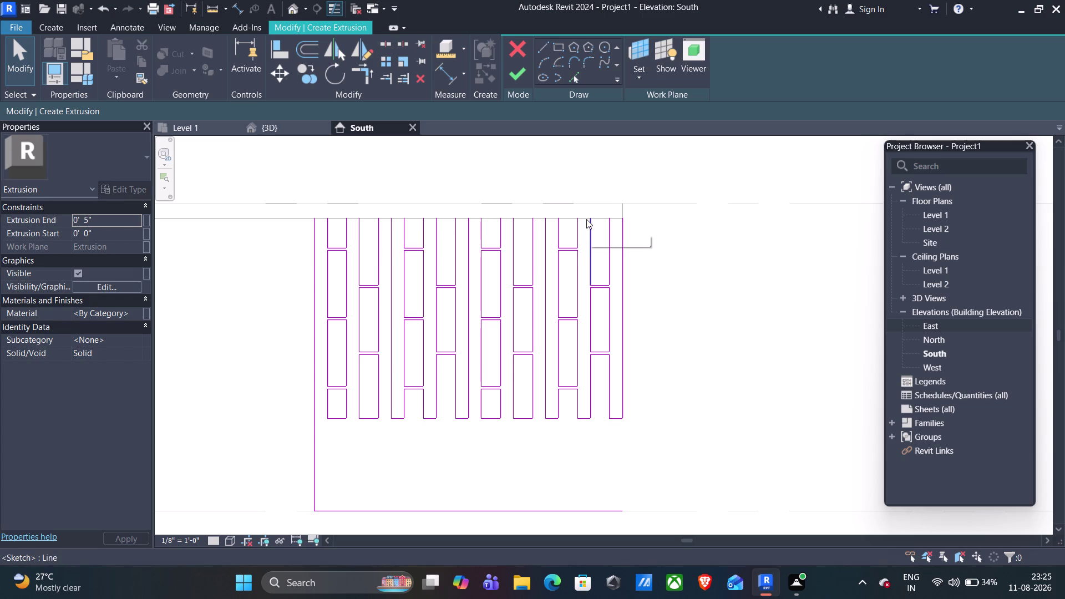
Draw a short sketch line at the top of the last bay and pick neighbouring top lines.
drag(586, 217, 583, 230)
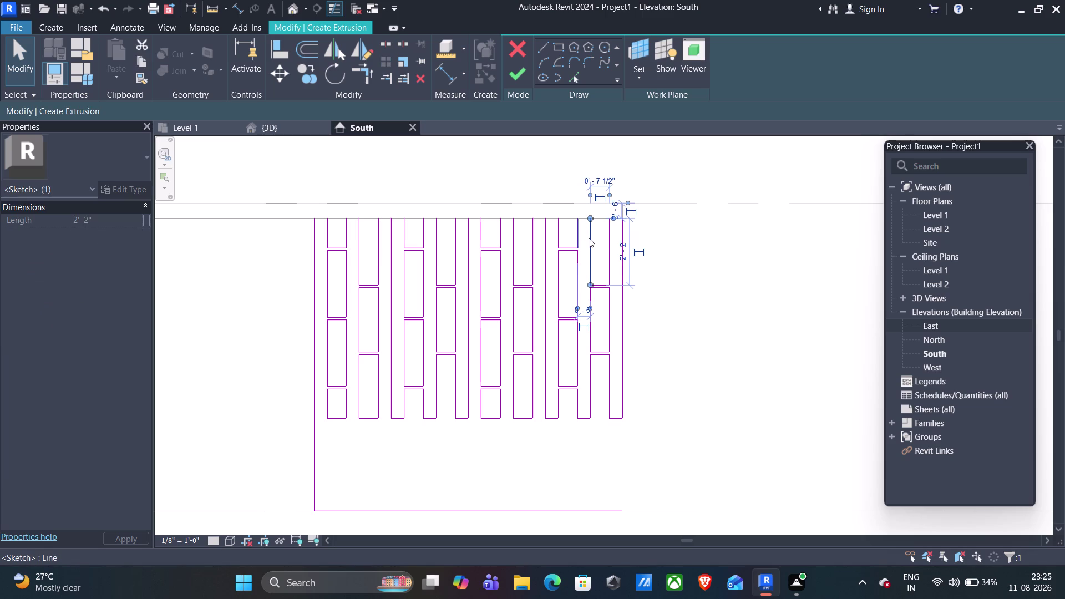
key(Escape)
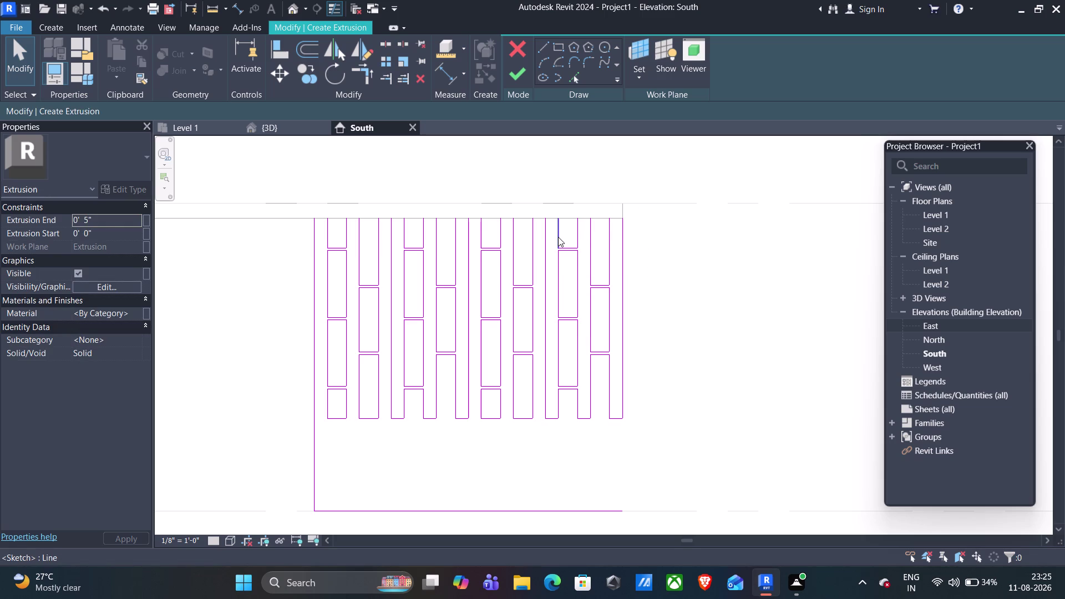
click(558, 237)
click(571, 244)
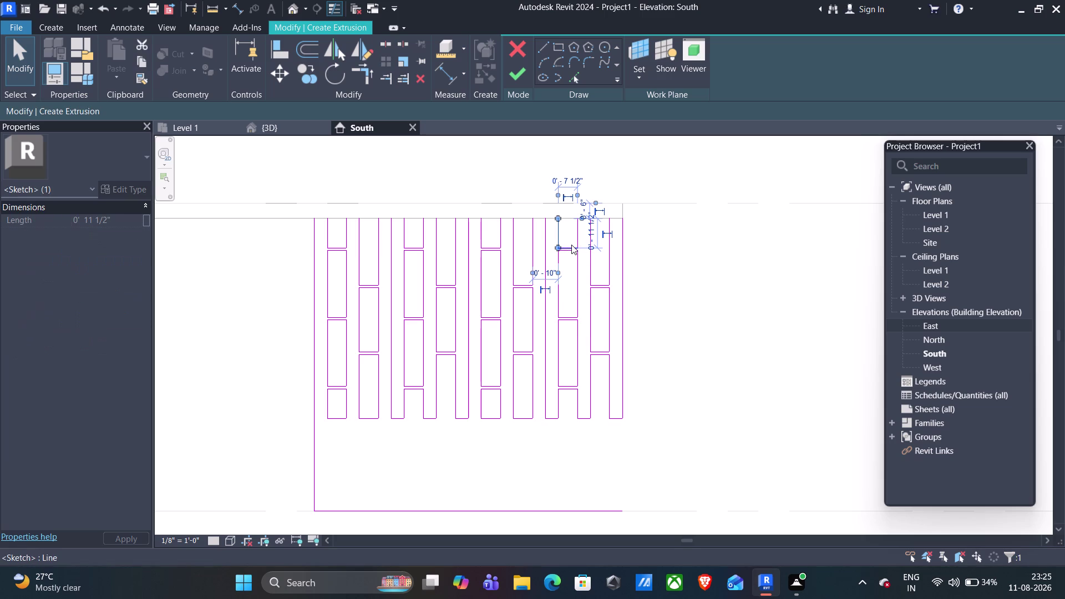
drag(585, 231, 579, 242)
key(Escape)
Drag the top bay line endpoints into a short vertical drop from the rightmost strip's top.
drag(583, 234, 580, 238)
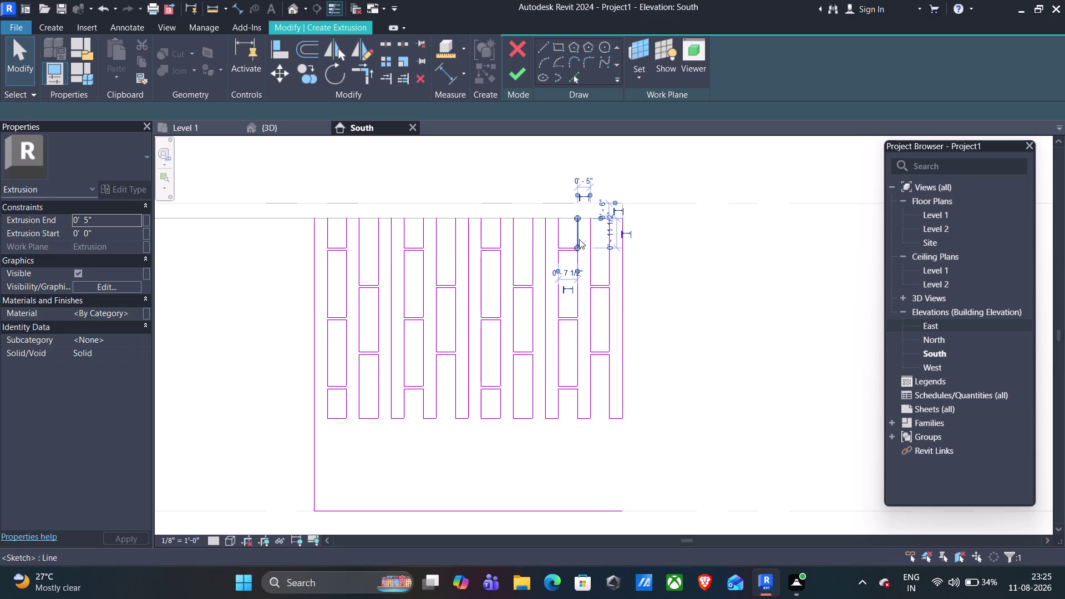
drag(580, 237, 575, 245)
key(Escape)
drag(585, 205, 579, 220)
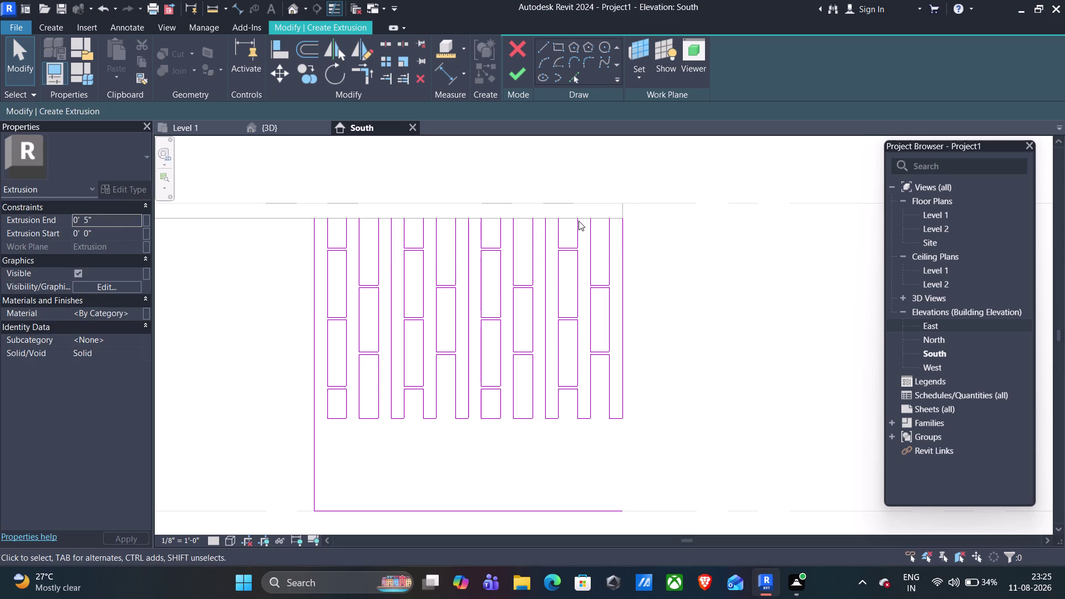
drag(579, 221, 579, 221)
drag(581, 206, 577, 221)
drag(582, 198, 585, 196)
drag(584, 197, 574, 207)
drag(593, 197, 580, 219)
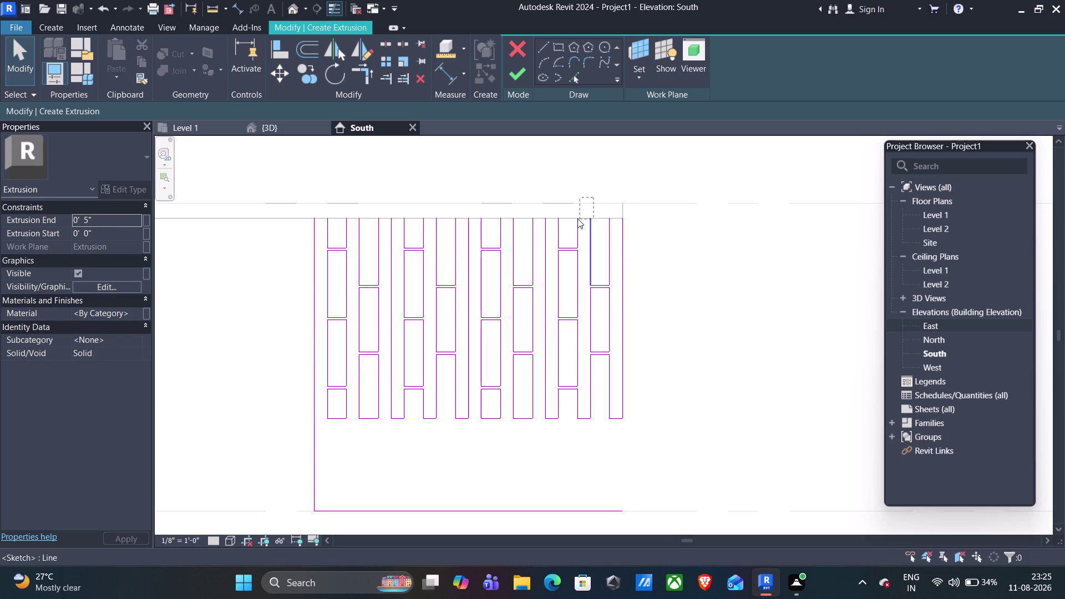
Window-select the 14 lines of one bay's column of openings.
key(Escape)
drag(585, 195, 575, 219)
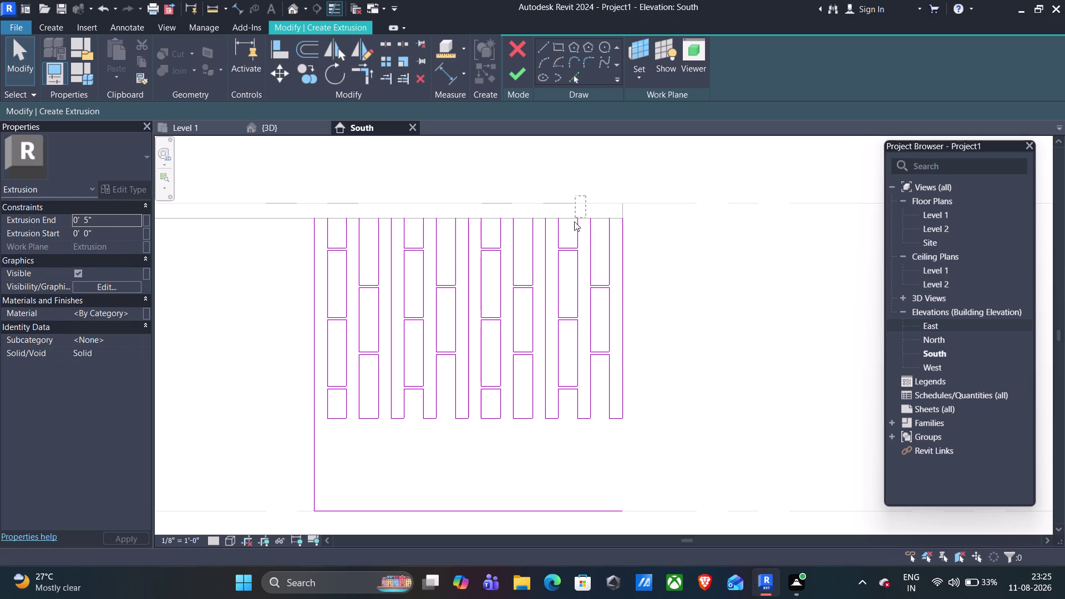
drag(575, 219, 555, 379)
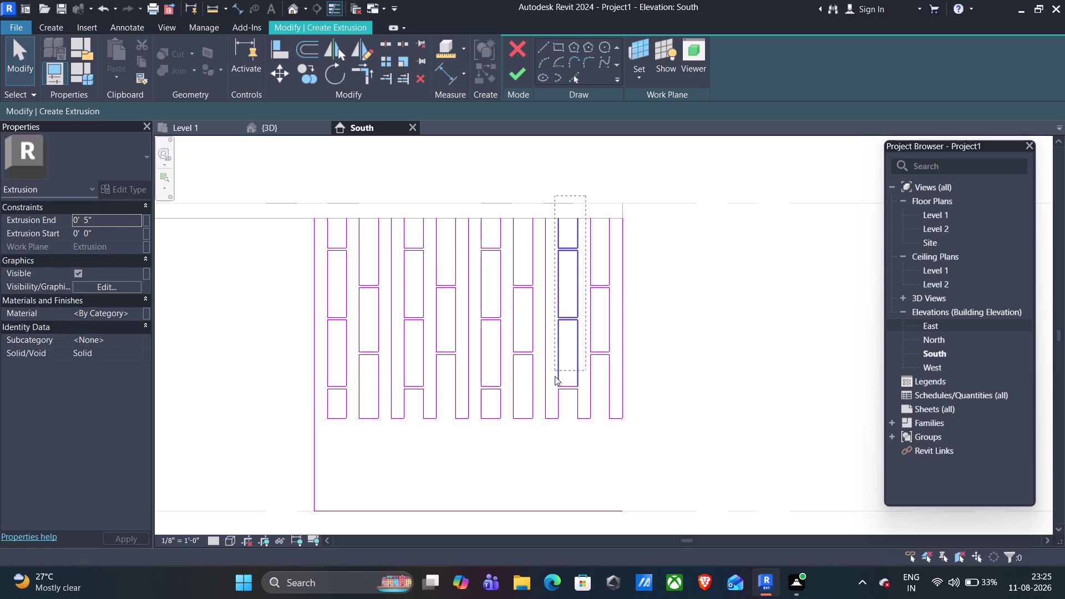
drag(554, 379, 555, 405)
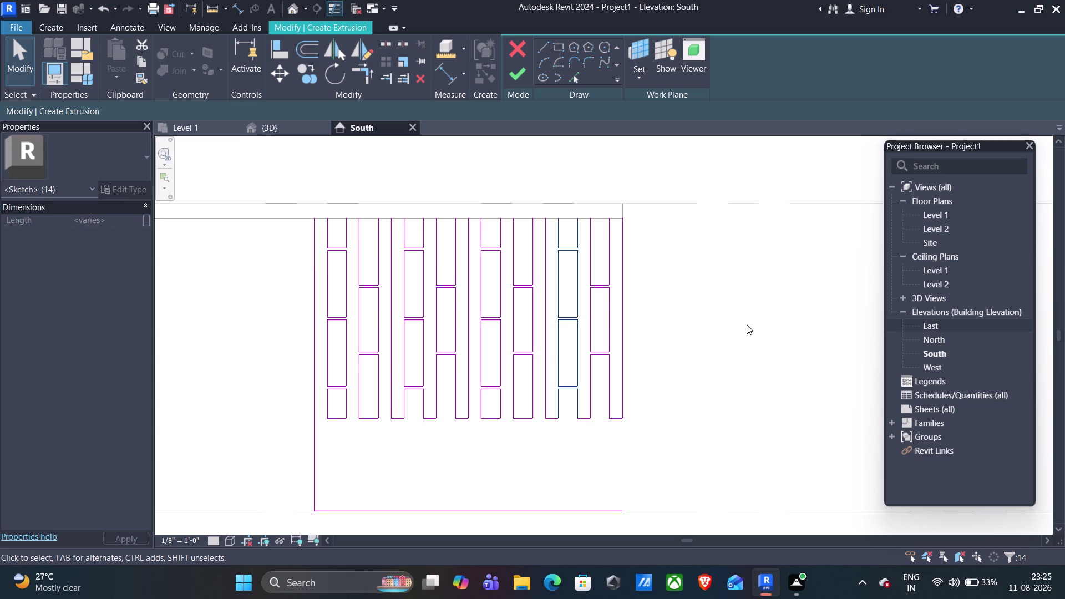
Start a multiple copy from a top rail point, then cancel the unfinished attempt.
click(305, 77)
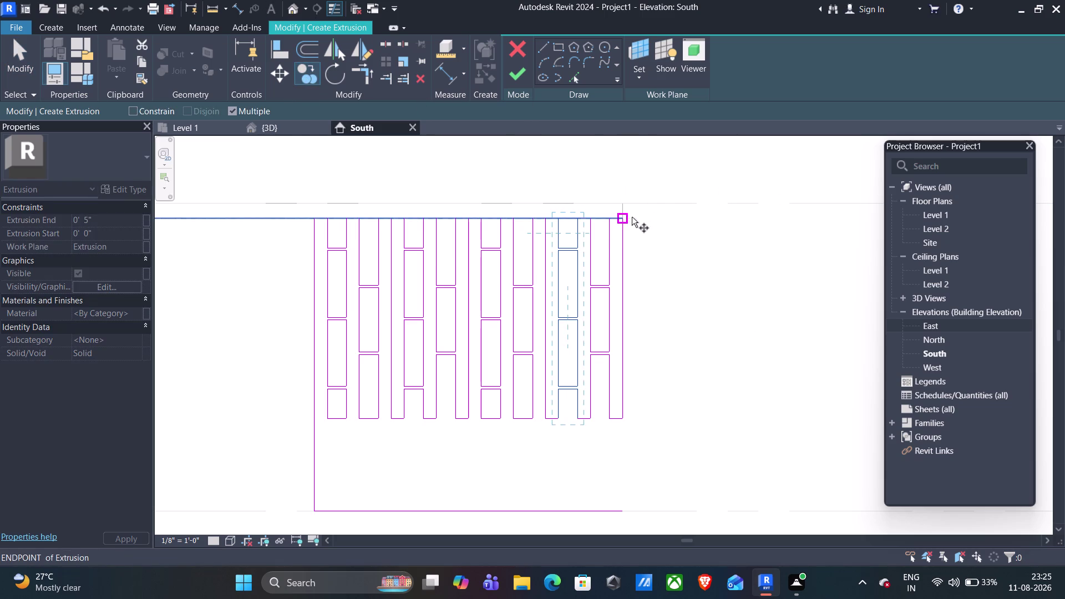
scroll(down, 3)
middle_drag(633, 218, 626, 237)
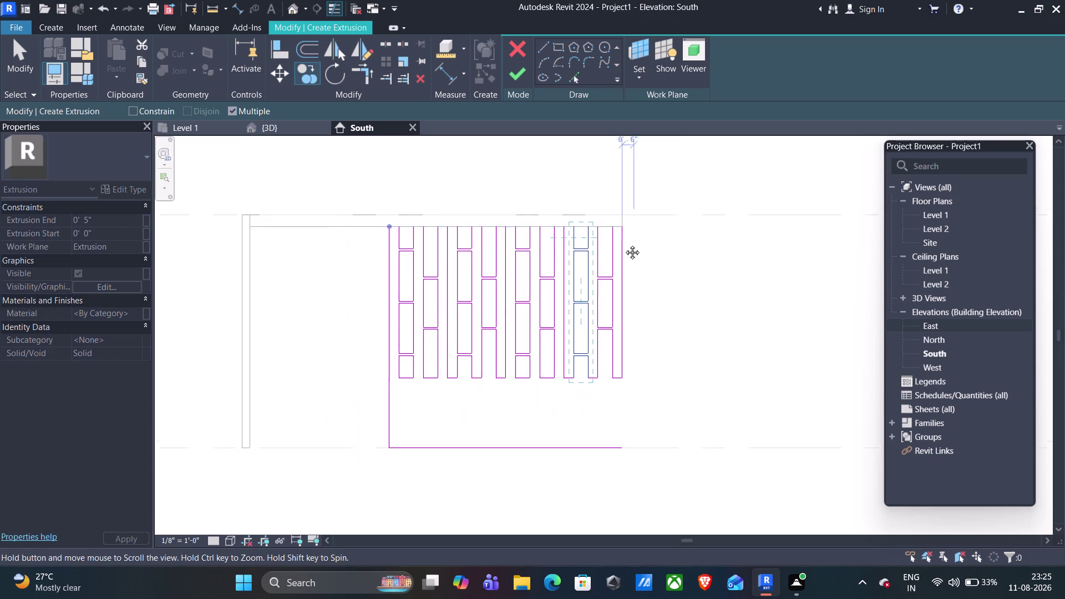
middle_drag(627, 237, 617, 264)
middle_click(617, 263)
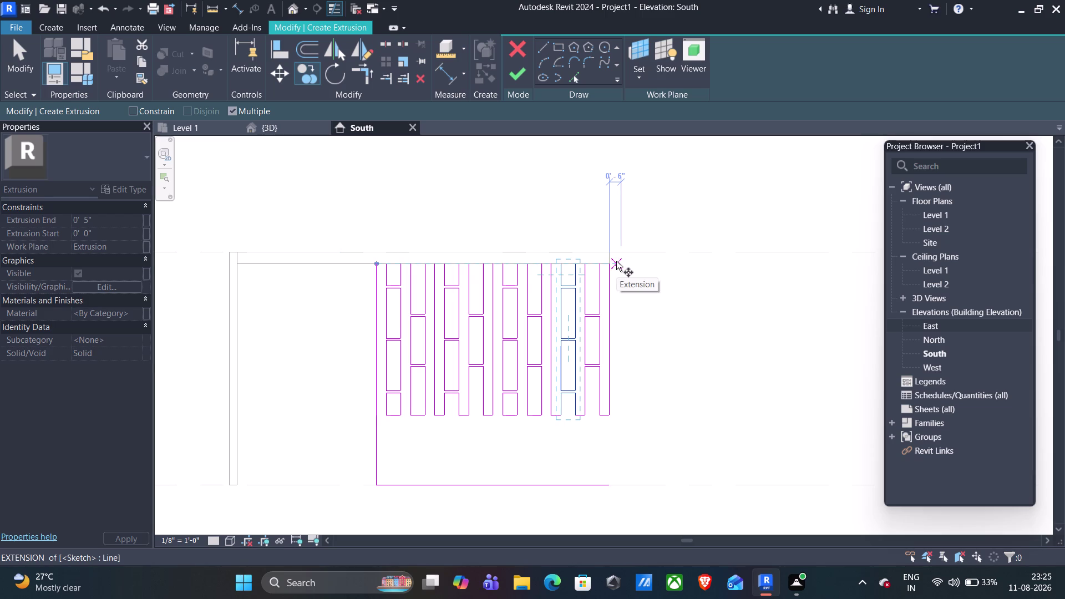
scroll(up, 3)
middle_drag(616, 262, 600, 320)
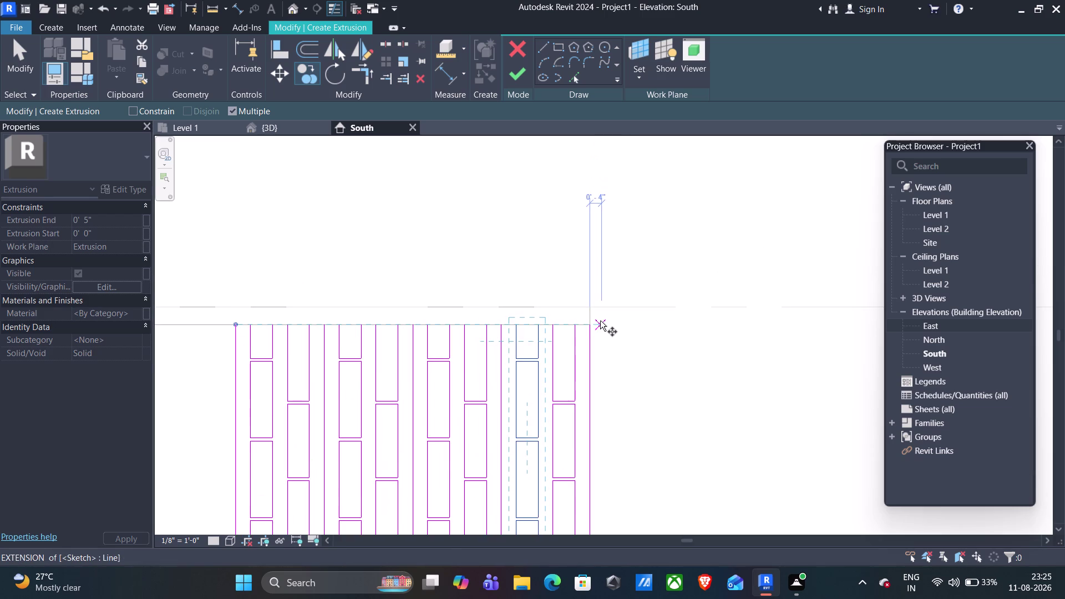
click(604, 321)
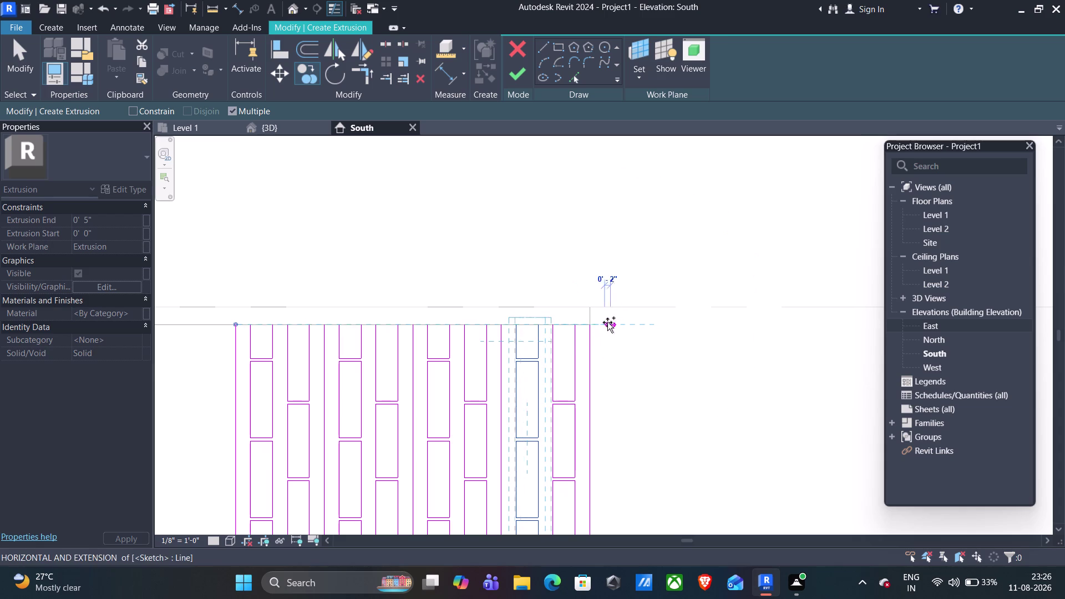
key(Escape)
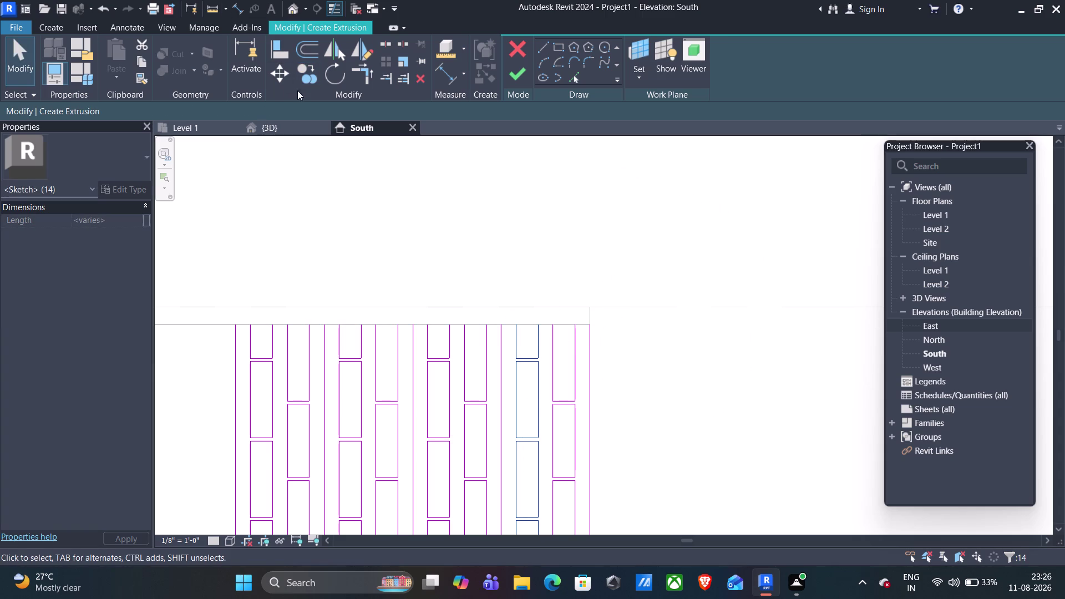
Copy the bay's openings from the top rail endpoint to 3' 1" right.
click(304, 77)
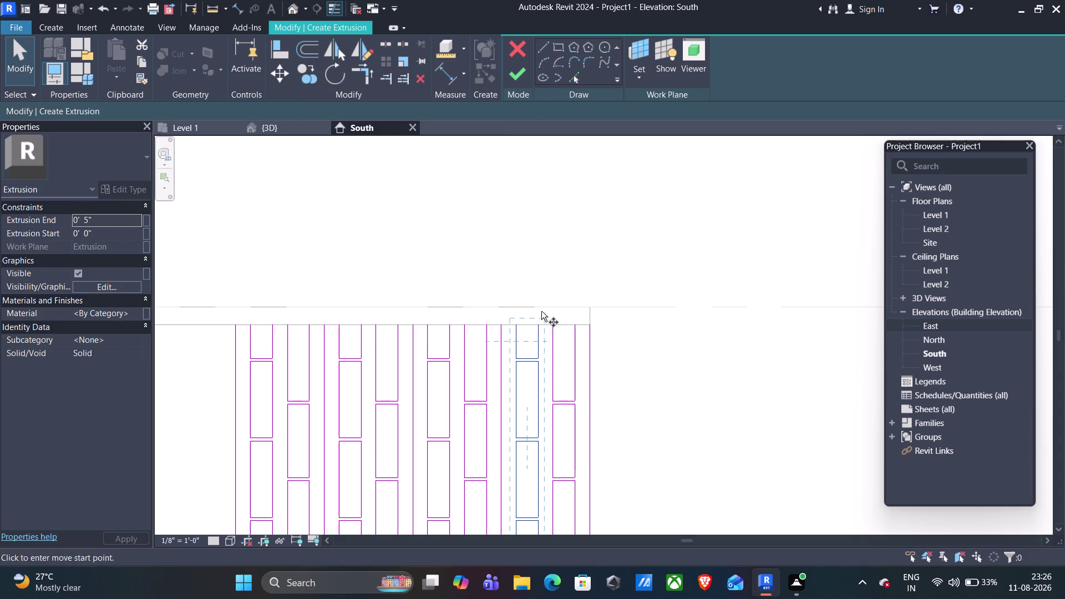
click(514, 321)
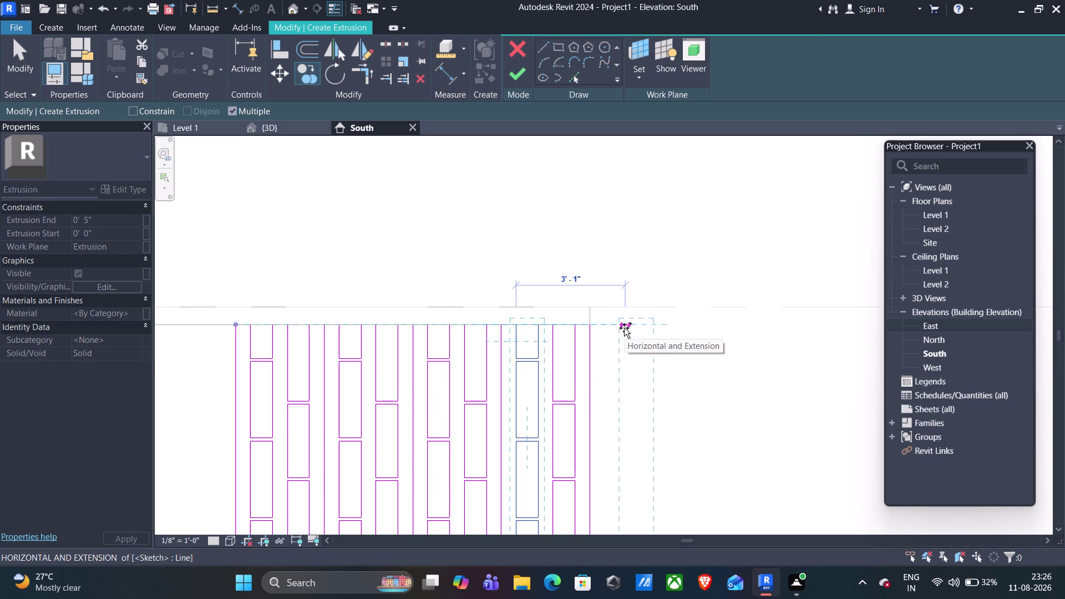
click(624, 328)
key(Escape)
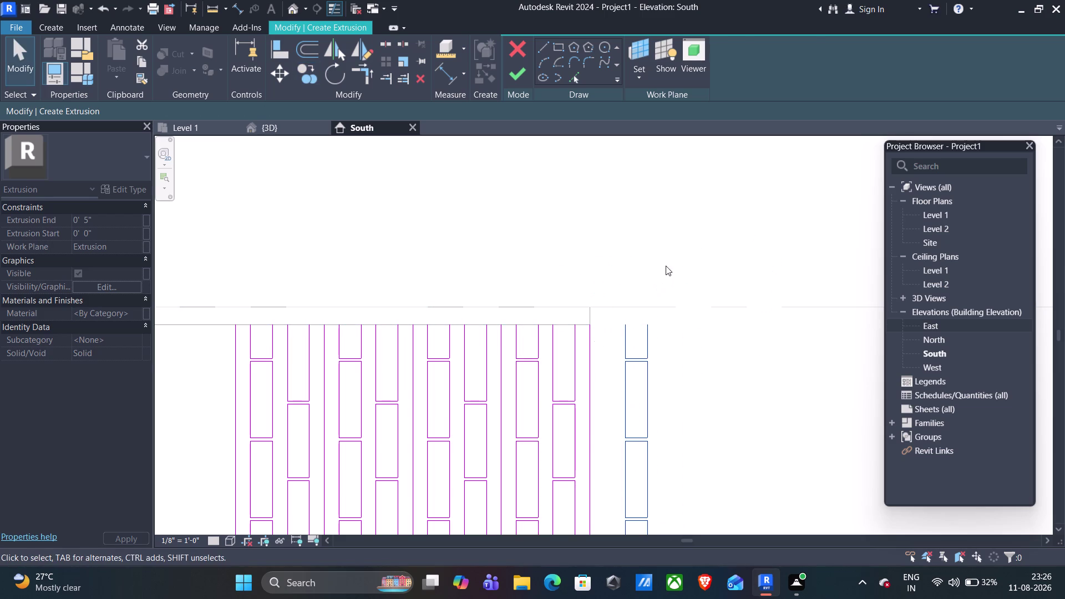
click(539, 46)
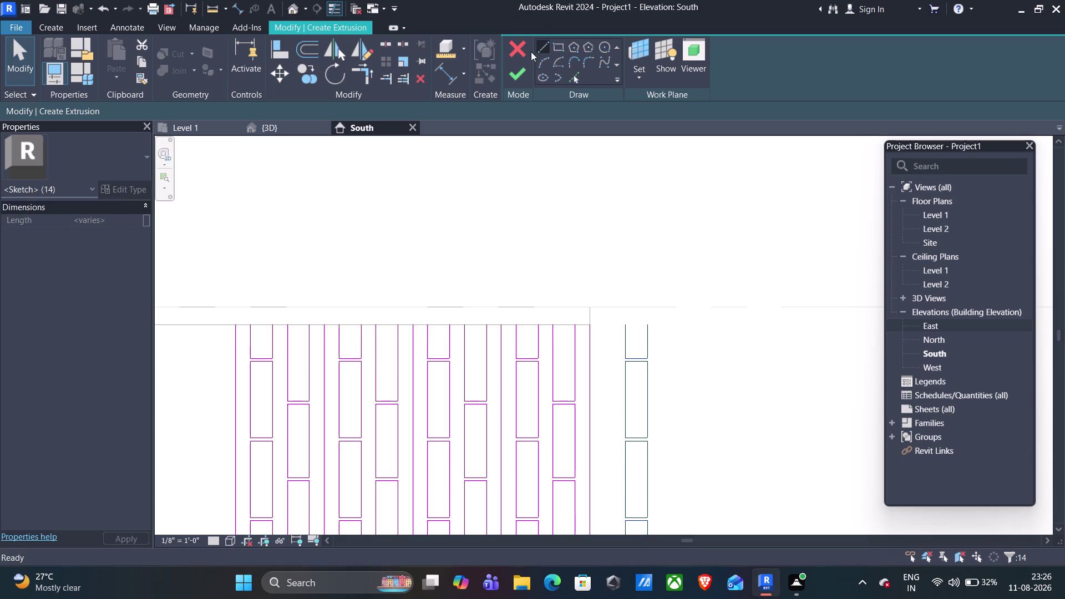
Start a straight sketch line with a 5-inch offset, then cancel the Line tool.
click(202, 108)
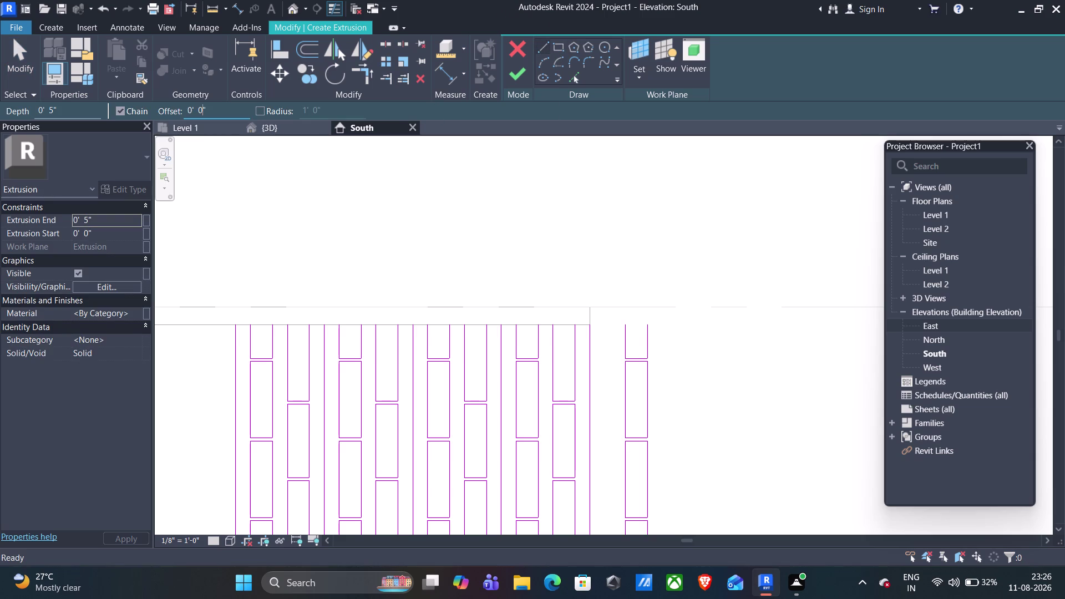
key(BackSpace)
key(5)
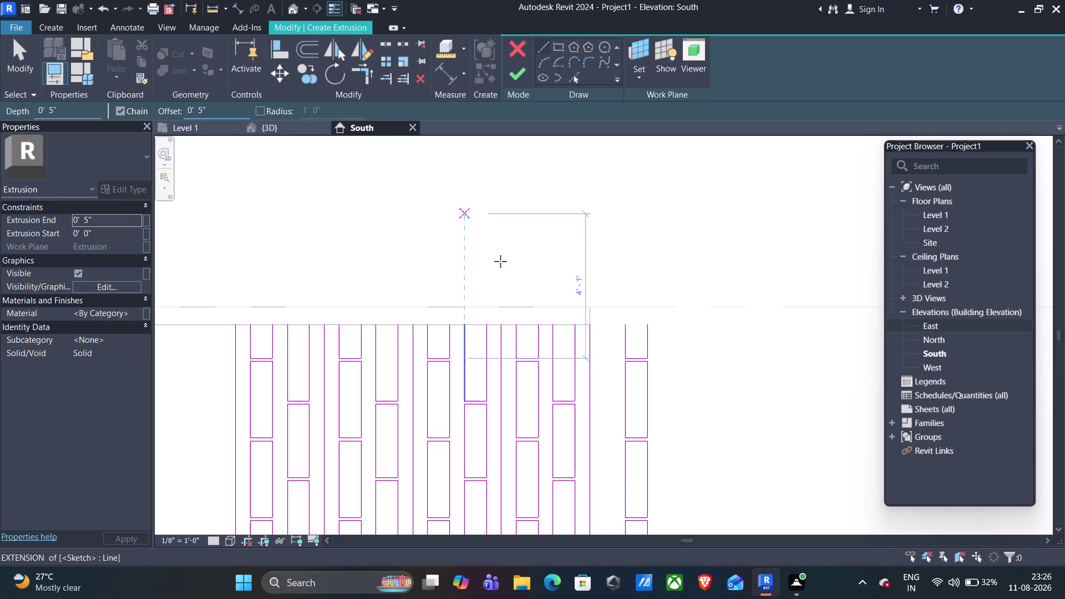
click(590, 325)
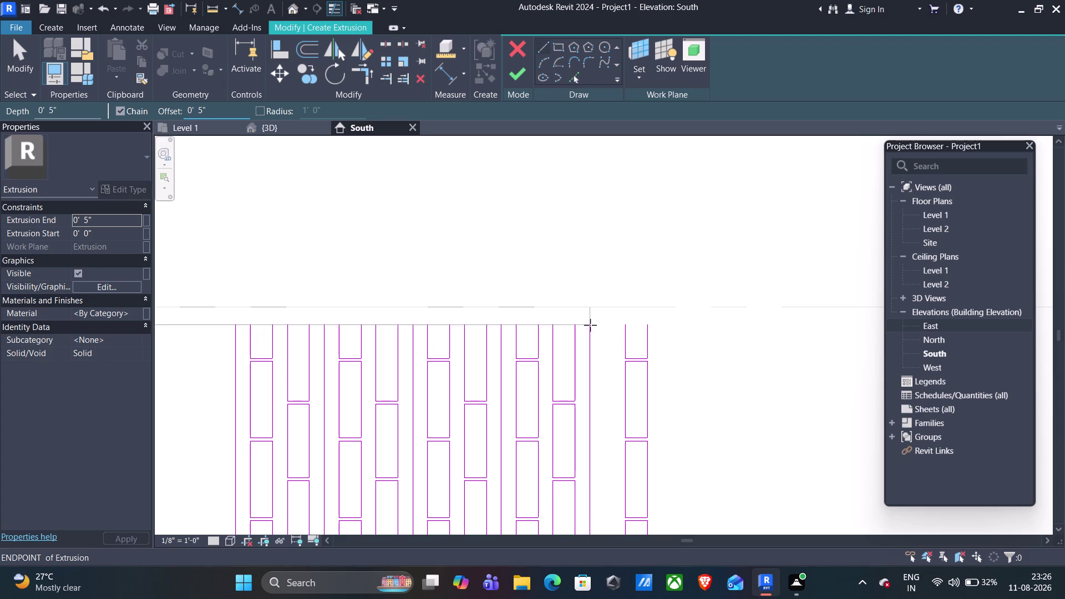
key(space)
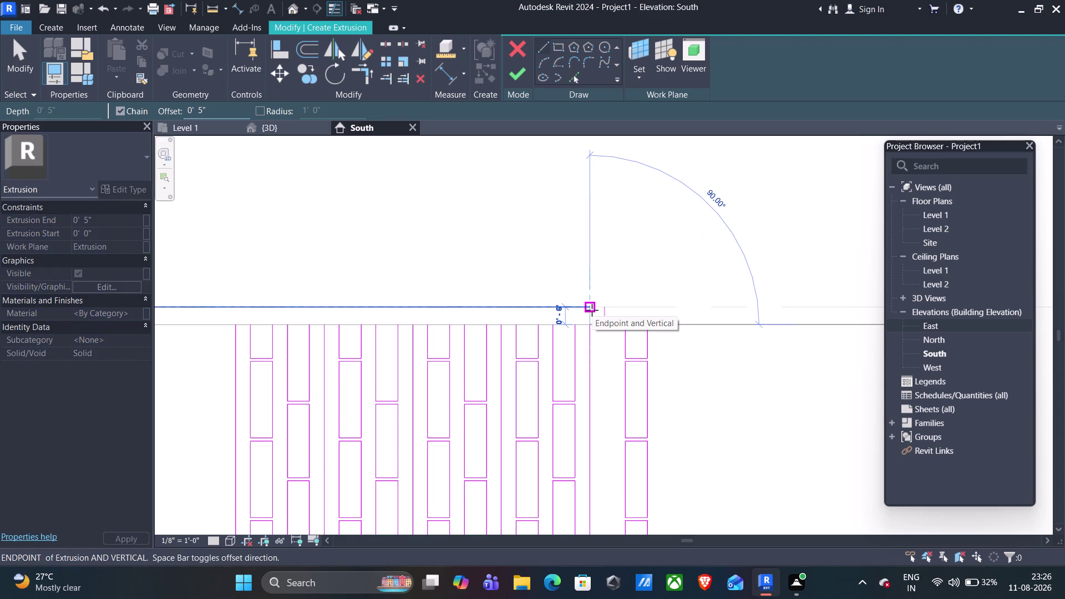
click(590, 303)
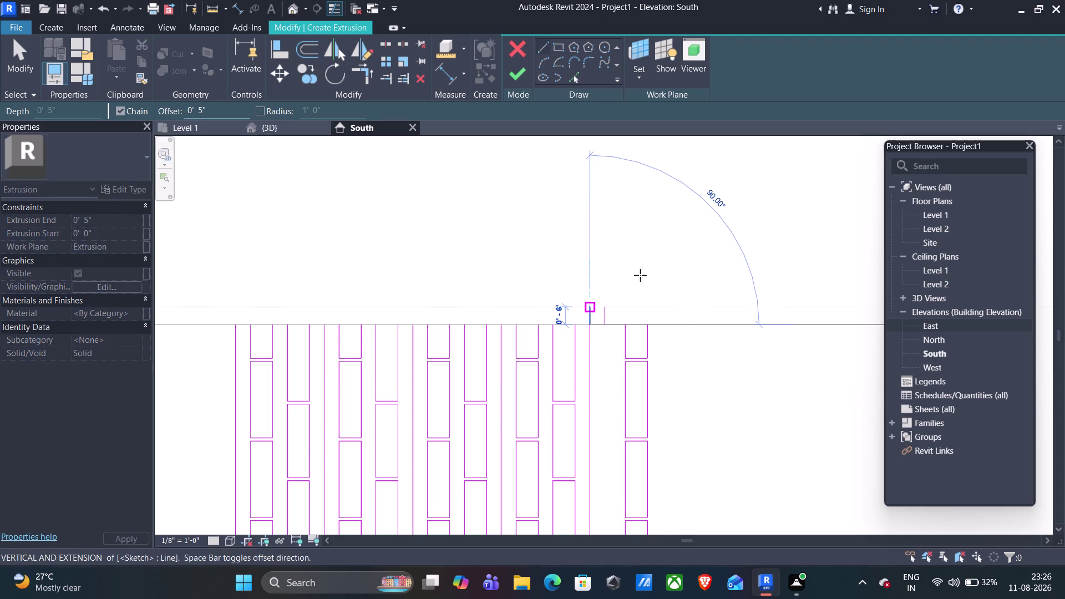
key(Escape)
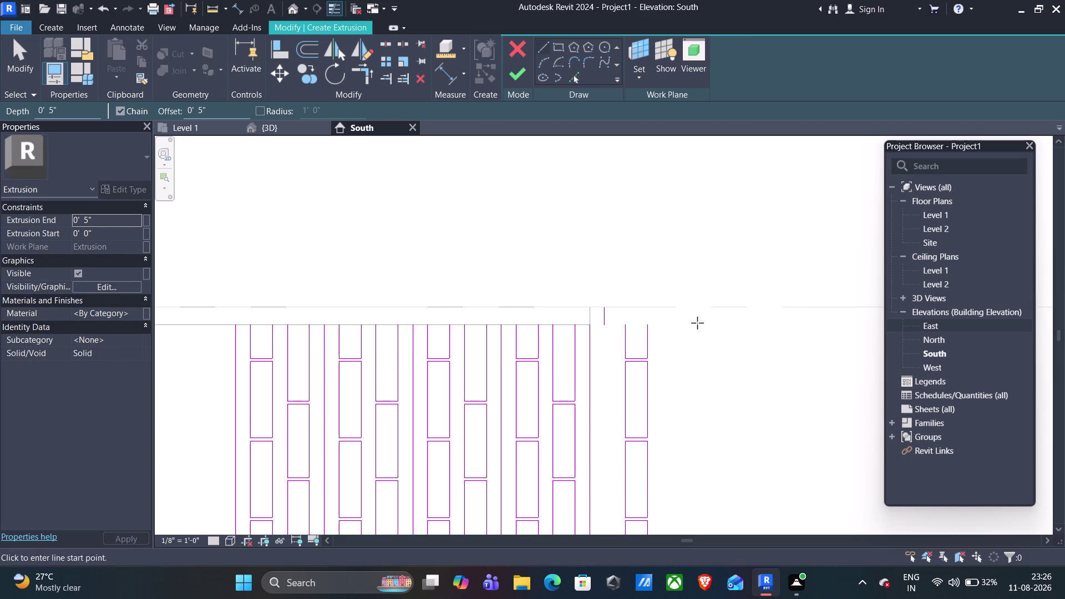
key(Escape)
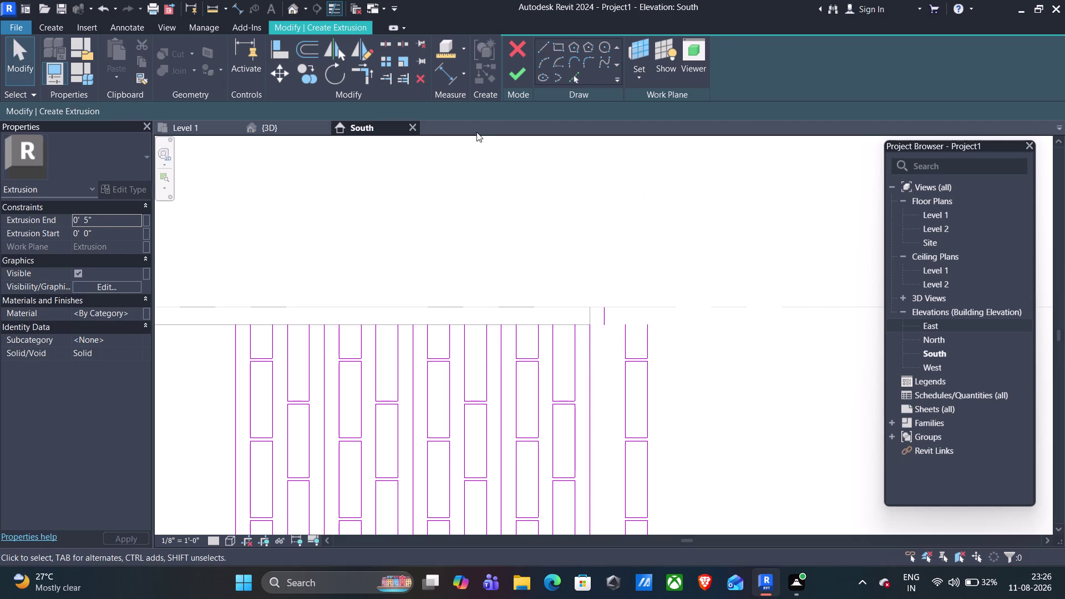
Window-select the right-most post's outline sketch lines.
click(286, 77)
scroll(down, 3)
middle_drag(719, 364, 711, 313)
middle_click(711, 313)
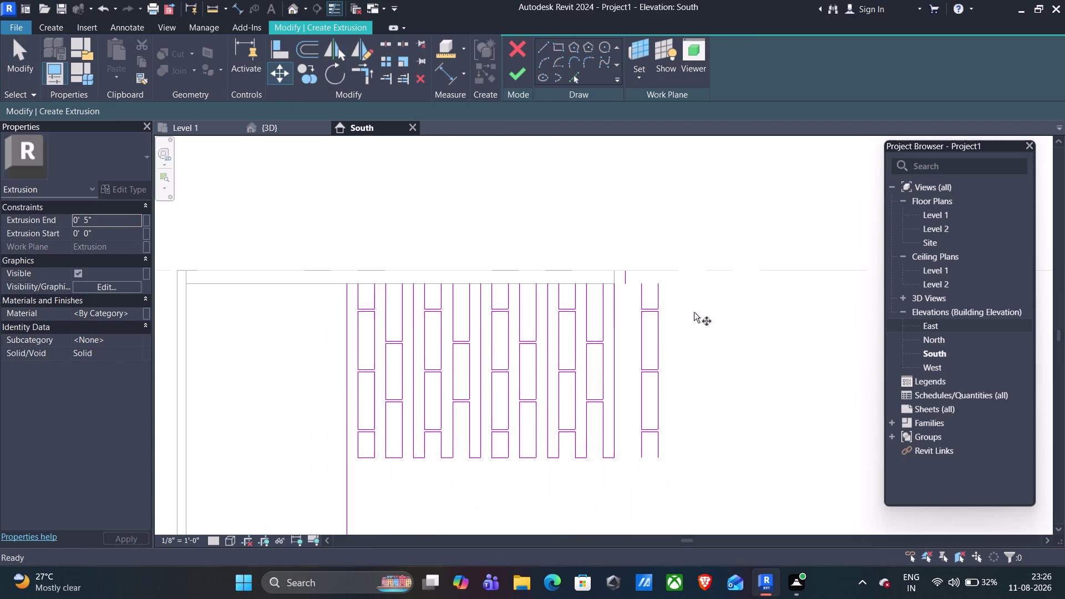
drag(680, 258, 639, 448)
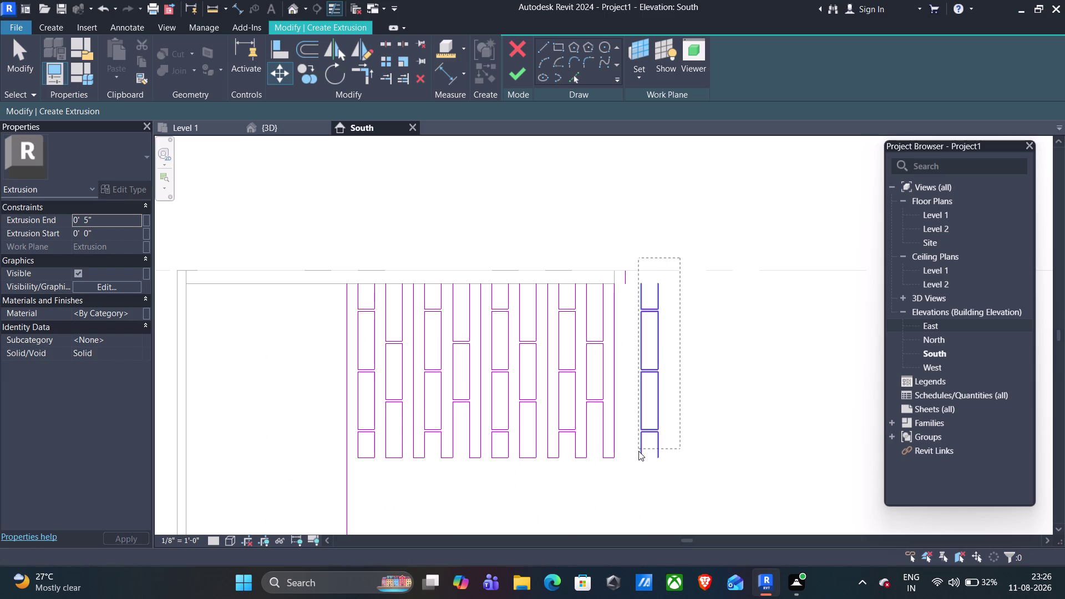
drag(638, 449, 639, 463)
scroll(up, 3)
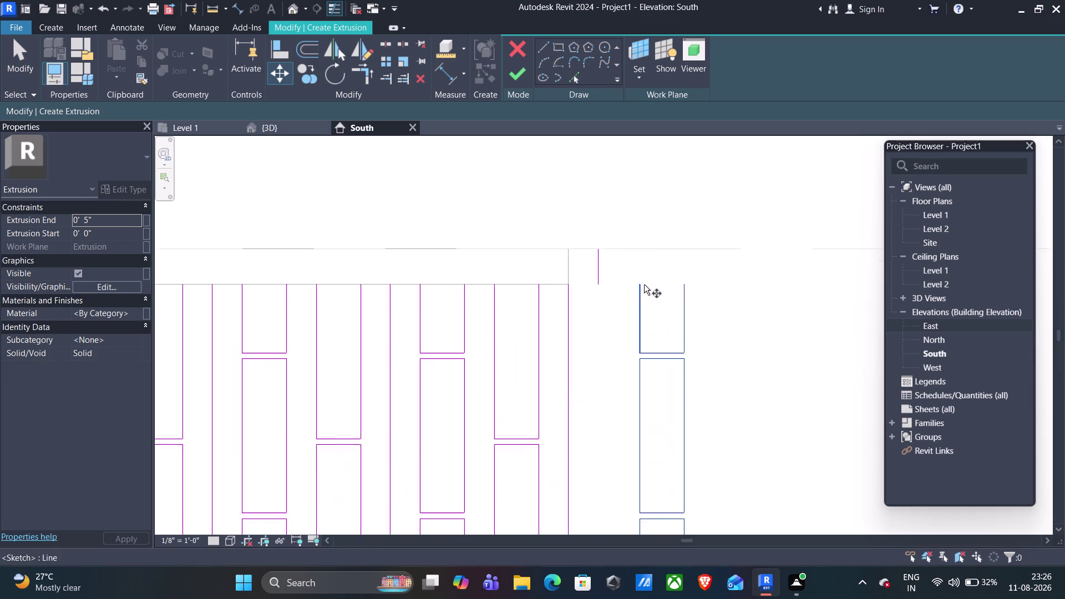
scroll(up, 3)
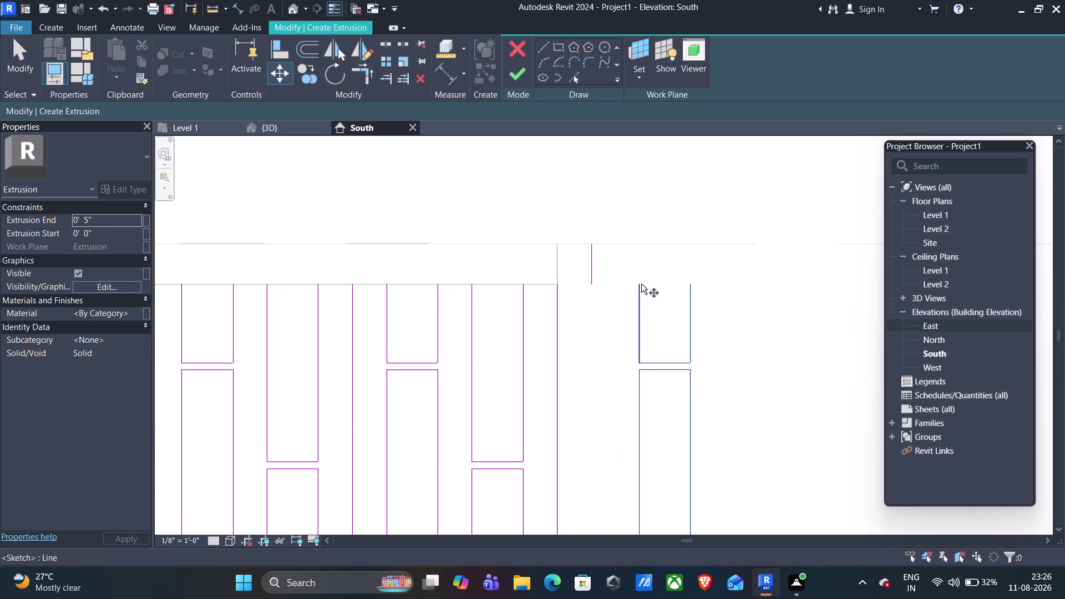
click(639, 283)
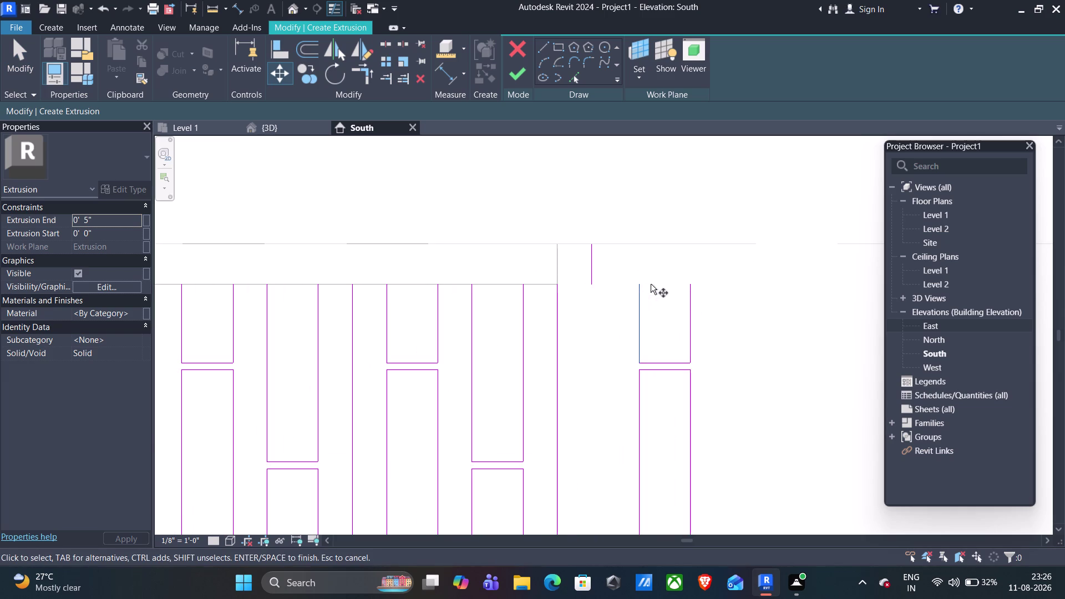
drag(736, 265, 617, 496)
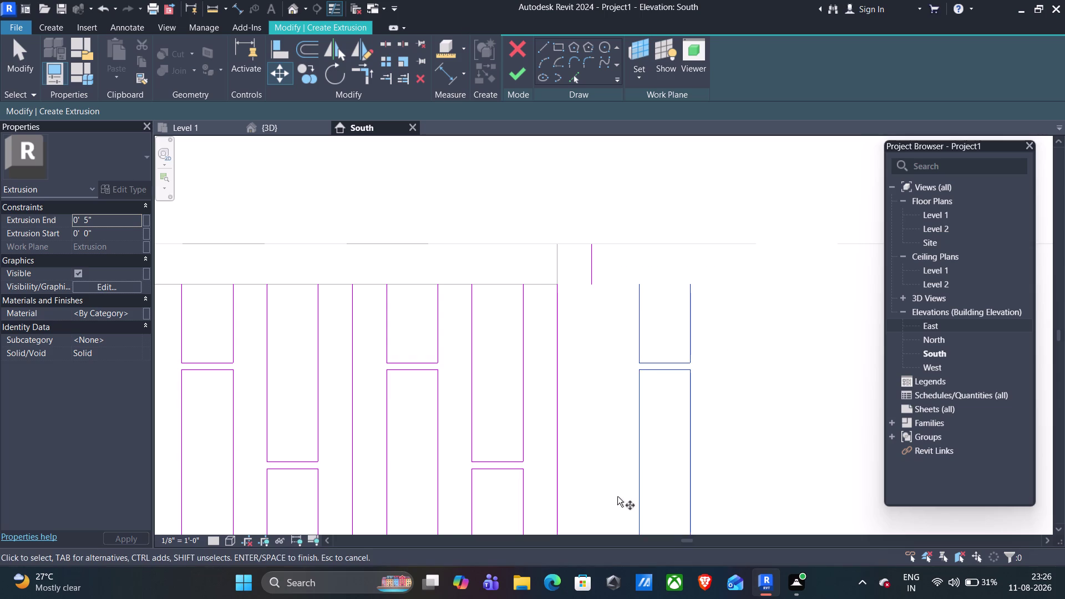
scroll(down, 3)
middle_drag(717, 473, 721, 357)
scroll(down, 3)
scroll(up, 3)
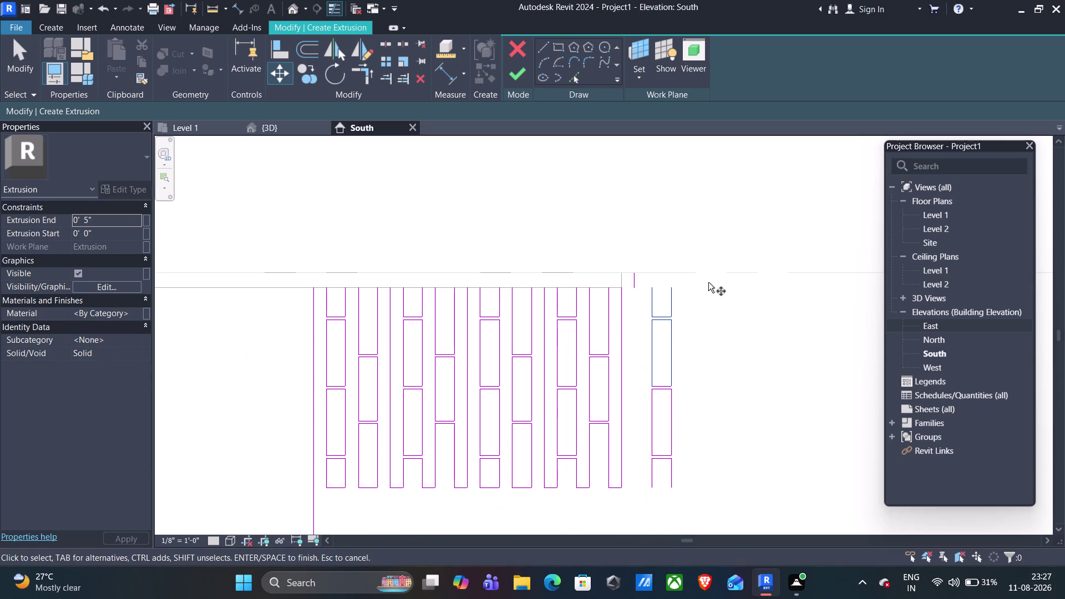
drag(707, 279, 647, 500)
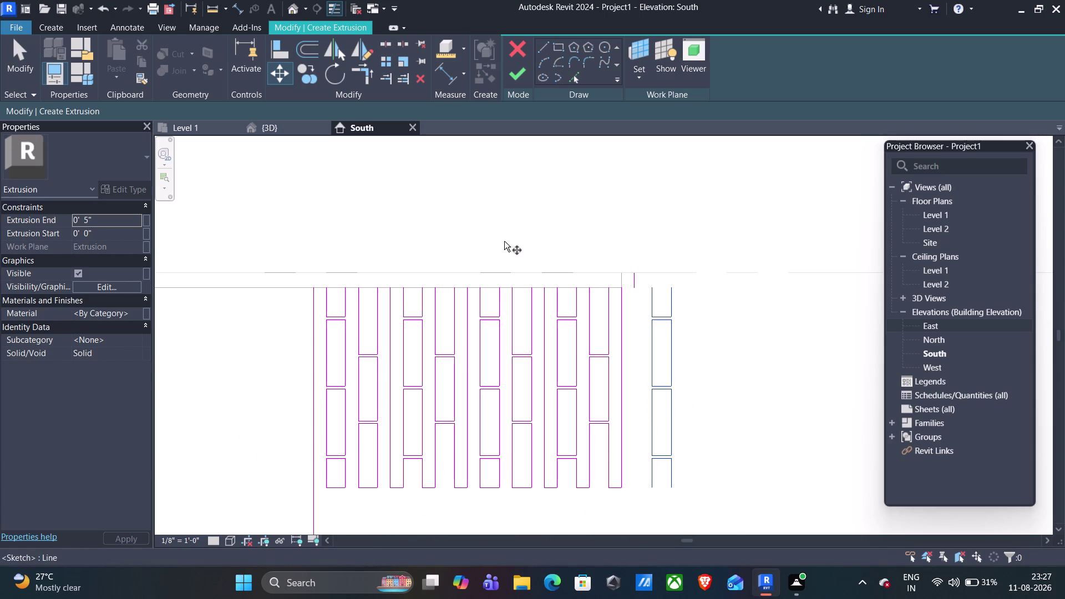
Move the selected post lines from their top corner to sit beside the last bay.
click(278, 72)
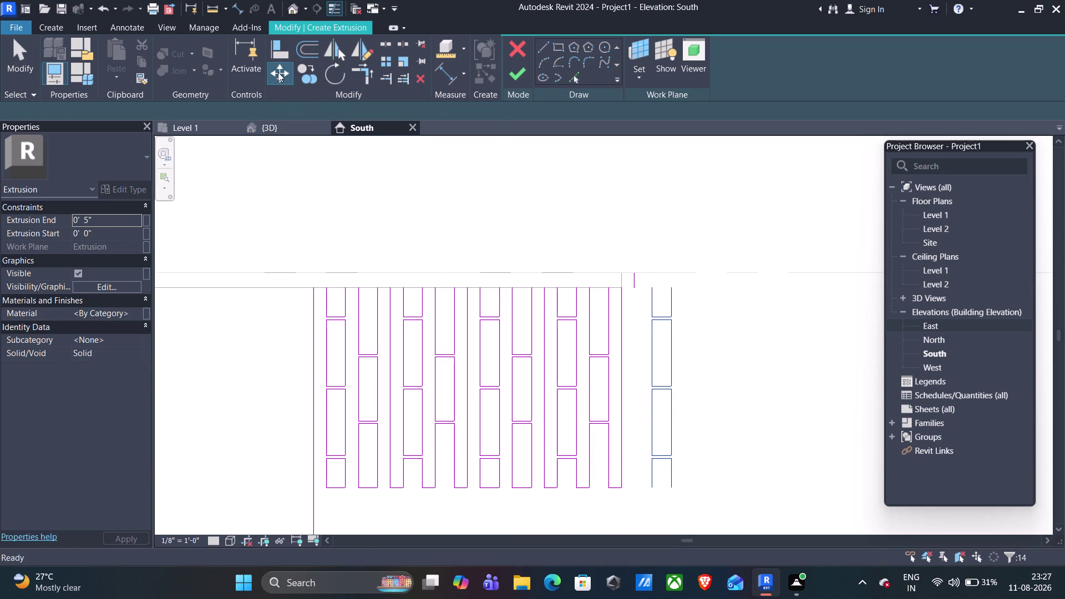
click(652, 286)
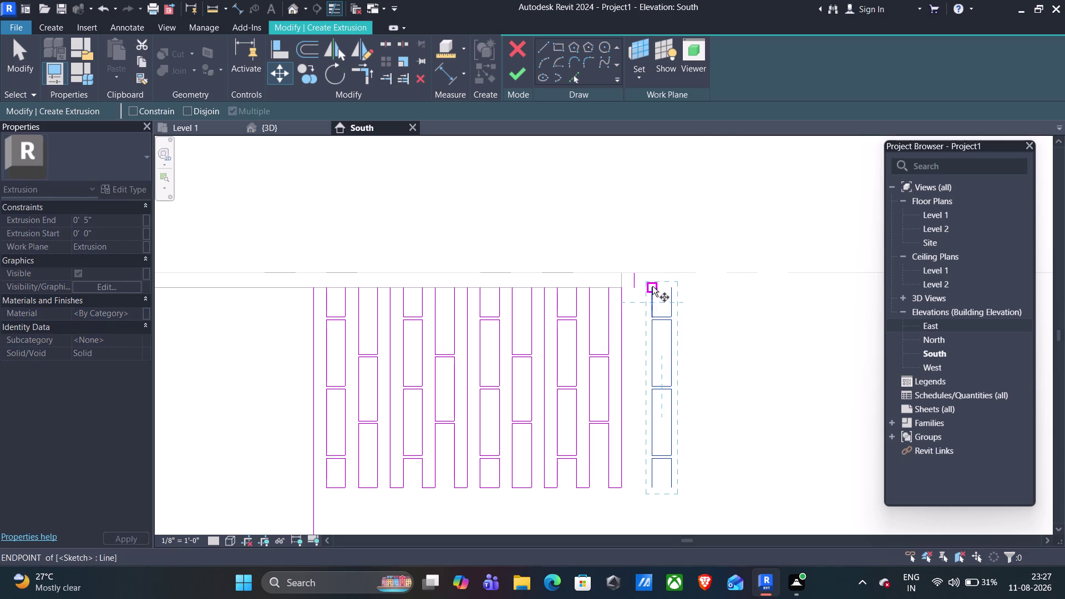
scroll(up, 3)
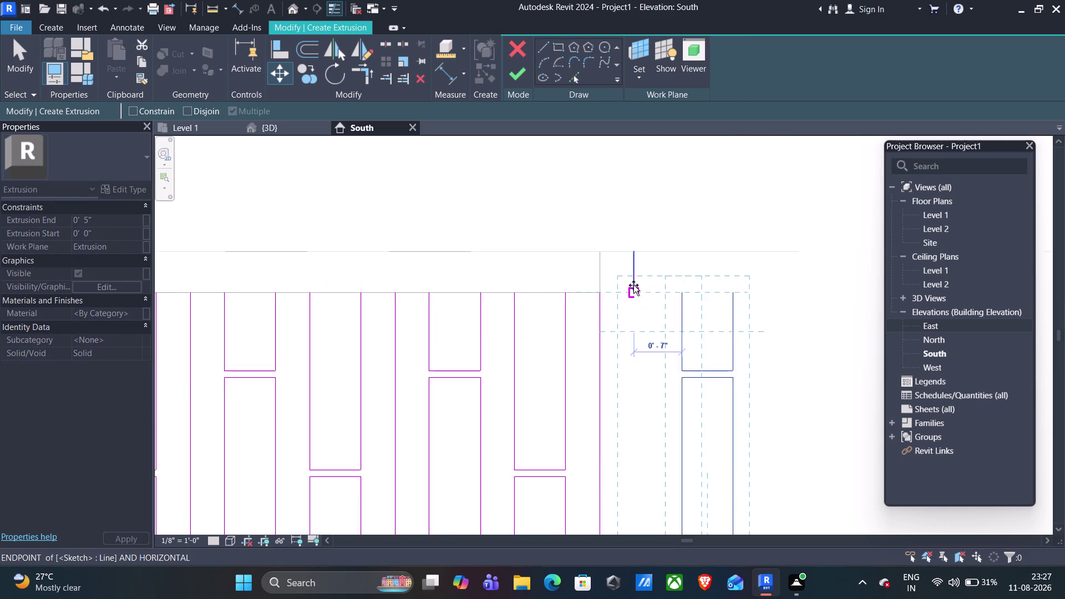
scroll(up, 3)
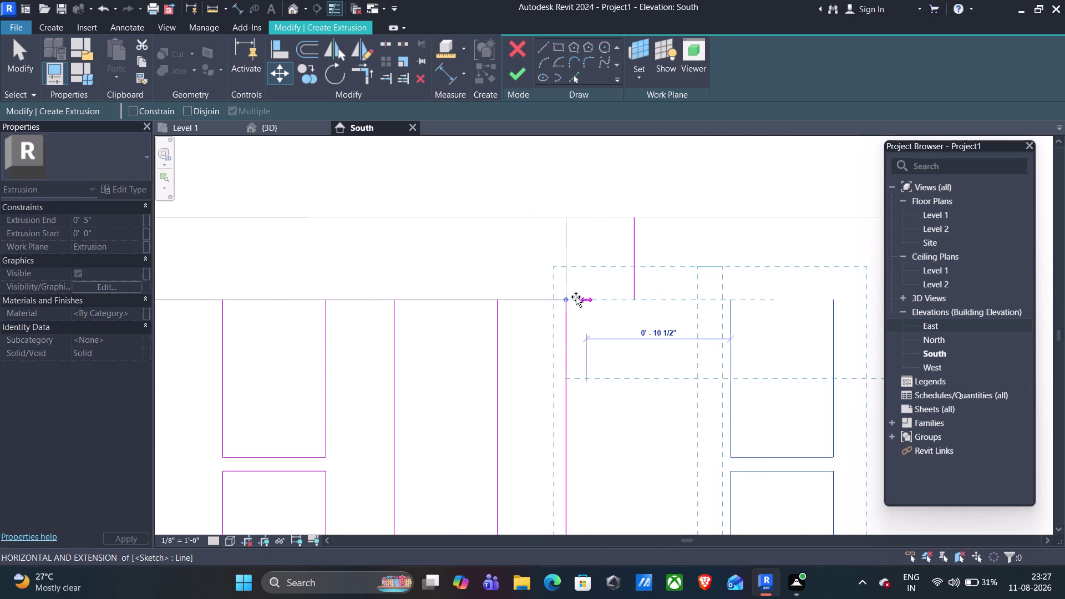
click(634, 301)
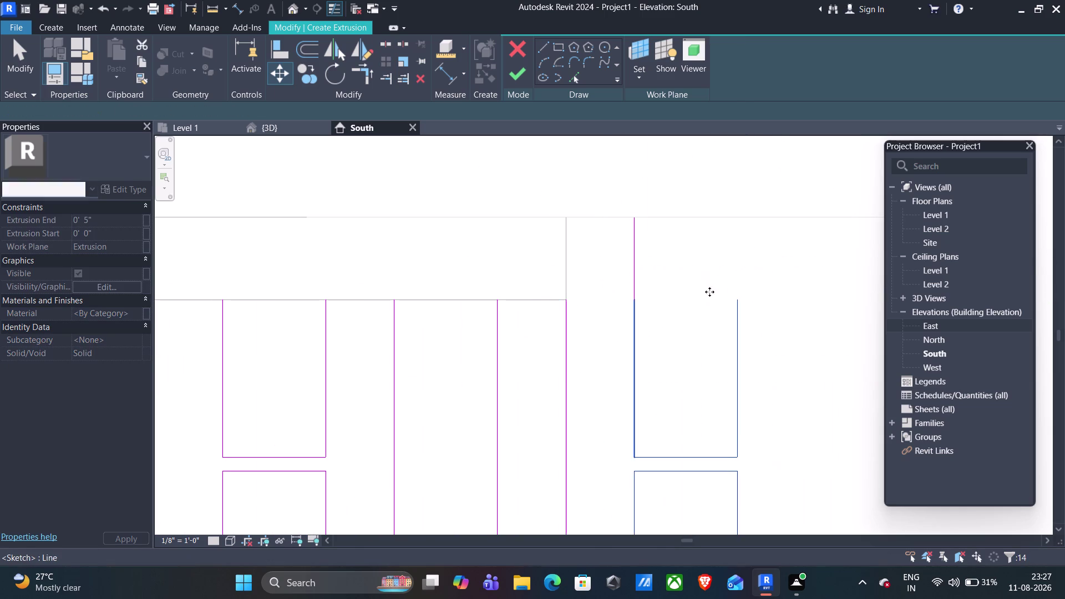
scroll(down, 3)
key(Escape)
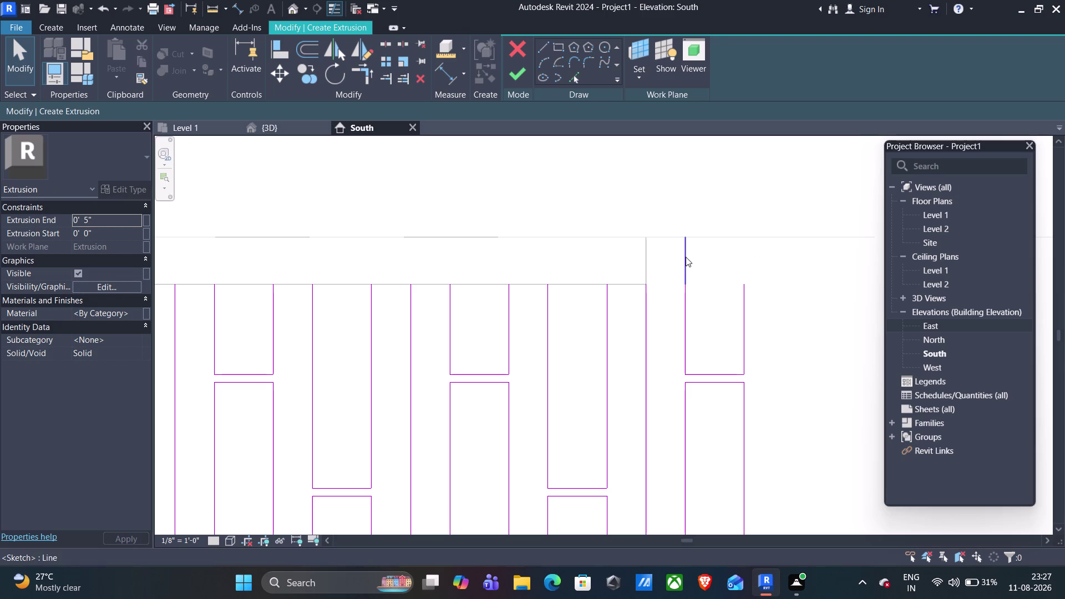
Delete the stray short vertical line above the post.
click(685, 257)
key(Delete)
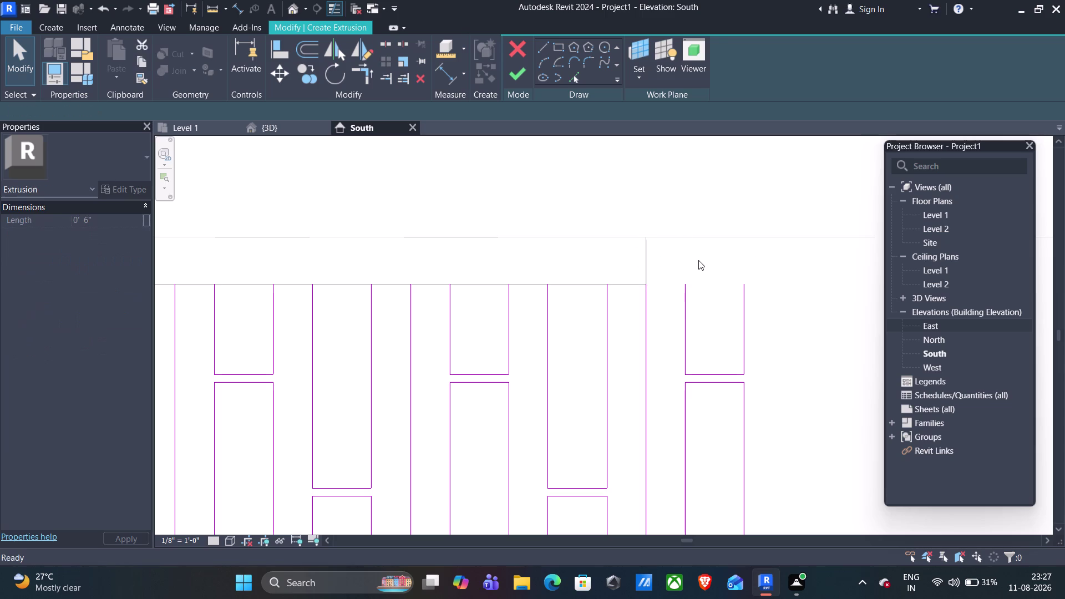
scroll(down, 3)
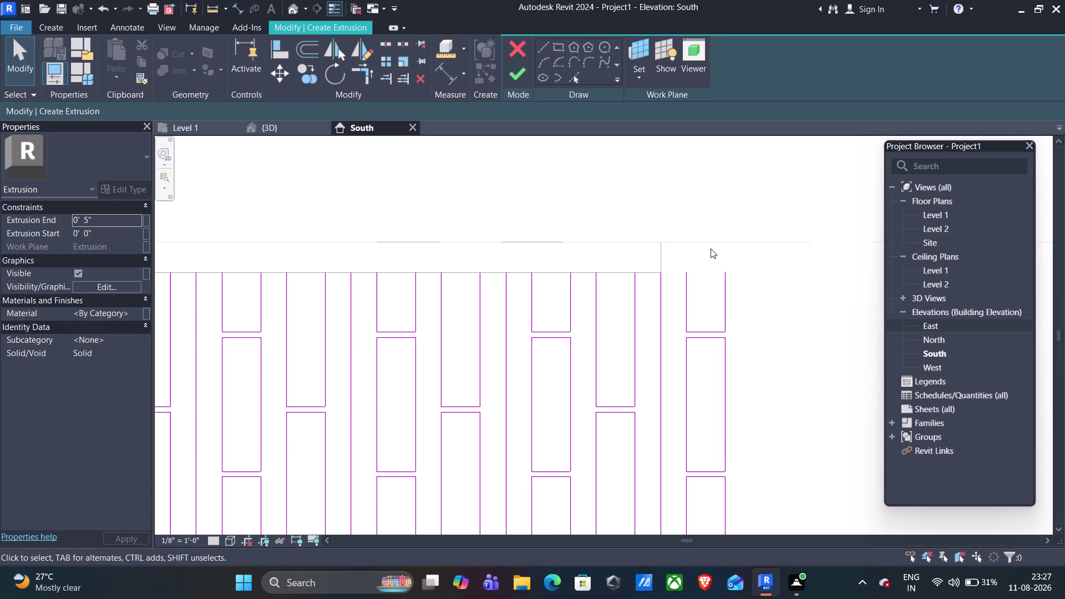
scroll(down, 3)
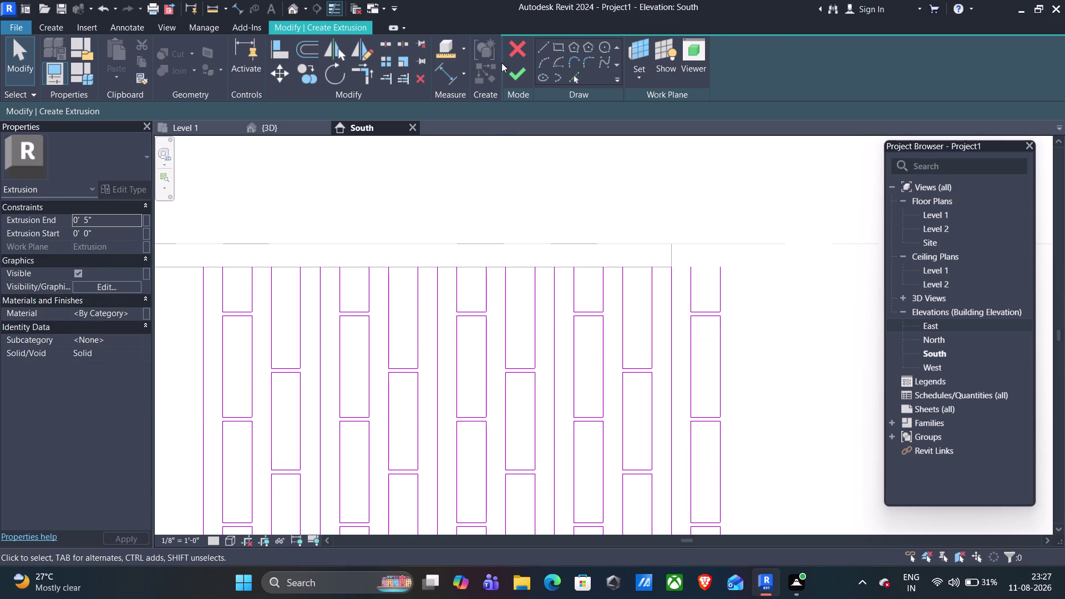
Start a sketch line on the top edge and cancel it.
click(546, 44)
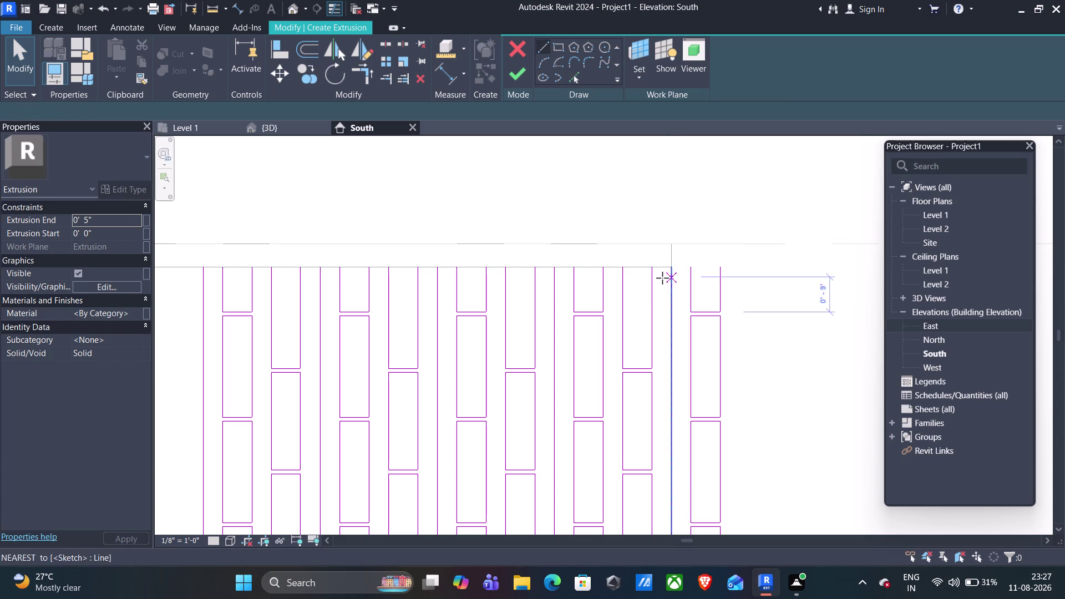
click(669, 267)
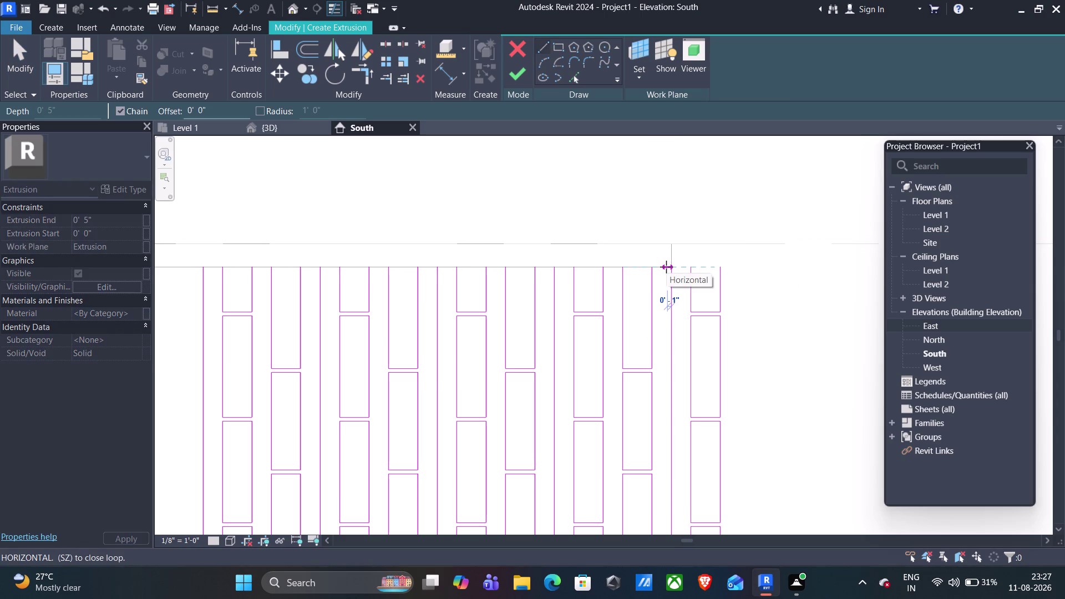
key(Escape)
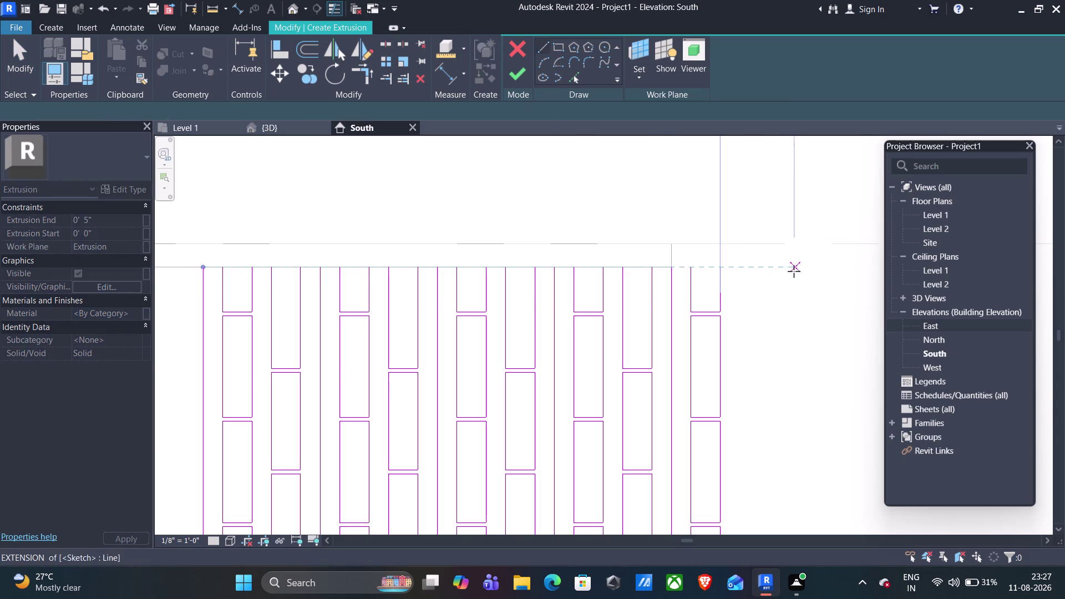
scroll(down, 3)
scroll(down, 3)
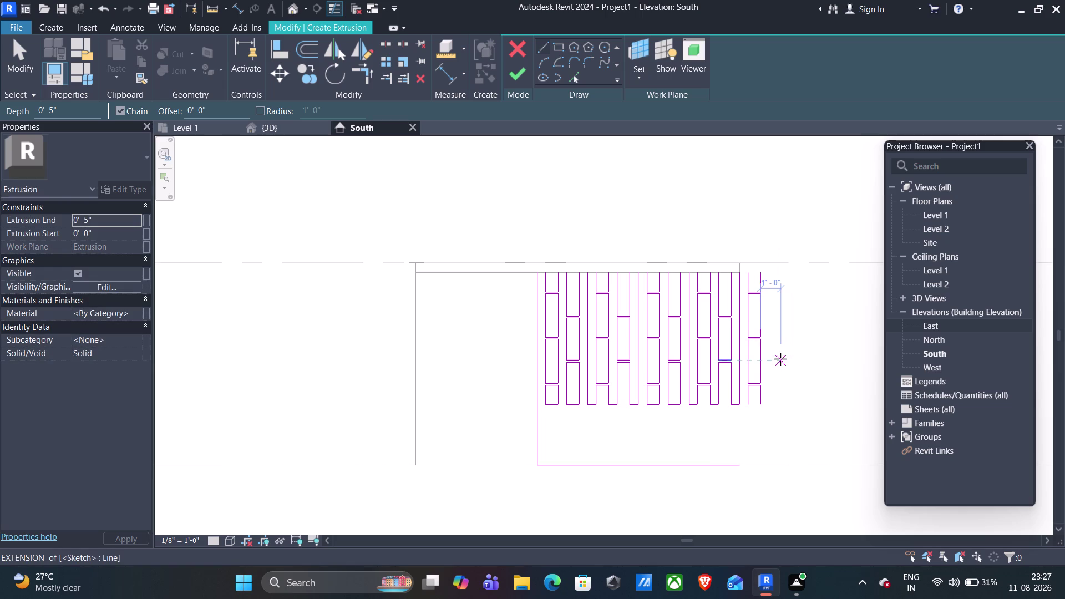
Window-select the entire post-and-rail pattern, 124 sketch lines in all.
key(Escape)
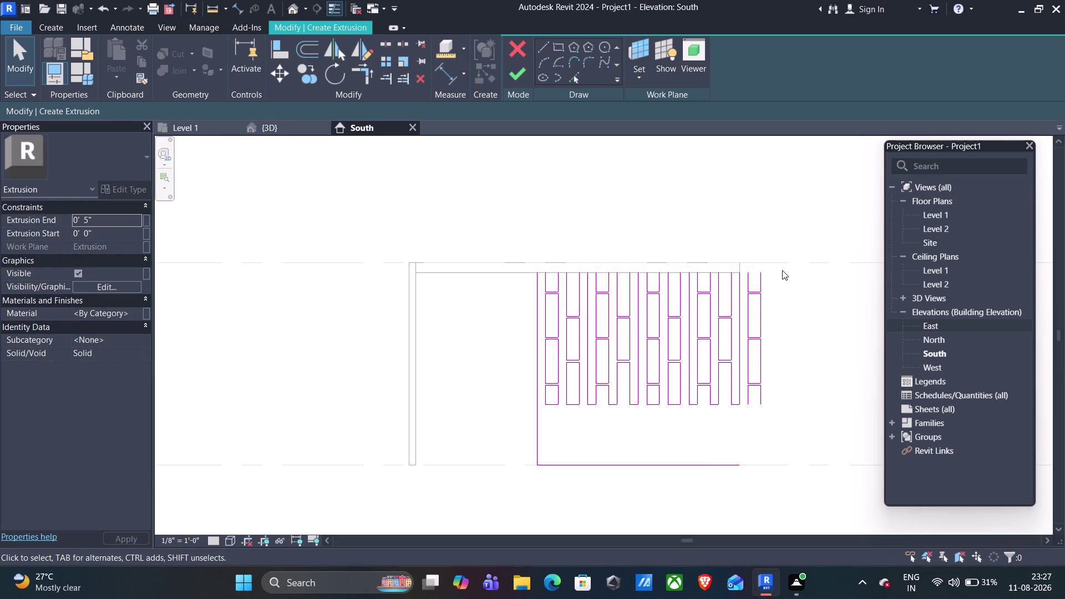
drag(782, 269, 547, 403)
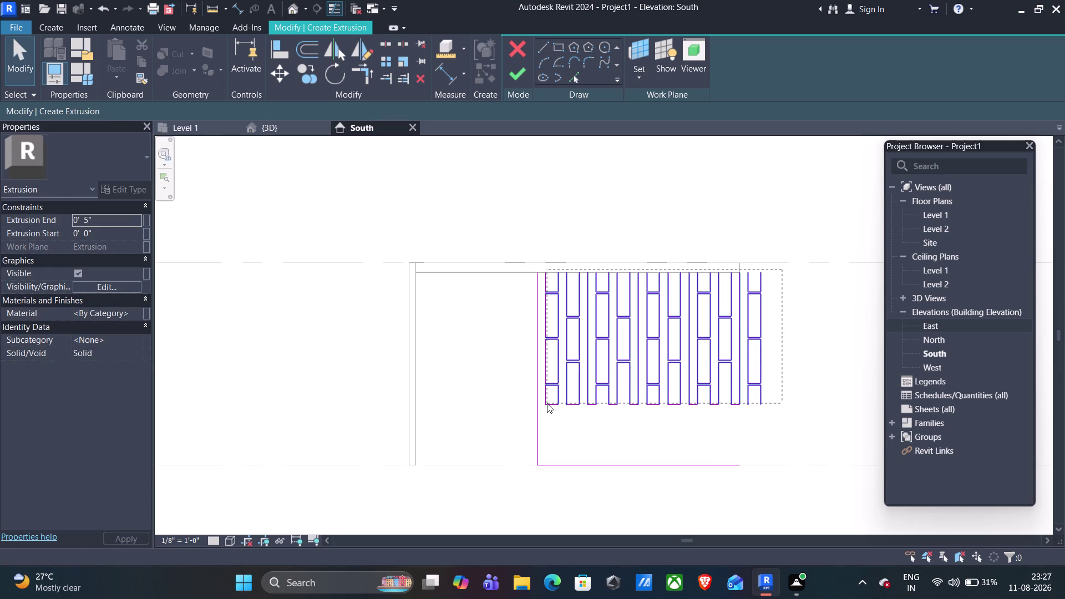
drag(547, 403, 540, 411)
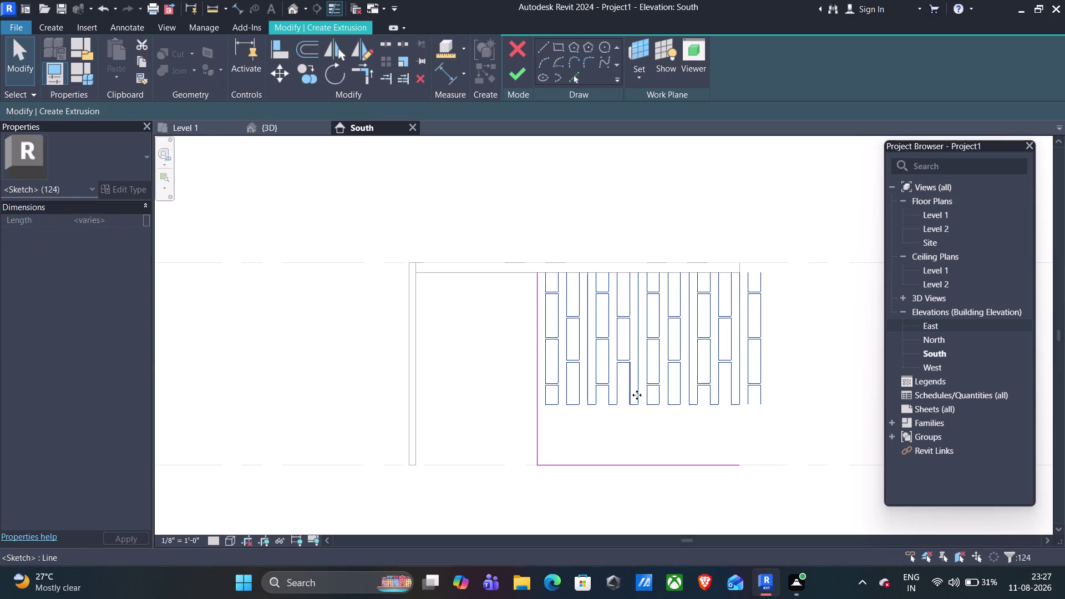